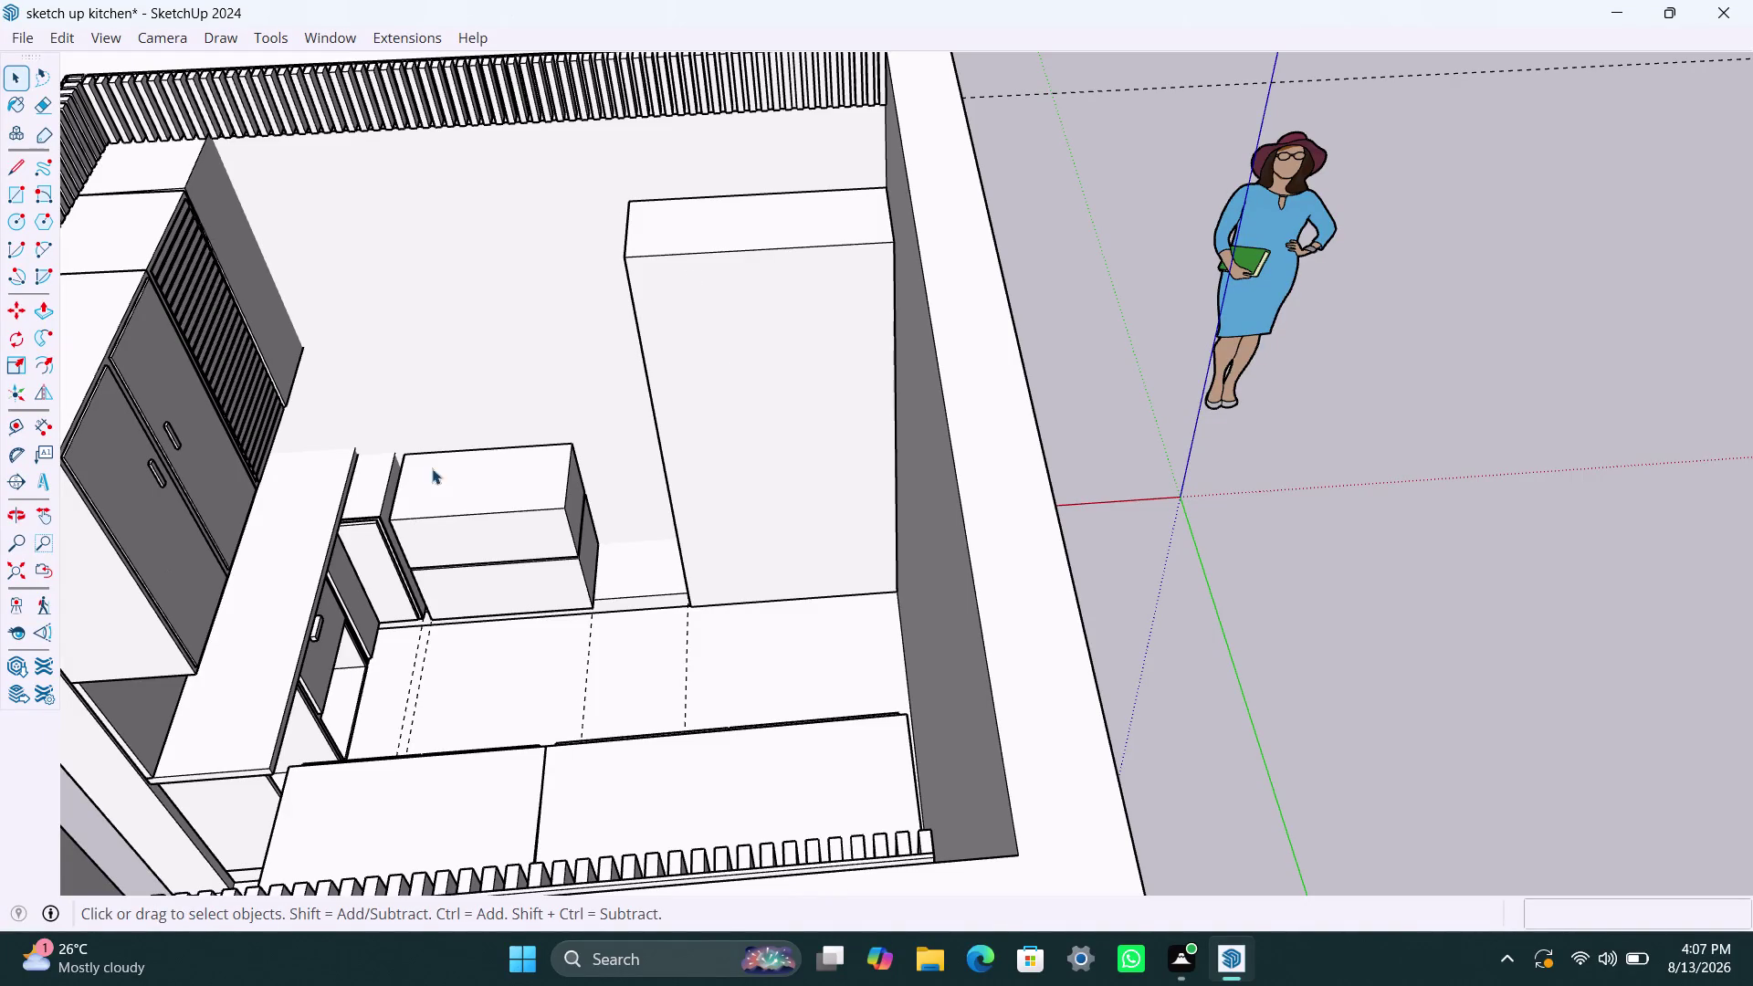
Delete the tall cabinet in the back corner beside the counter.
scroll(up, 3)
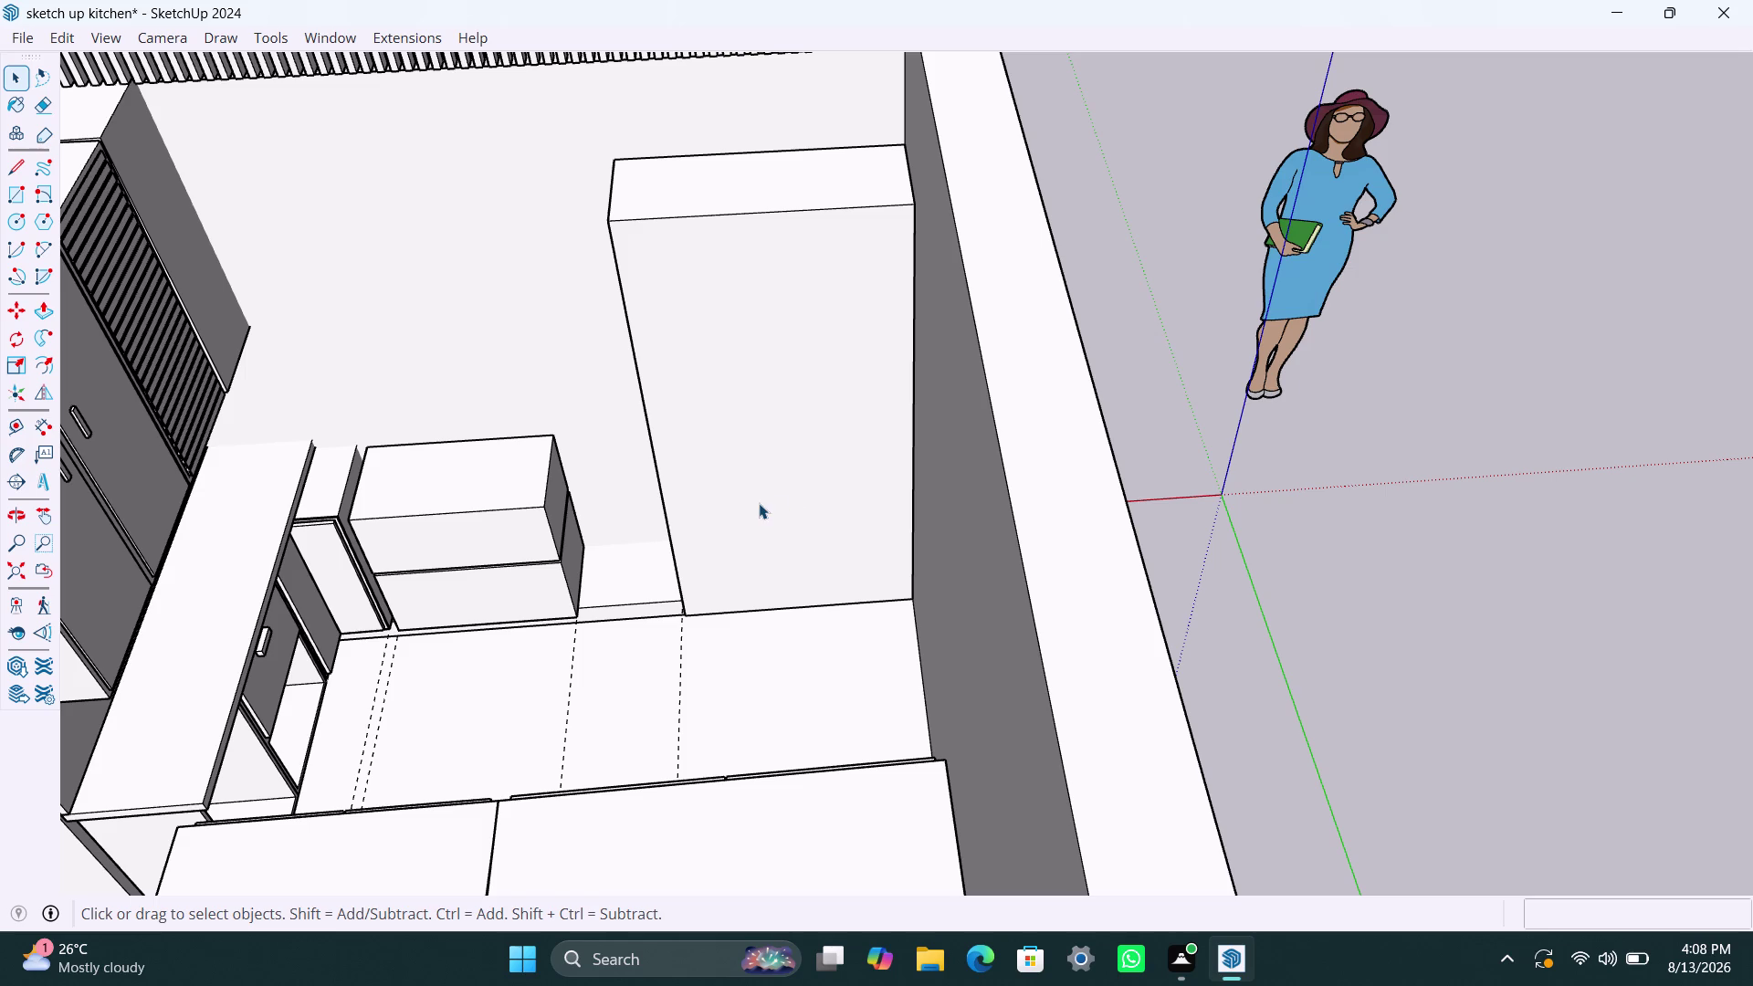
click(740, 447)
key(Delete)
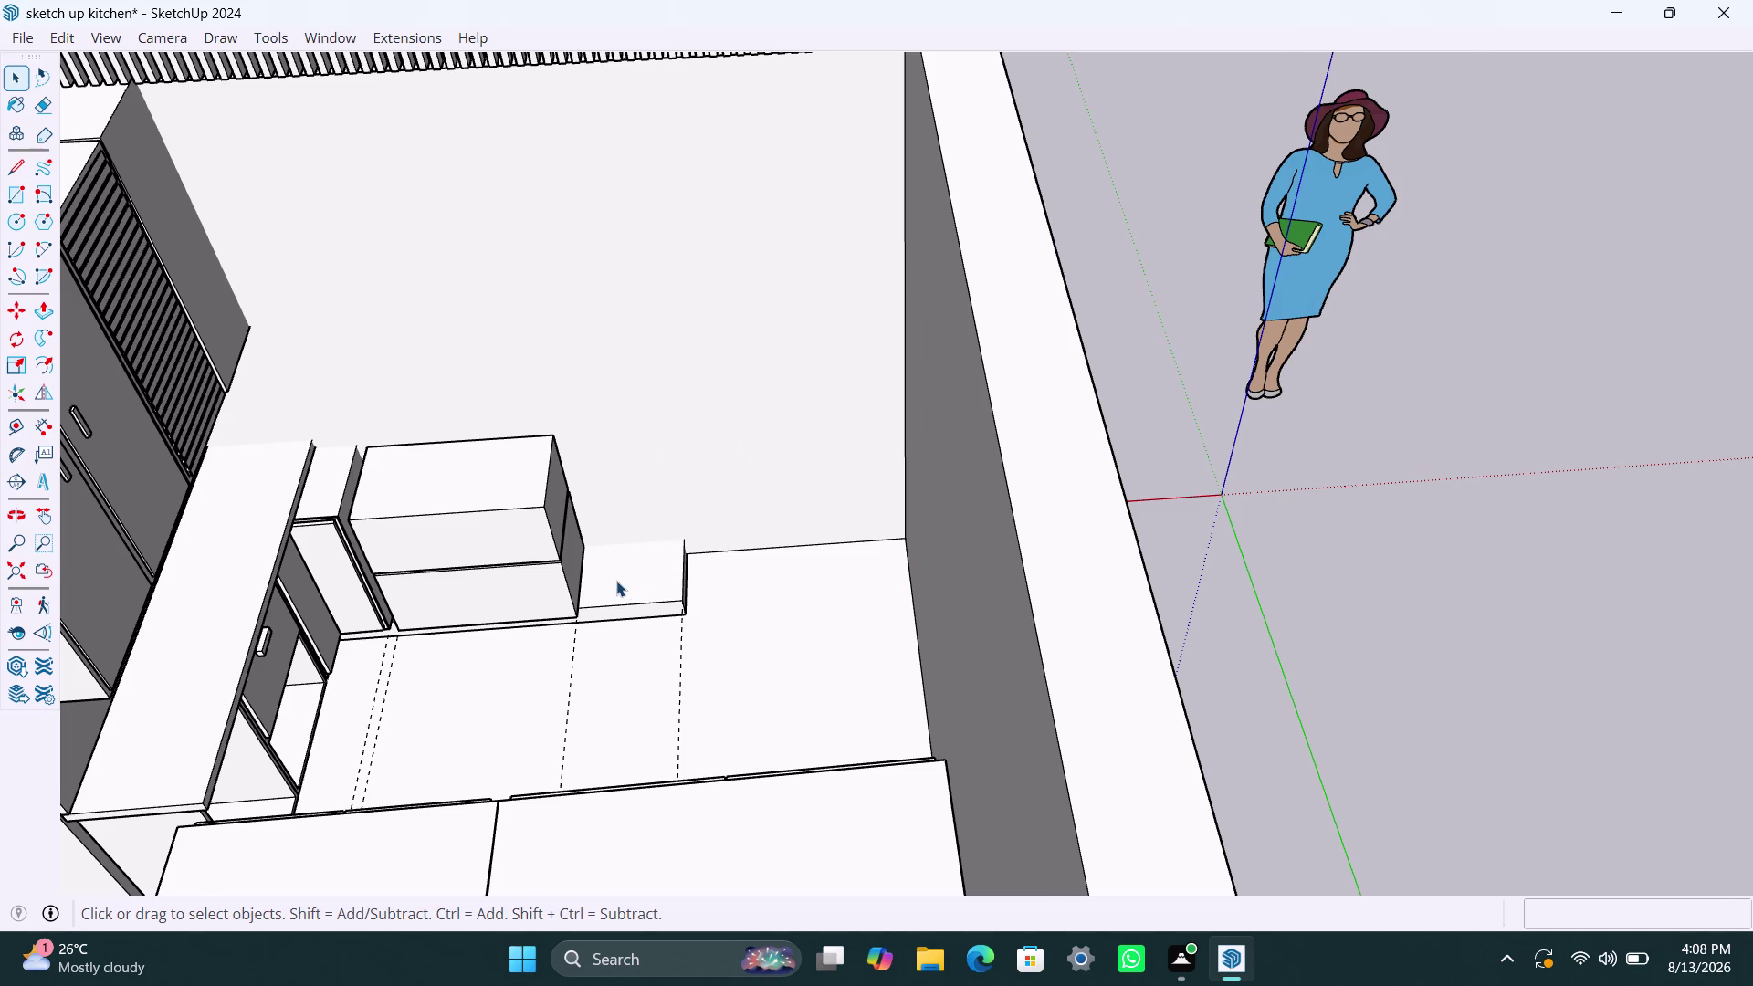
Zoom in on the leftover base, selecting its edges and cancelling a trial move.
scroll(up, 3)
middle_drag(641, 566, 650, 591)
middle_drag(640, 584, 608, 567)
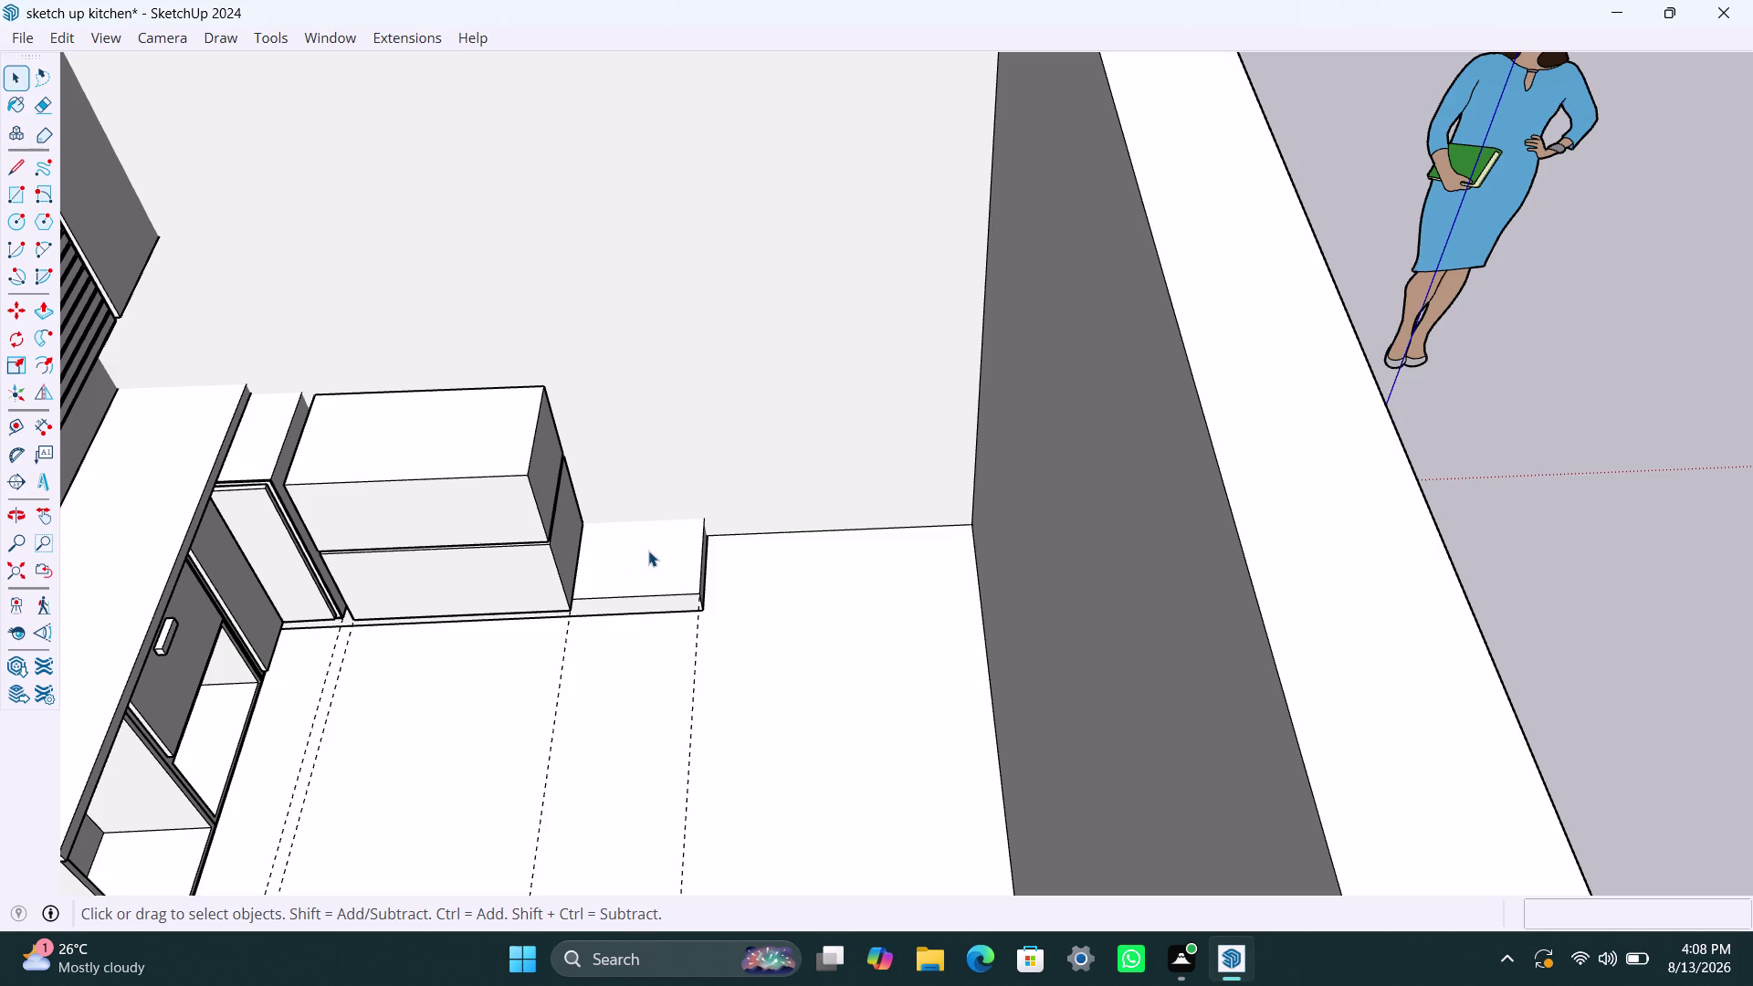
click(656, 522)
click(698, 542)
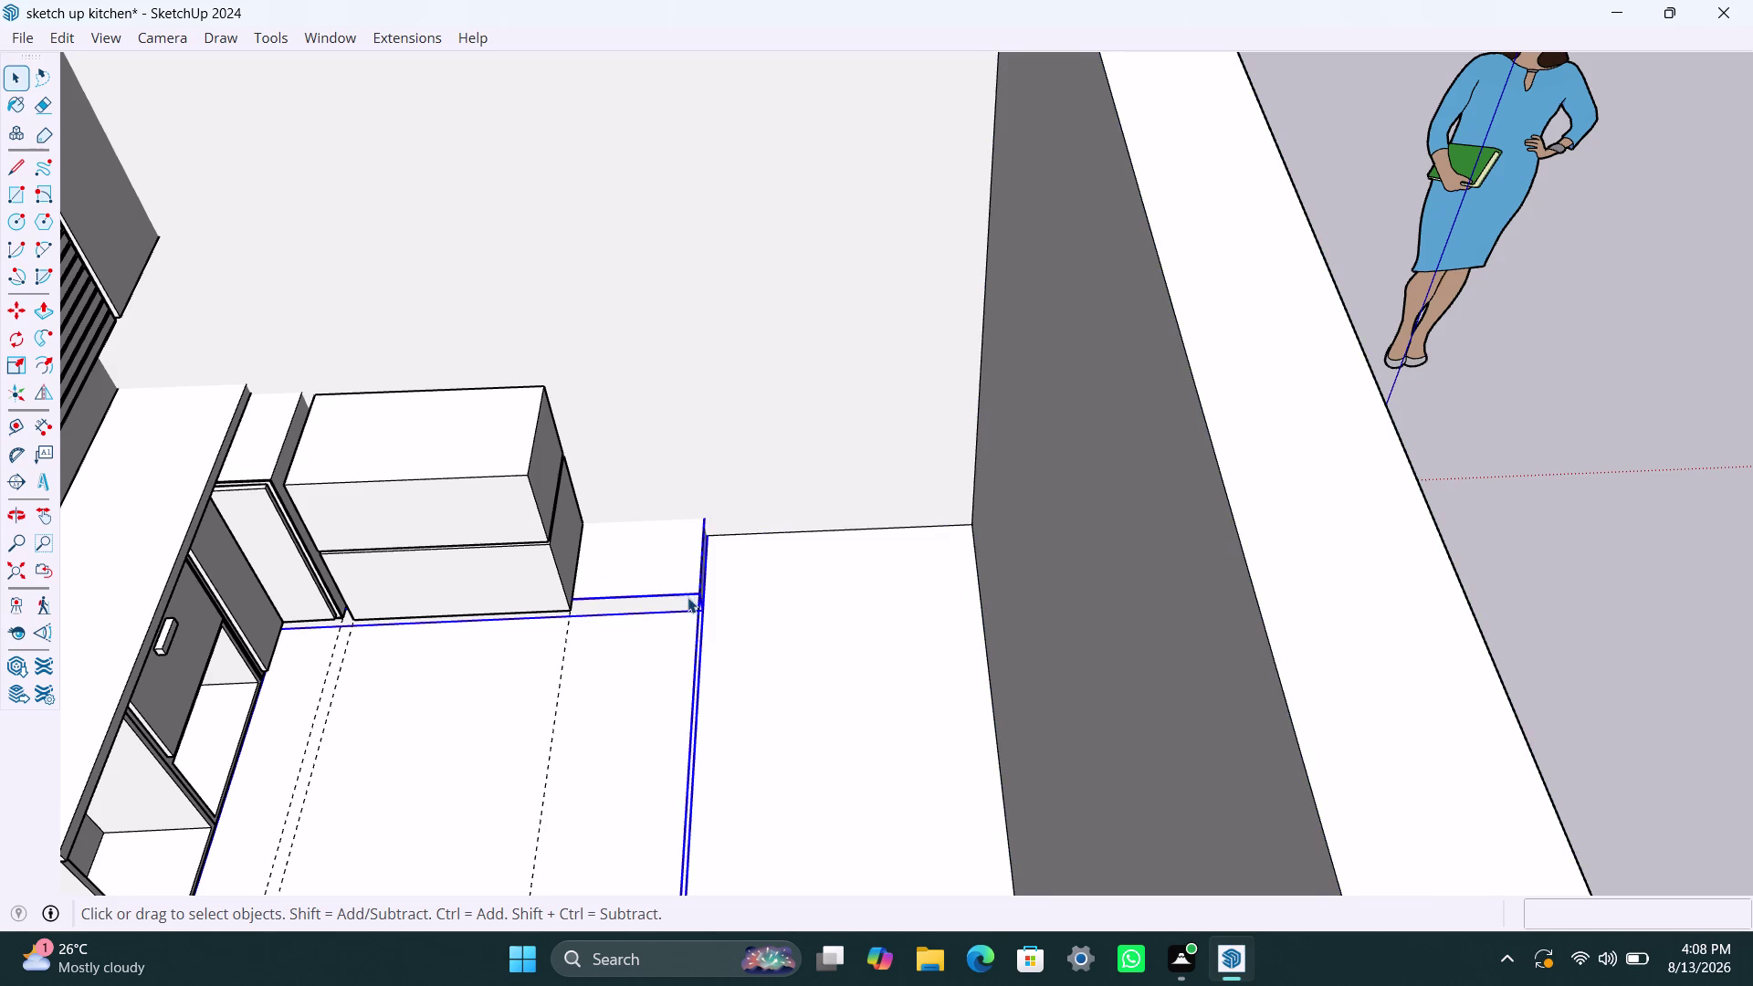
key(m)
click(698, 595)
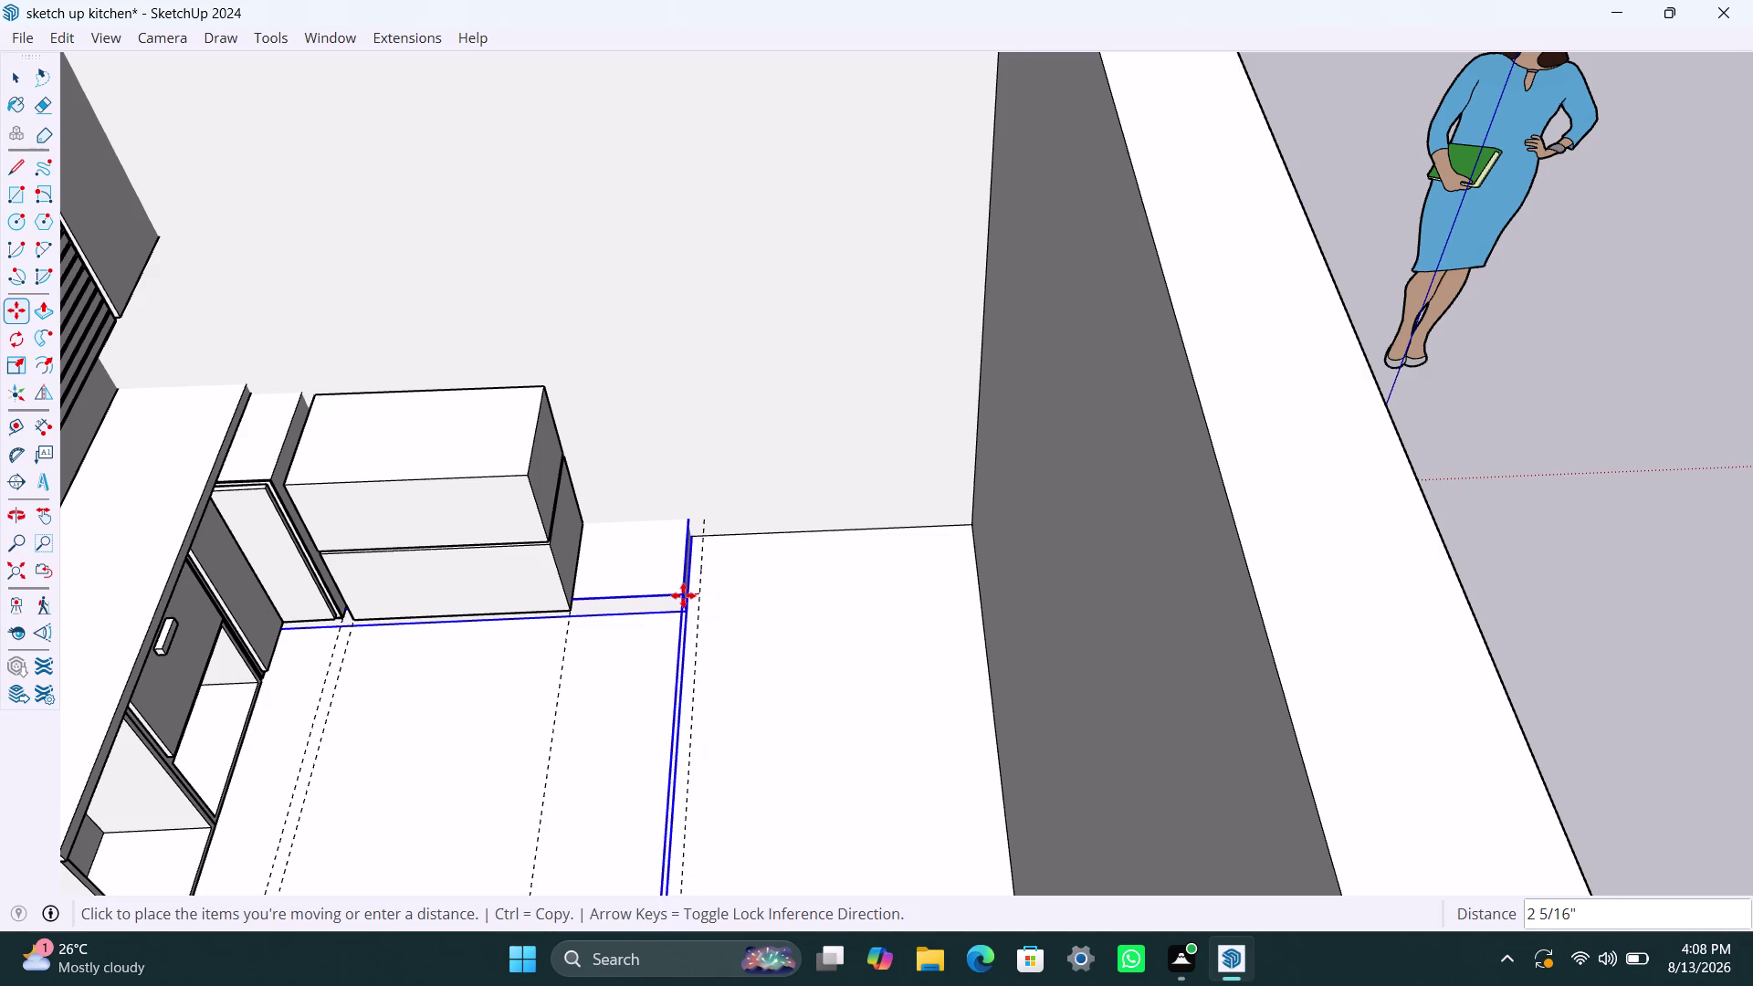
key(Escape)
key(space)
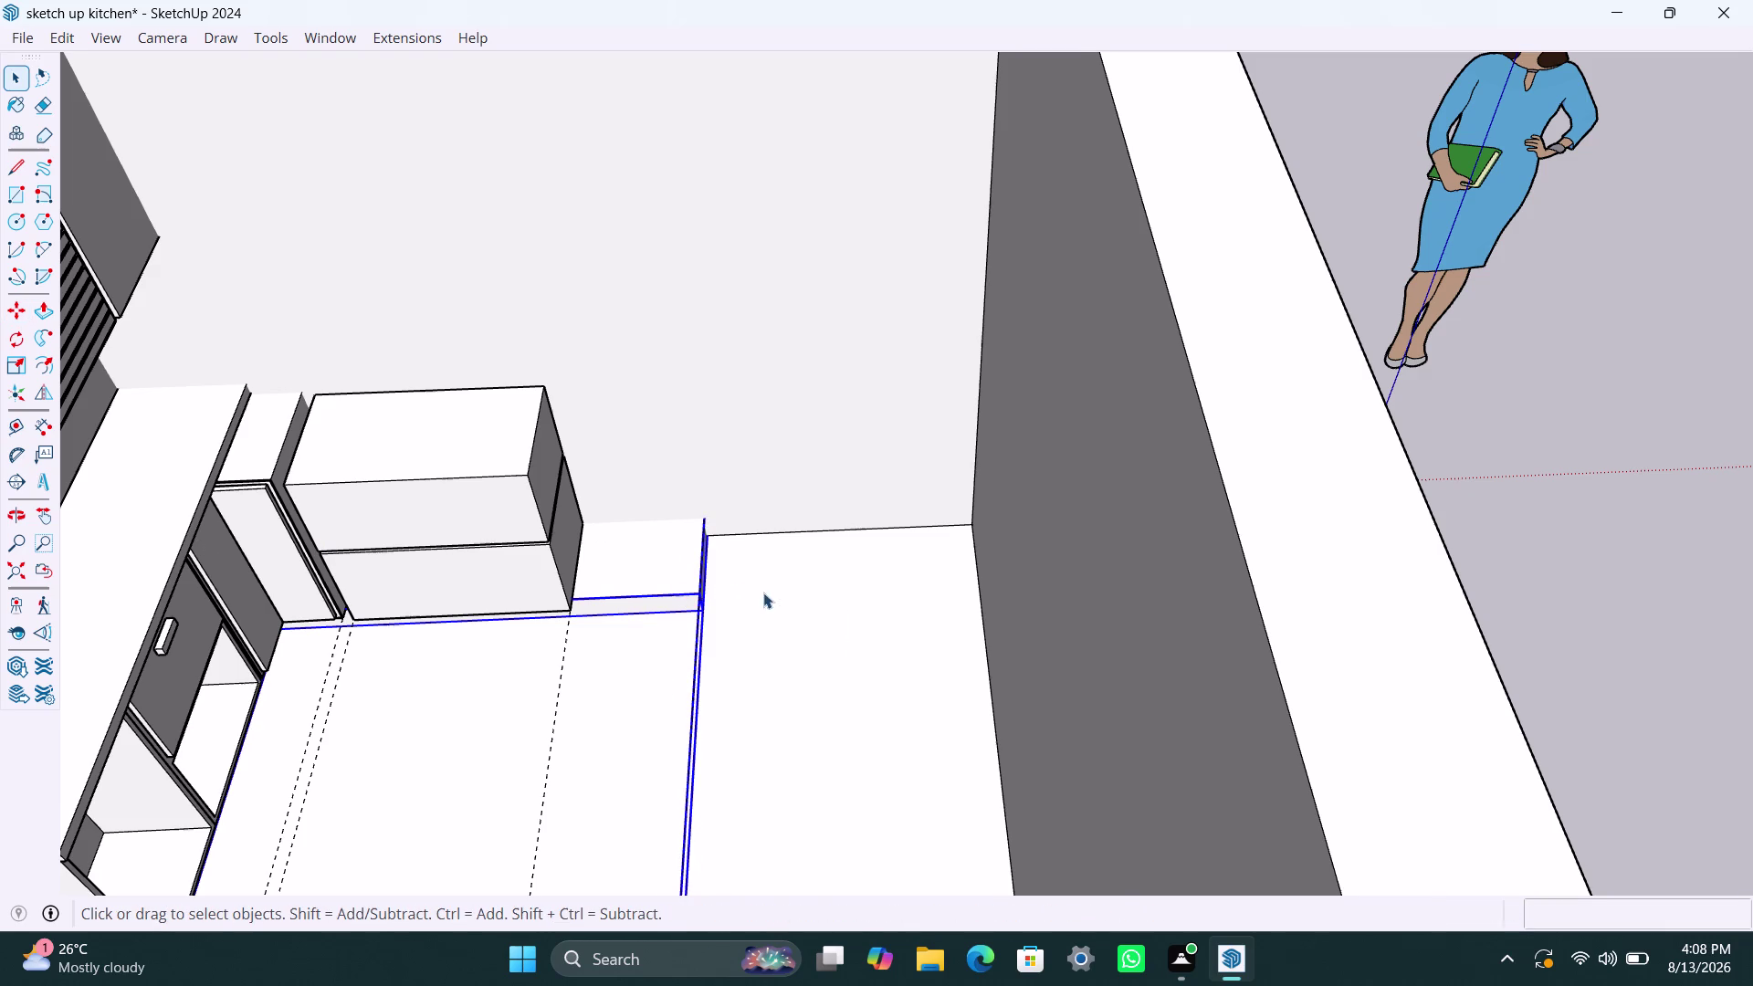
click(764, 591)
scroll(up, 3)
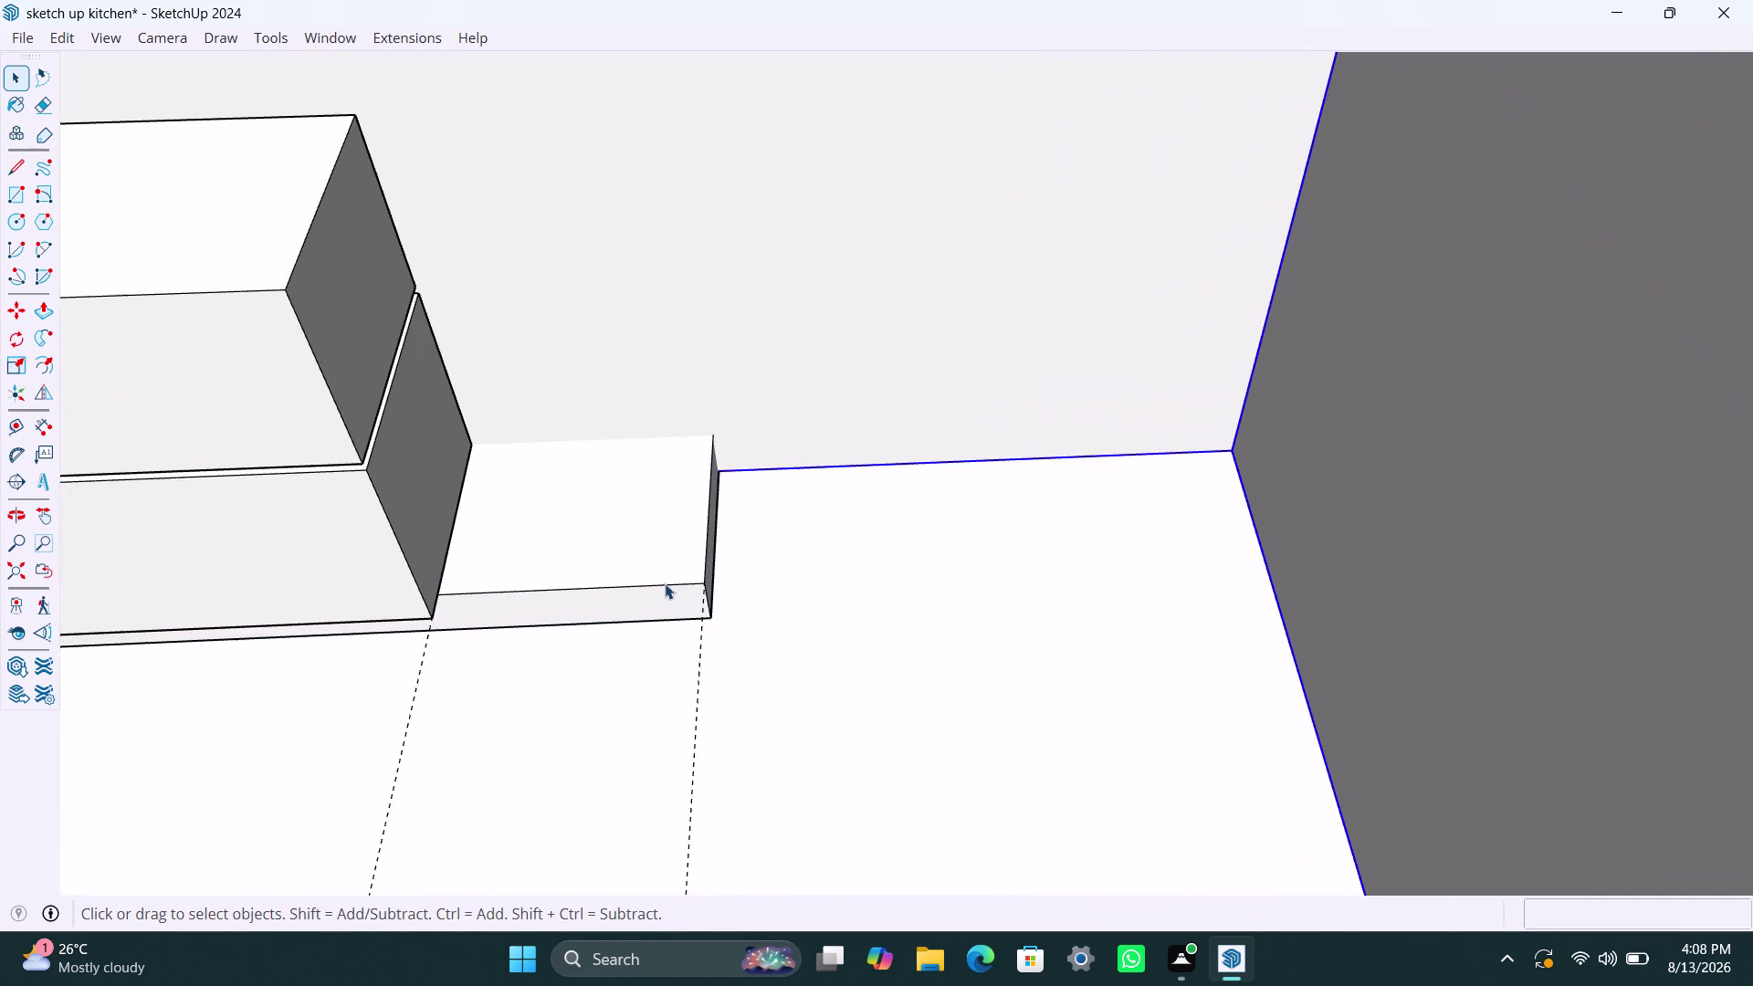
scroll(down, 3)
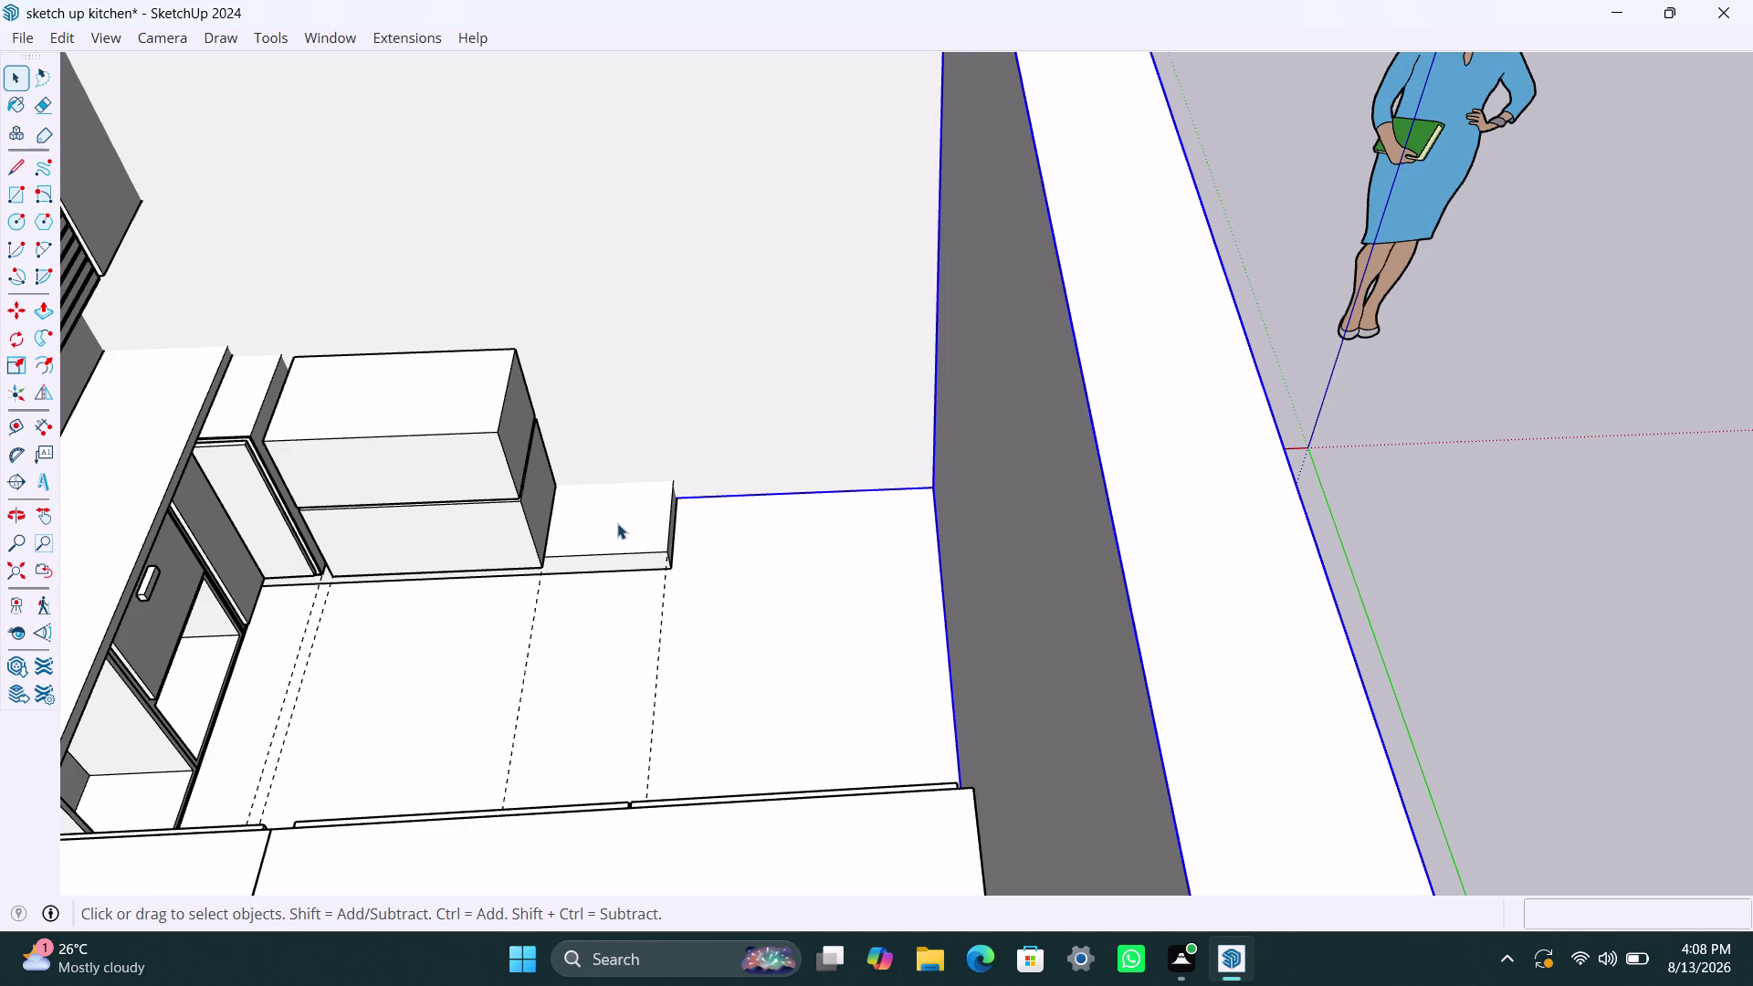
Draw a rectangle across the top of the small base and select its face.
key(r)
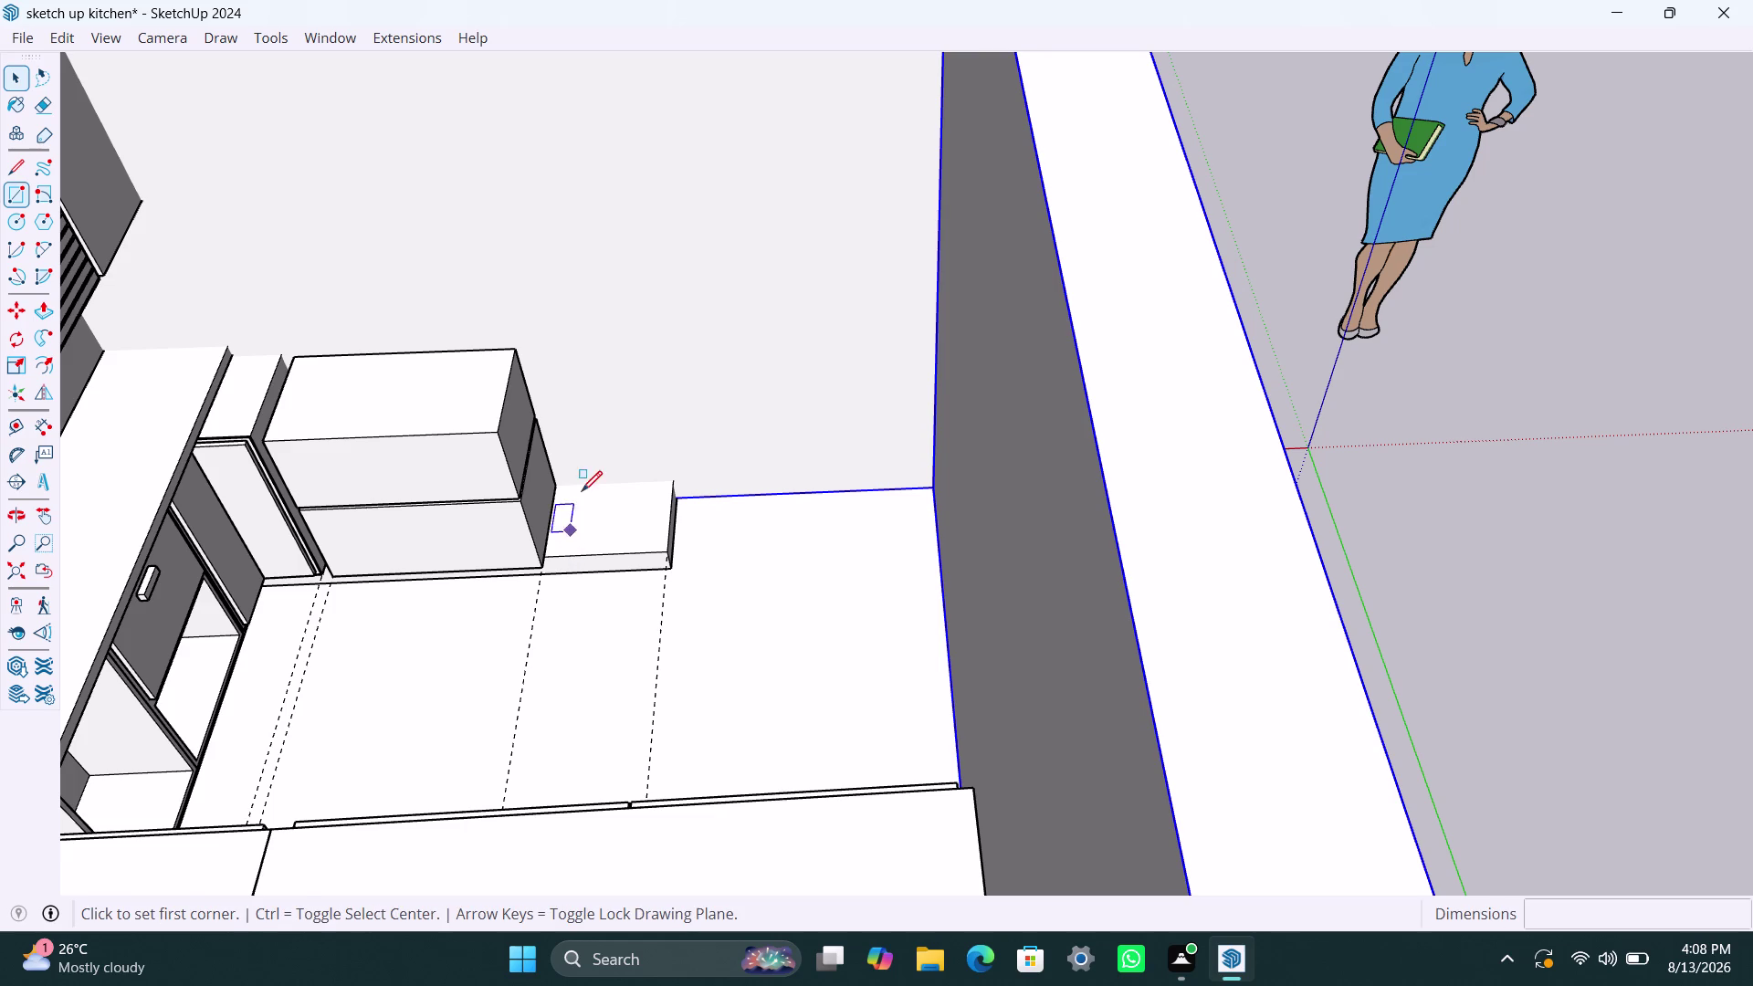
click(558, 480)
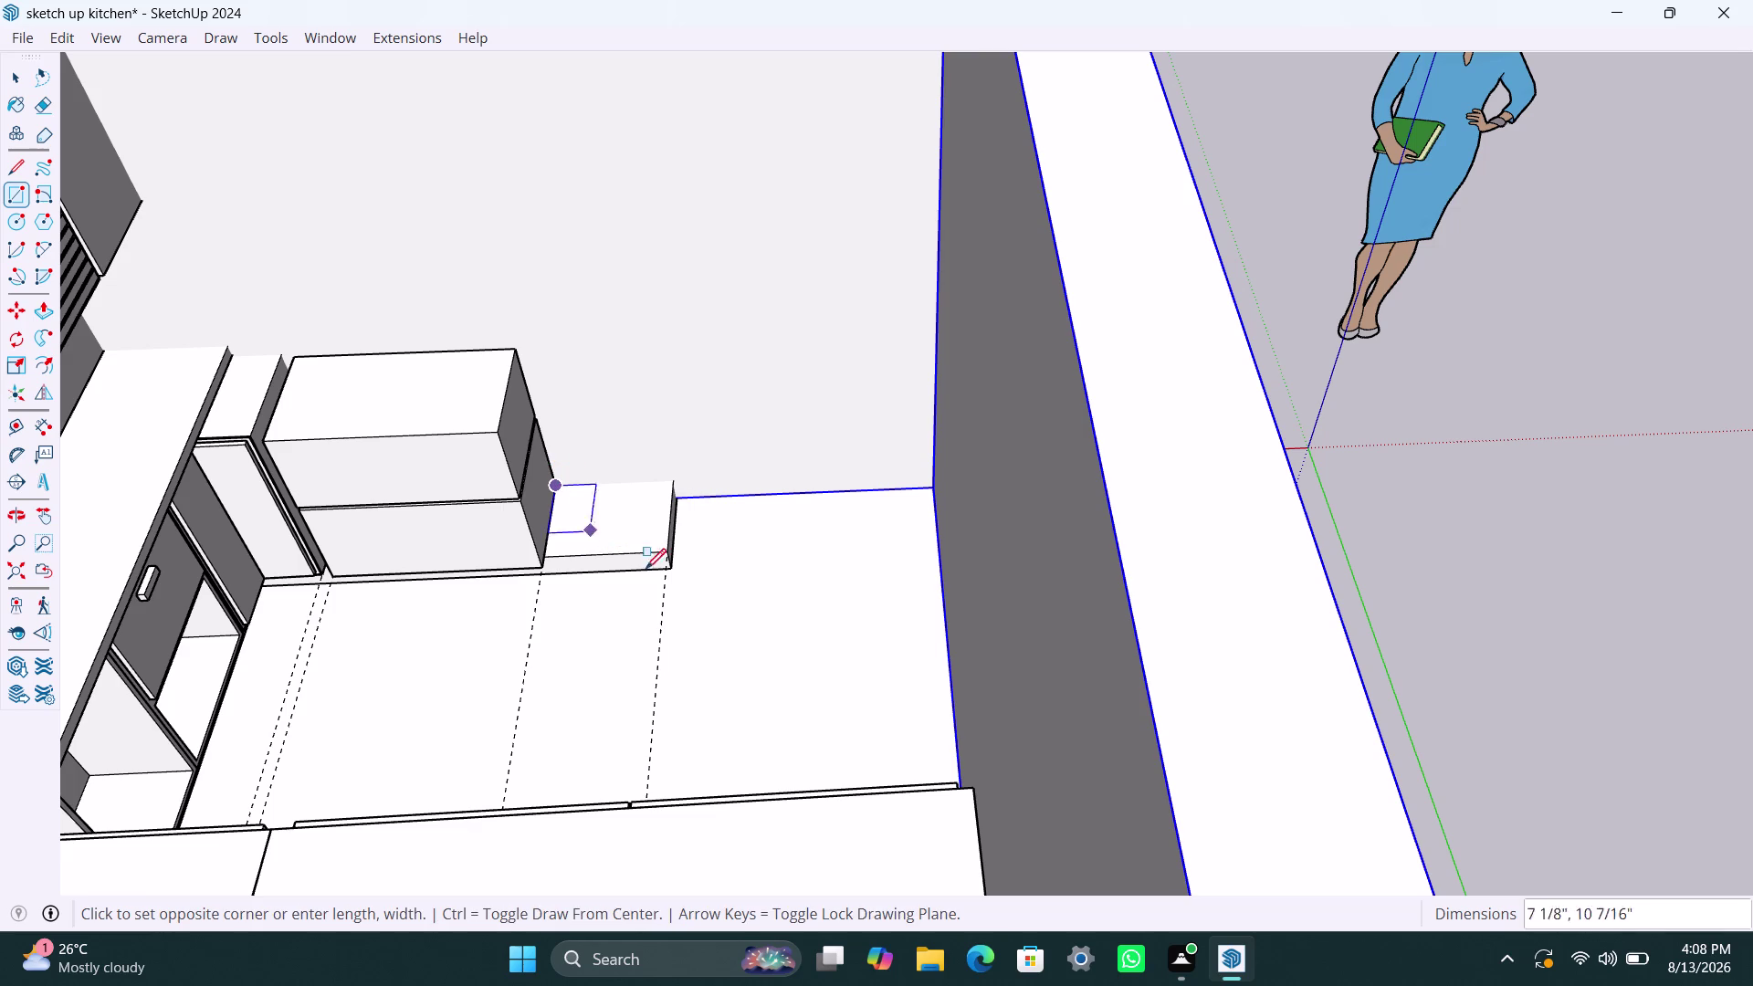
click(666, 546)
key(space)
double_click(630, 534)
right_click(630, 532)
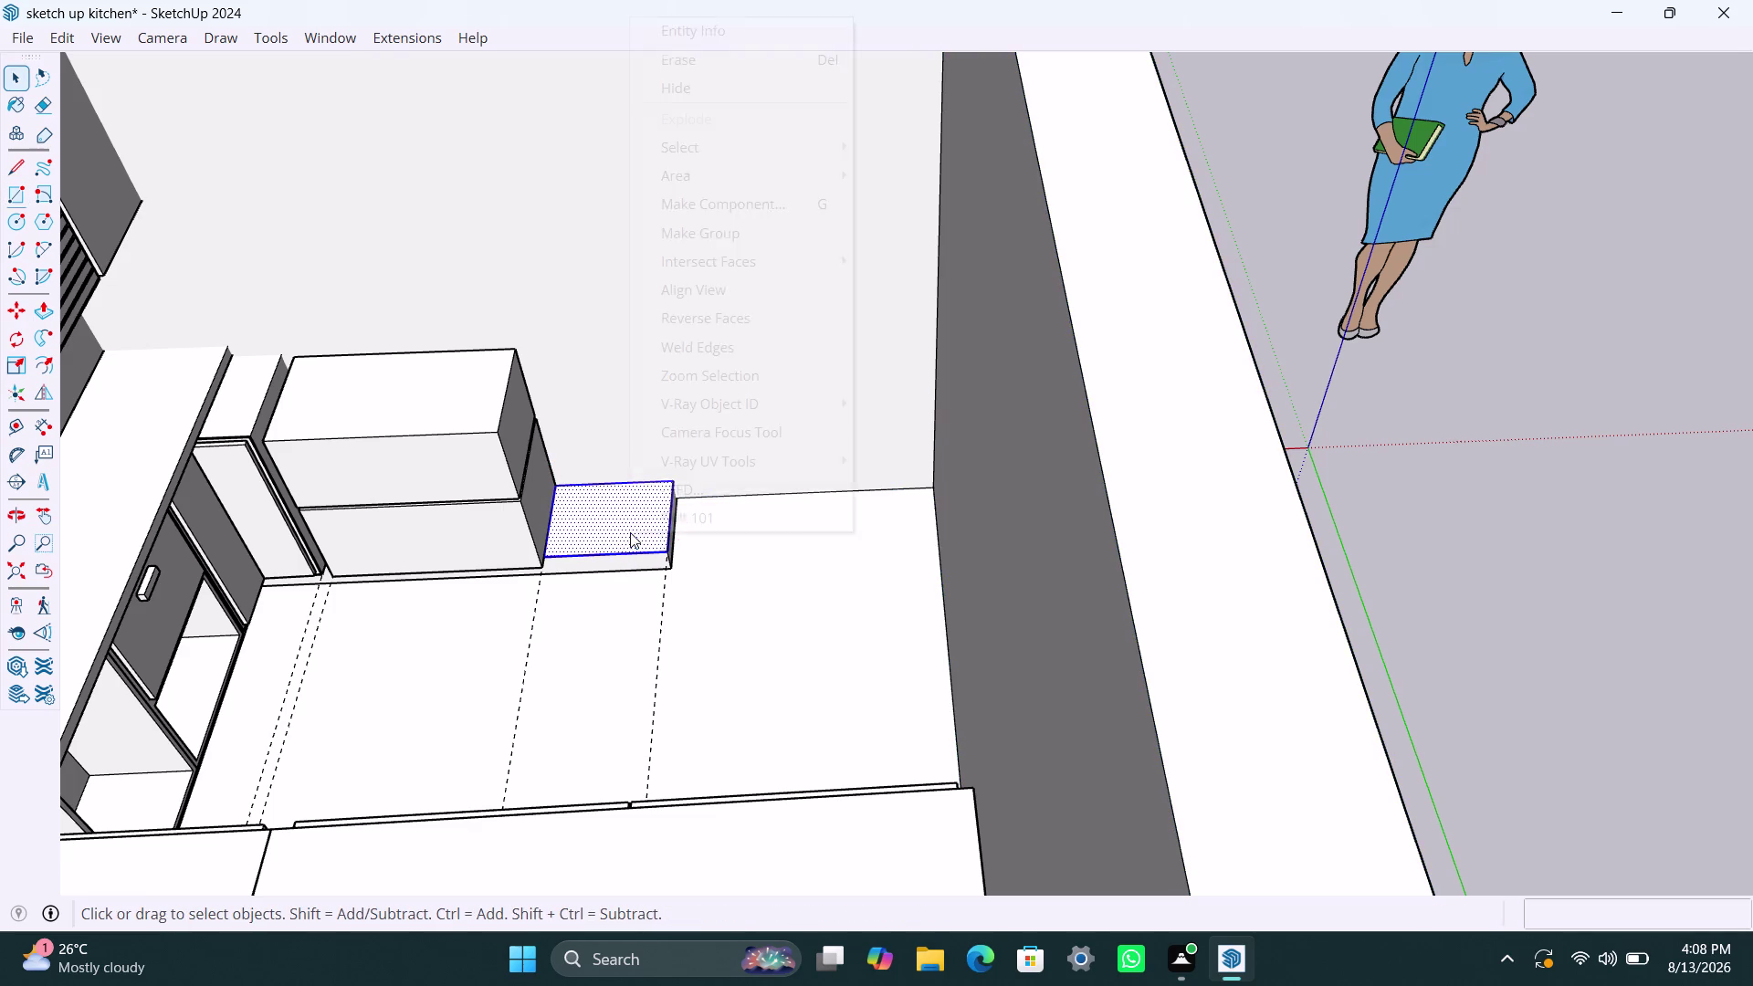
click(734, 246)
triple_click(647, 502)
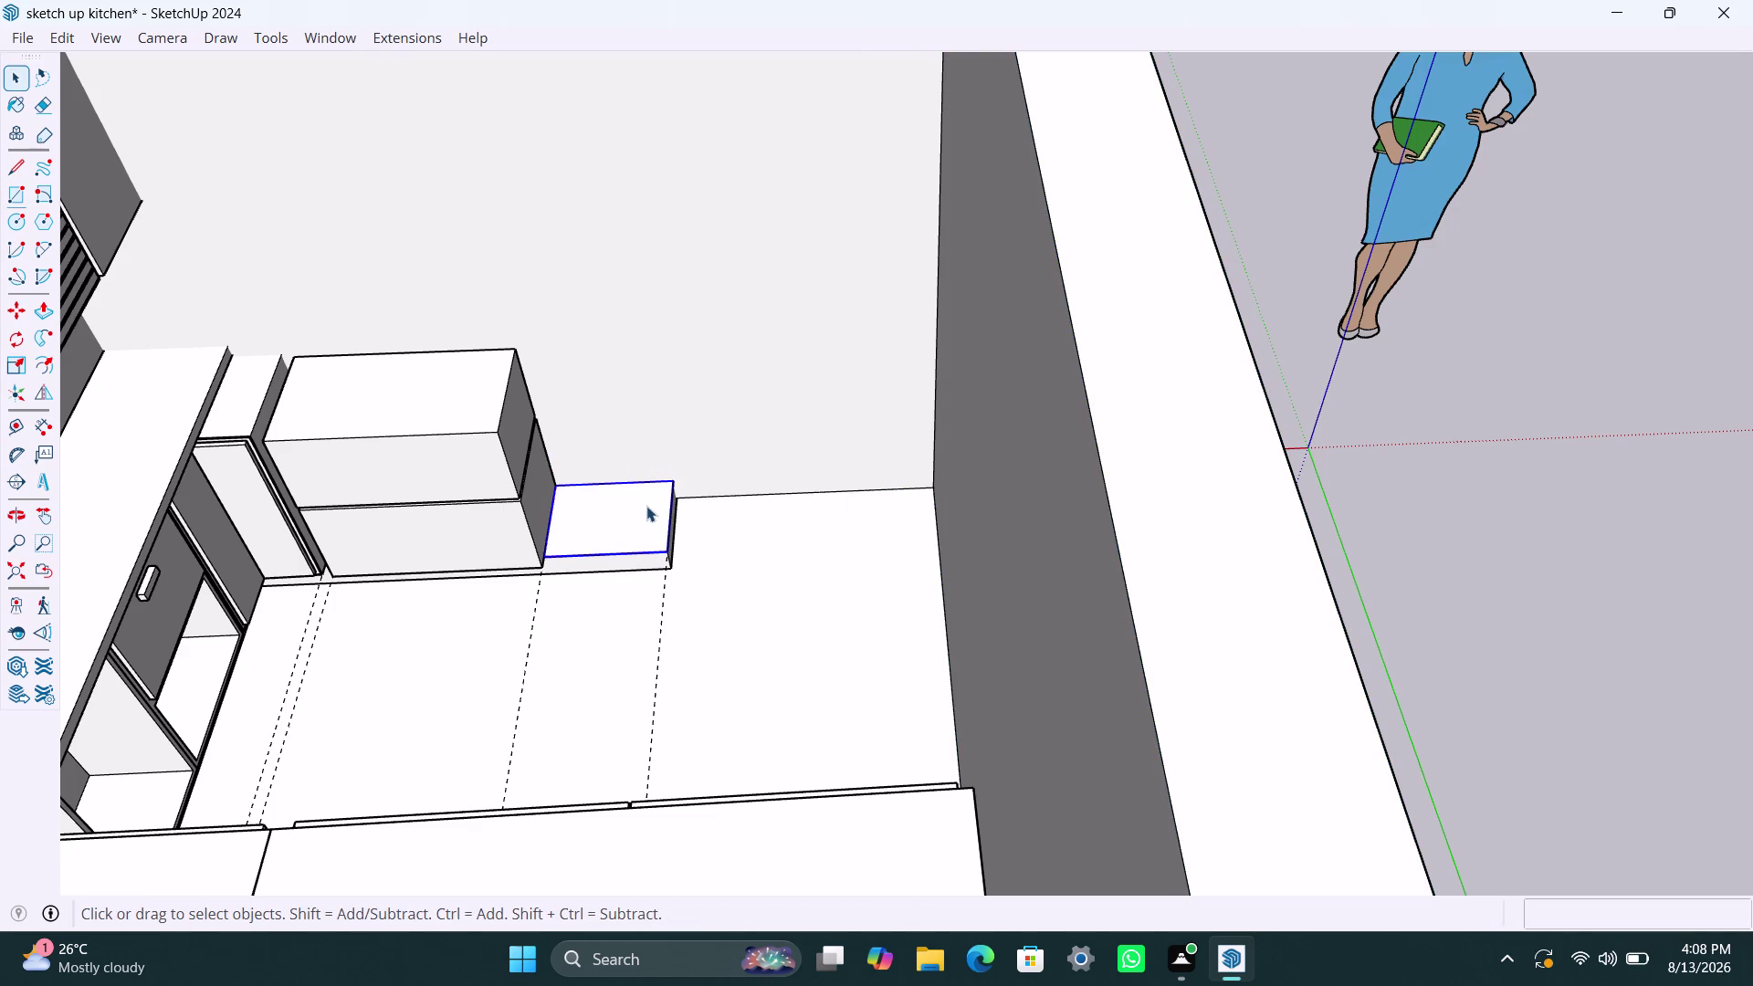
click(647, 506)
click(646, 506)
Extrude the rectangle up 2100 mm into a tall cabinet block.
key(p)
click(646, 506)
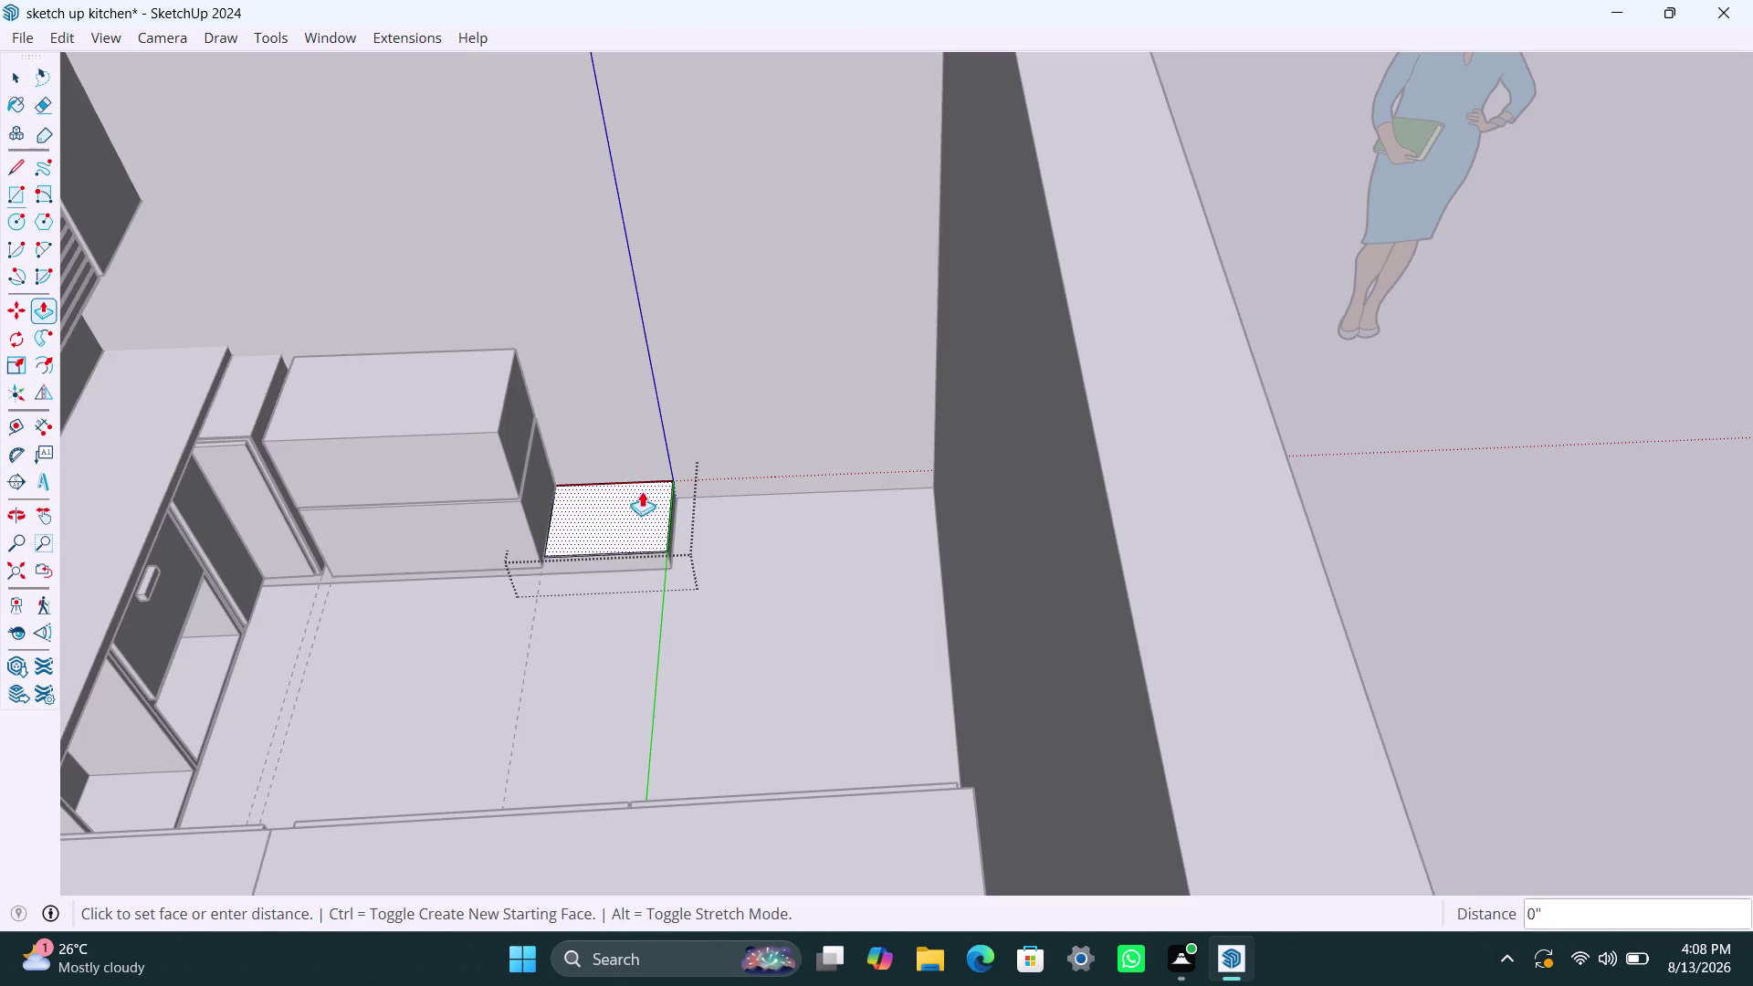
text(2100)
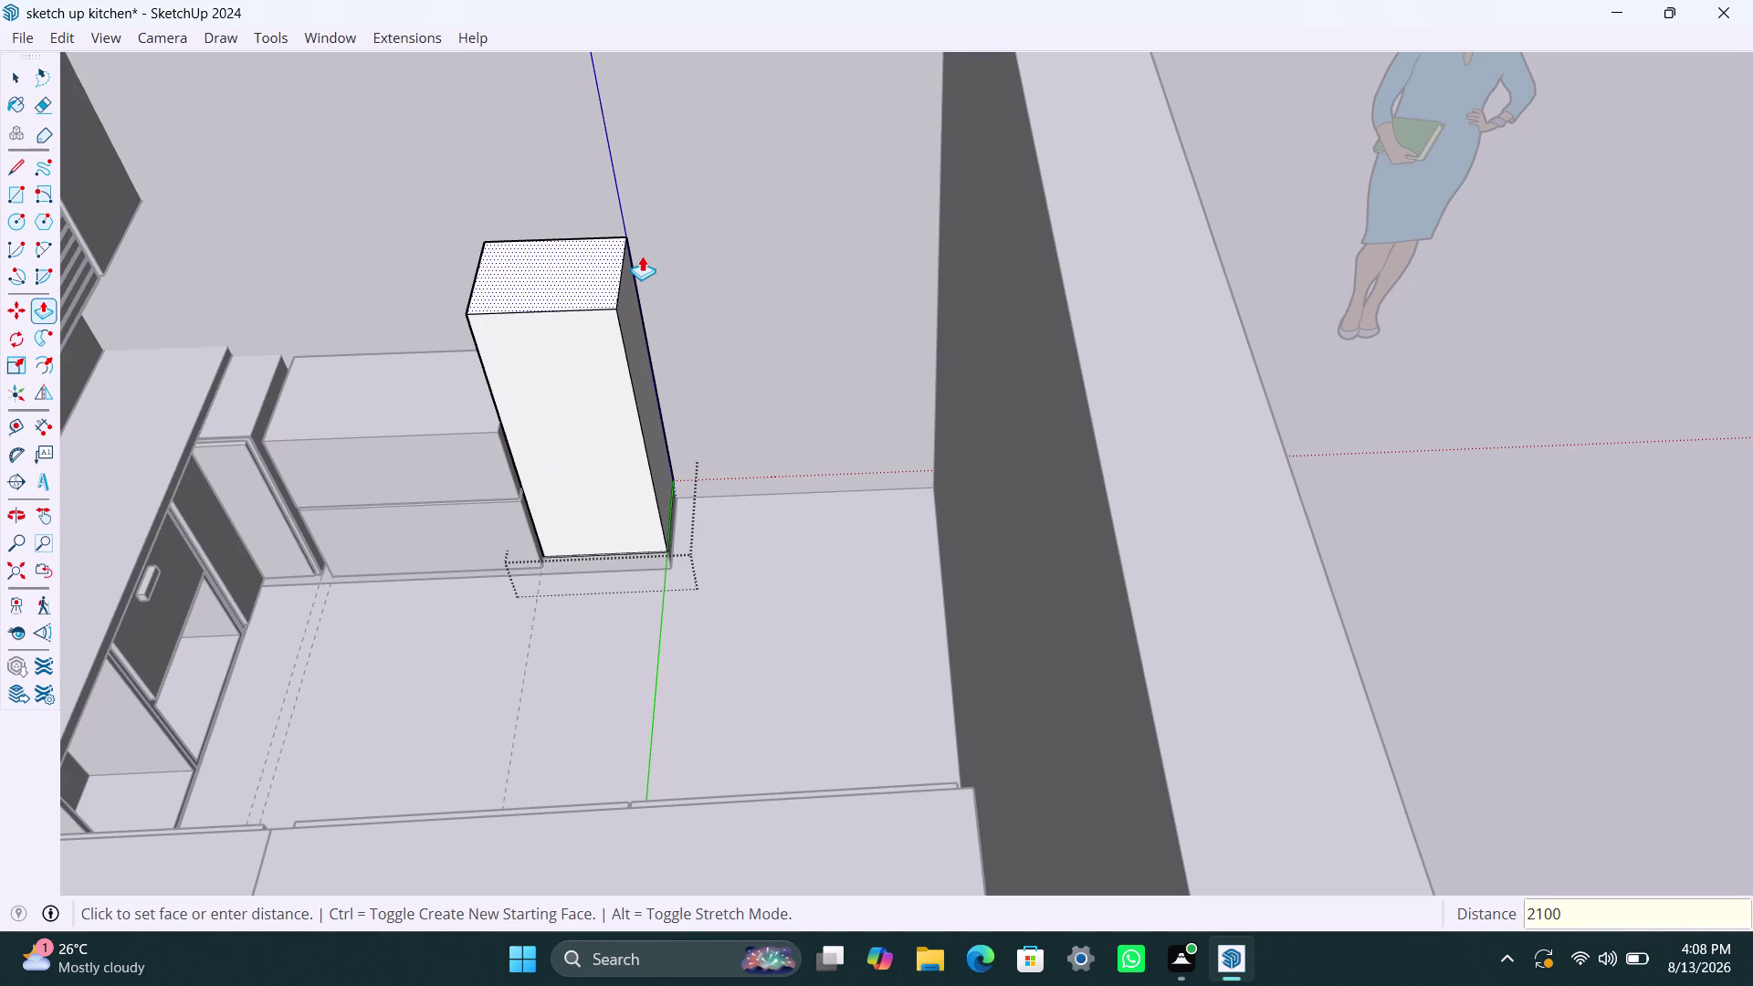
text(mm)
key(Return)
key(space)
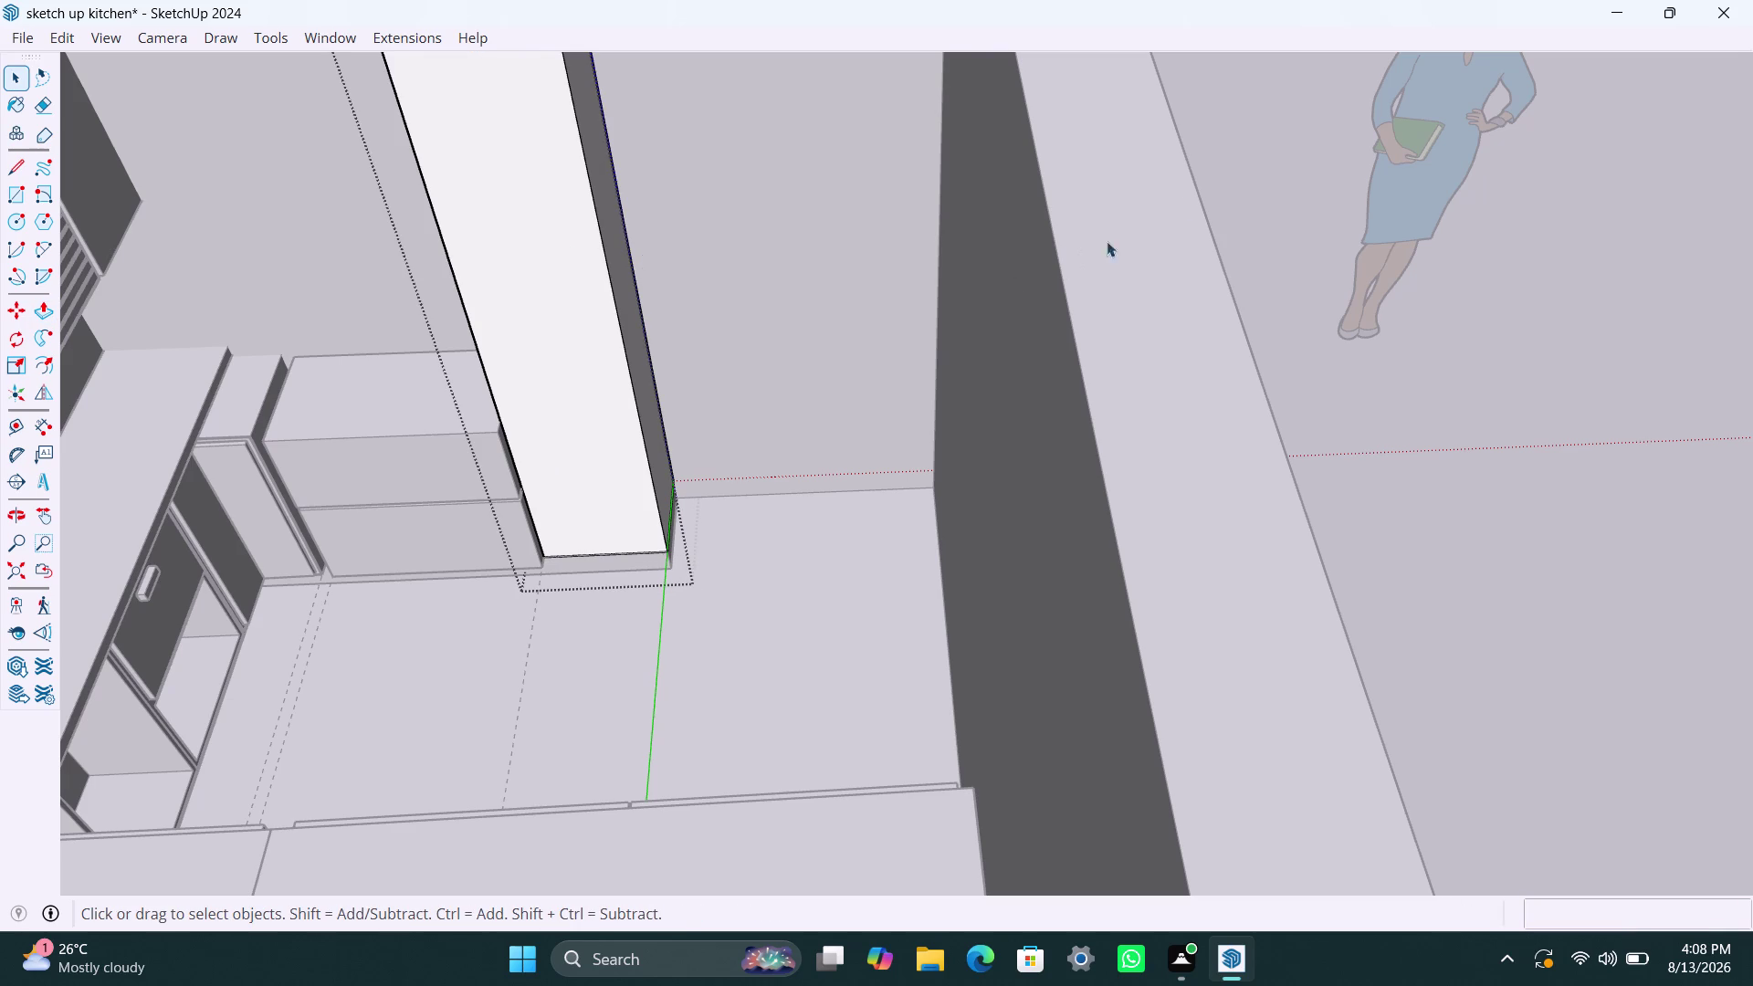
click(1232, 156)
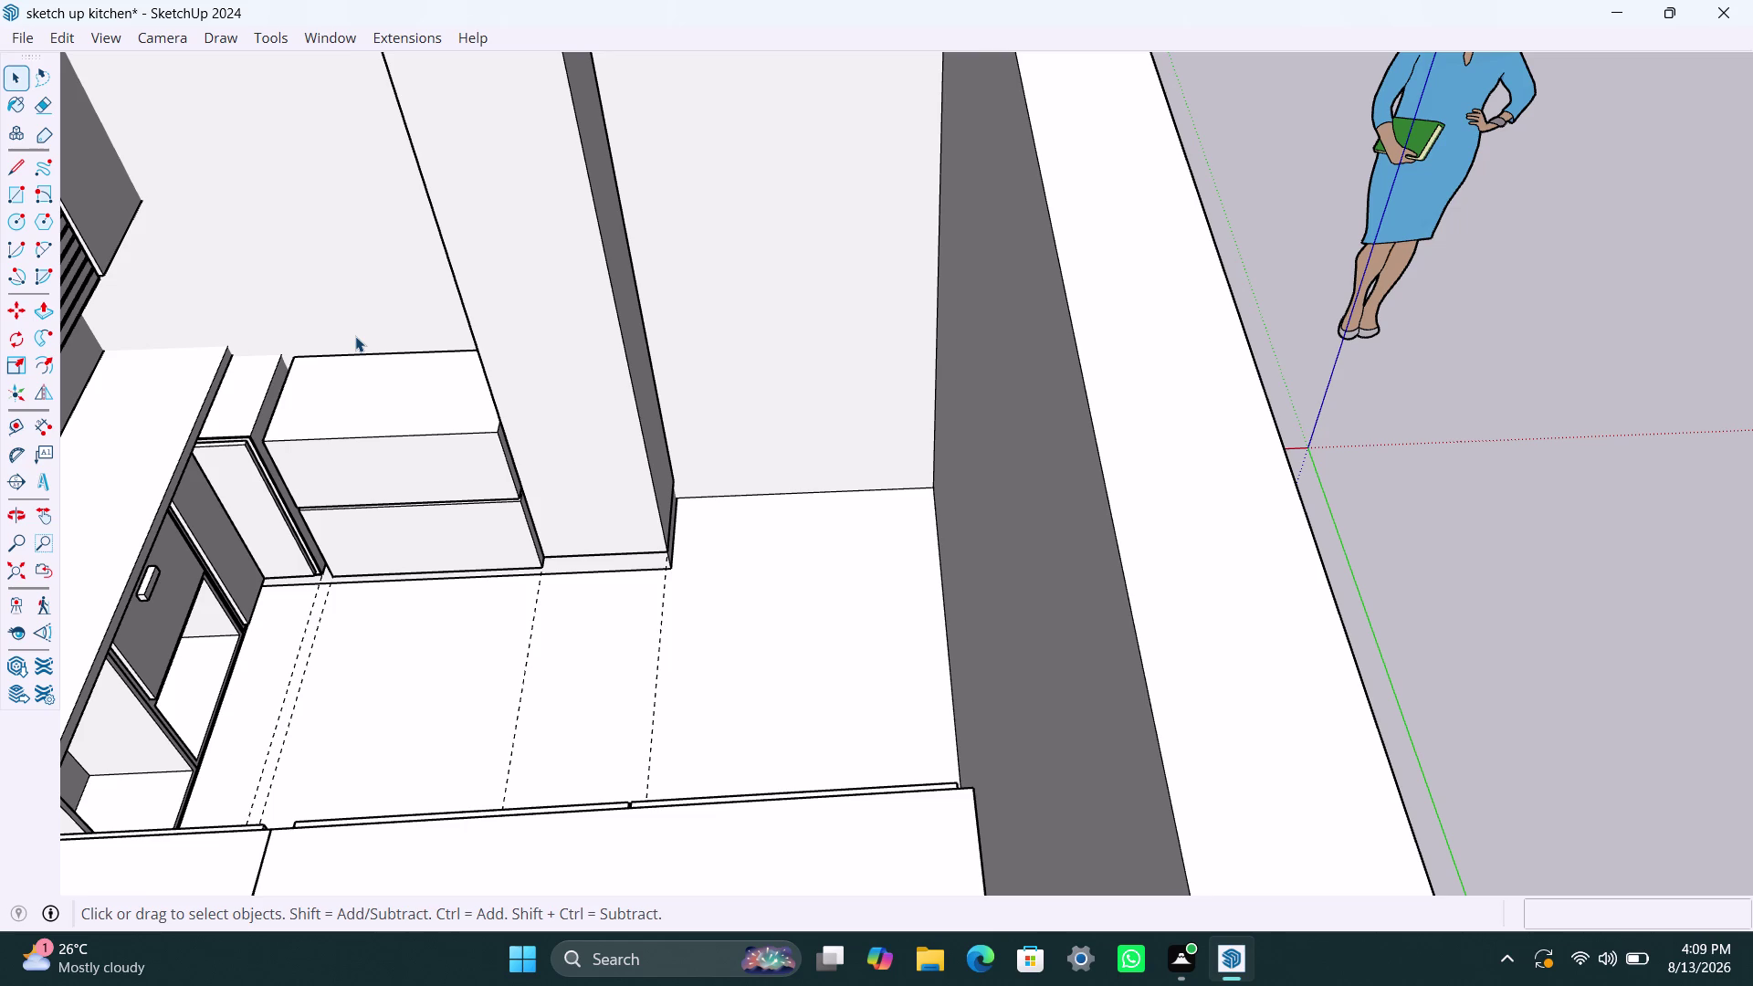
scroll(down, 3)
scroll(down, 3)
middle_drag(504, 334, 563, 332)
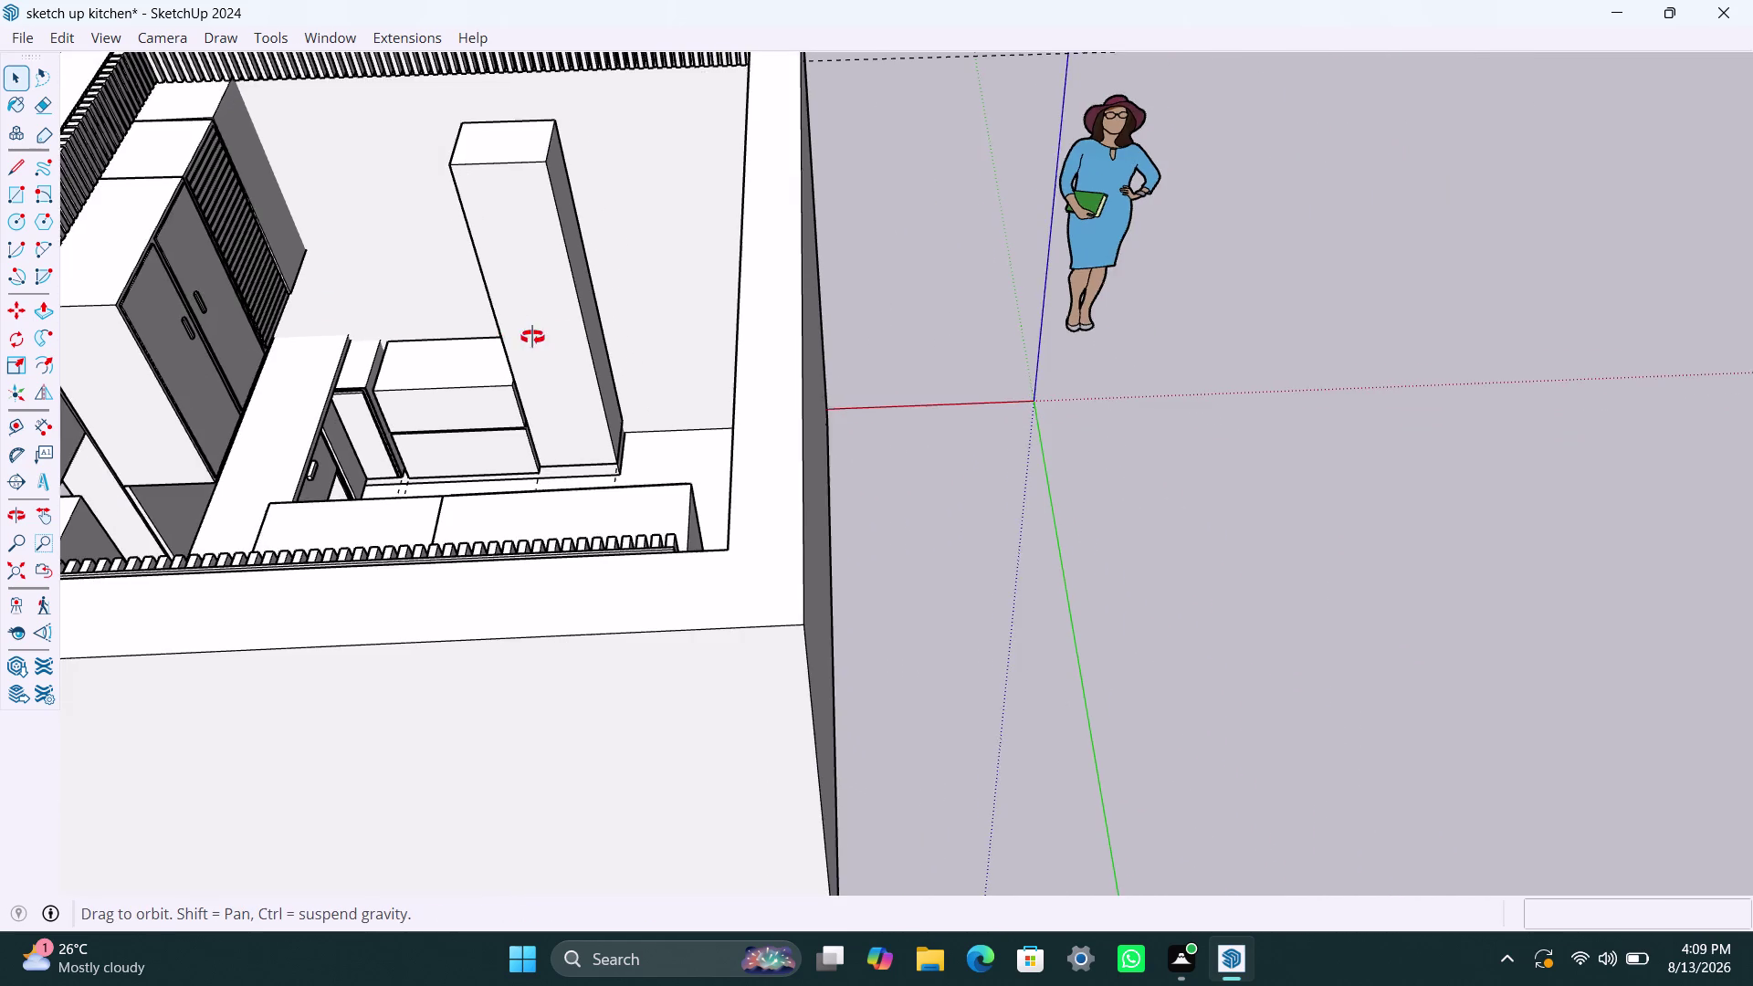
middle_drag(564, 333, 626, 284)
scroll(up, 3)
middle_drag(473, 354, 435, 366)
scroll(up, 3)
triple_click(428, 249)
double_click(432, 246)
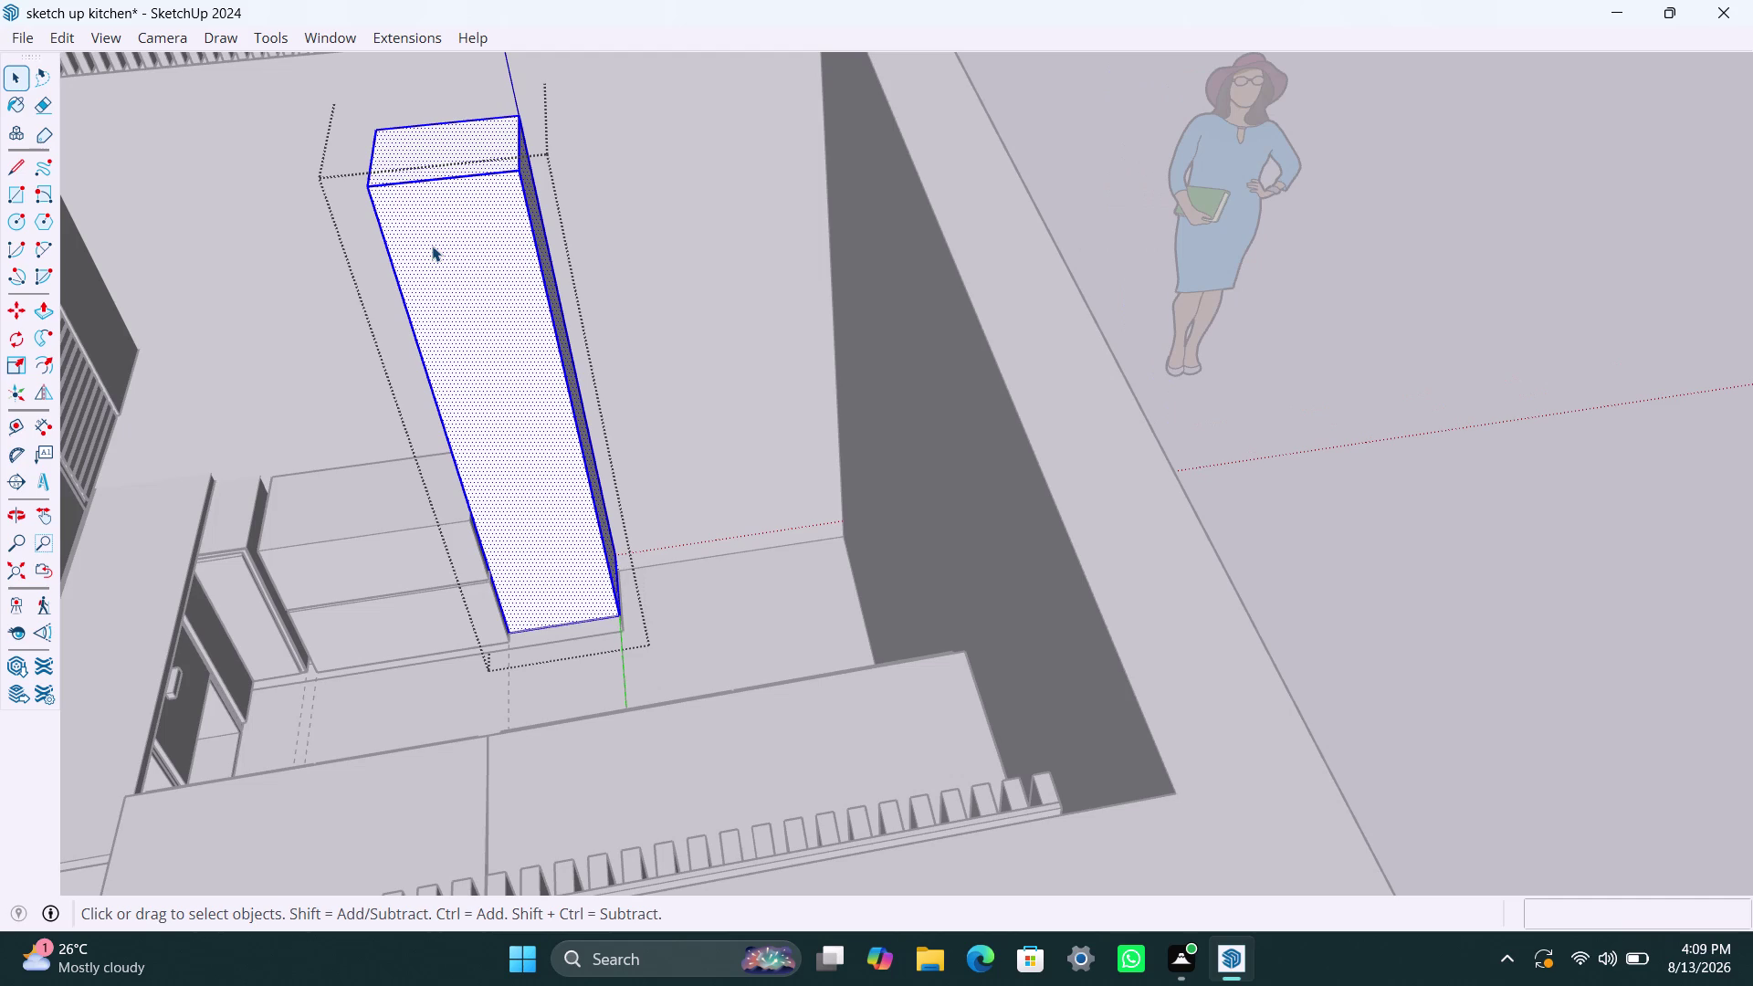
click(448, 261)
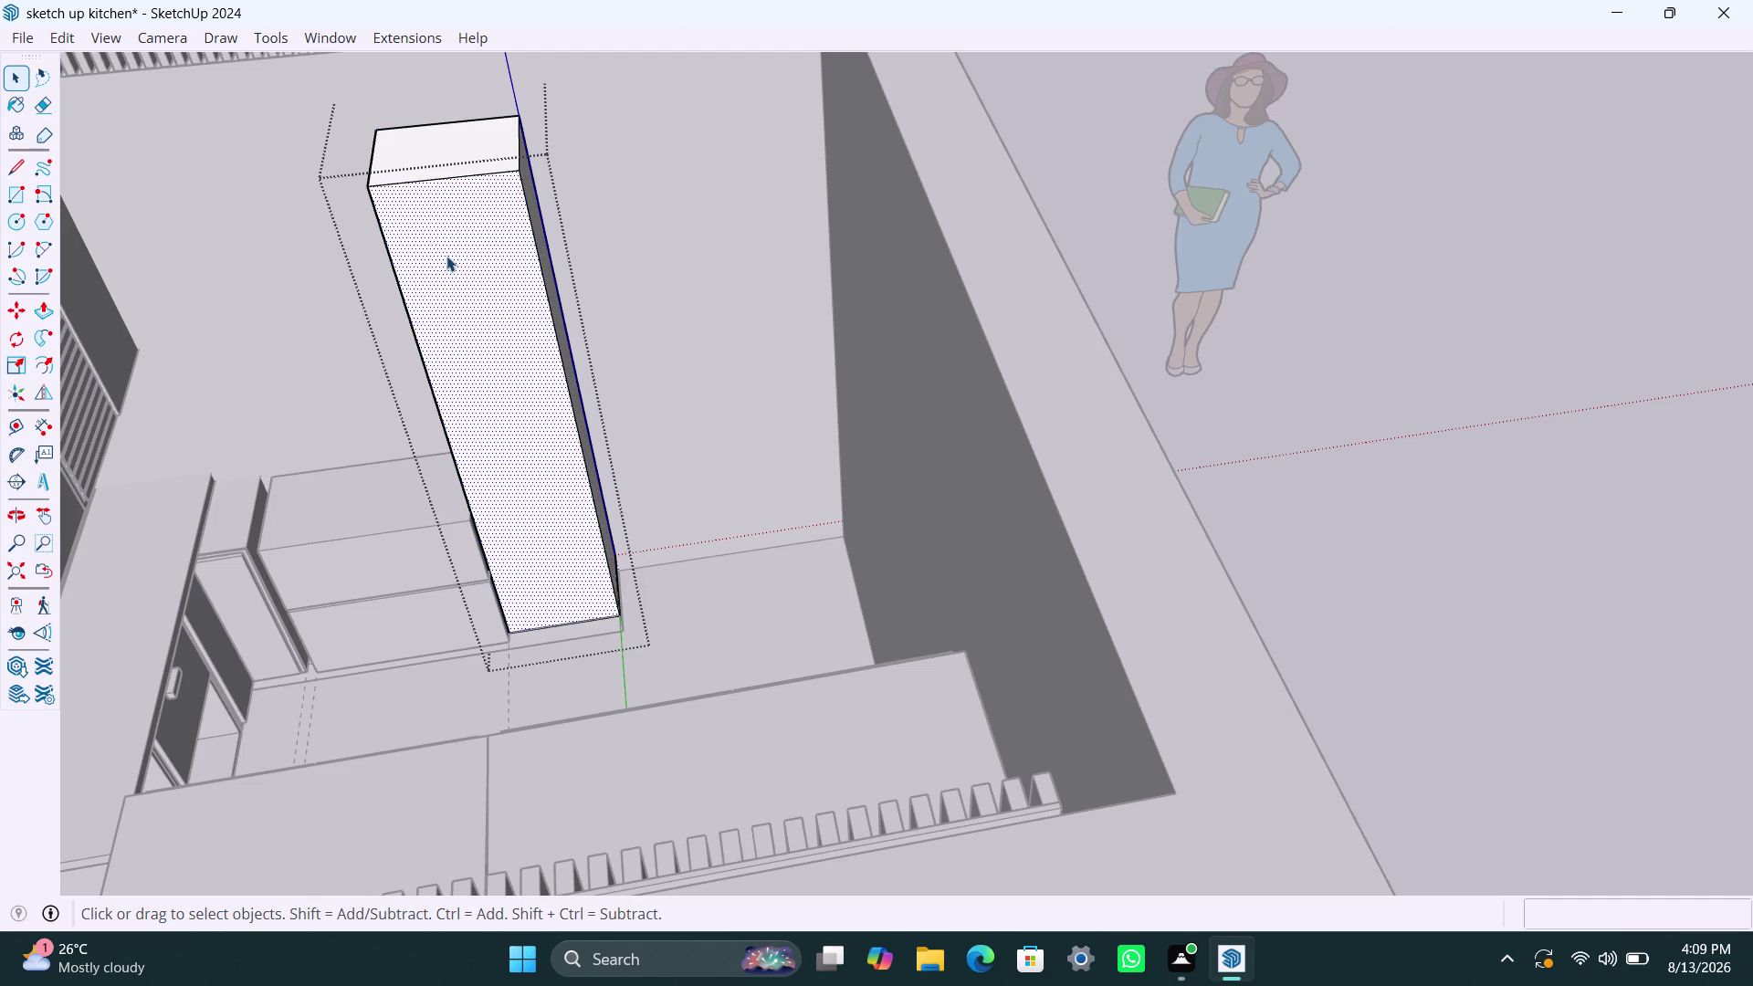
key(f)
click(433, 224)
click(389, 197)
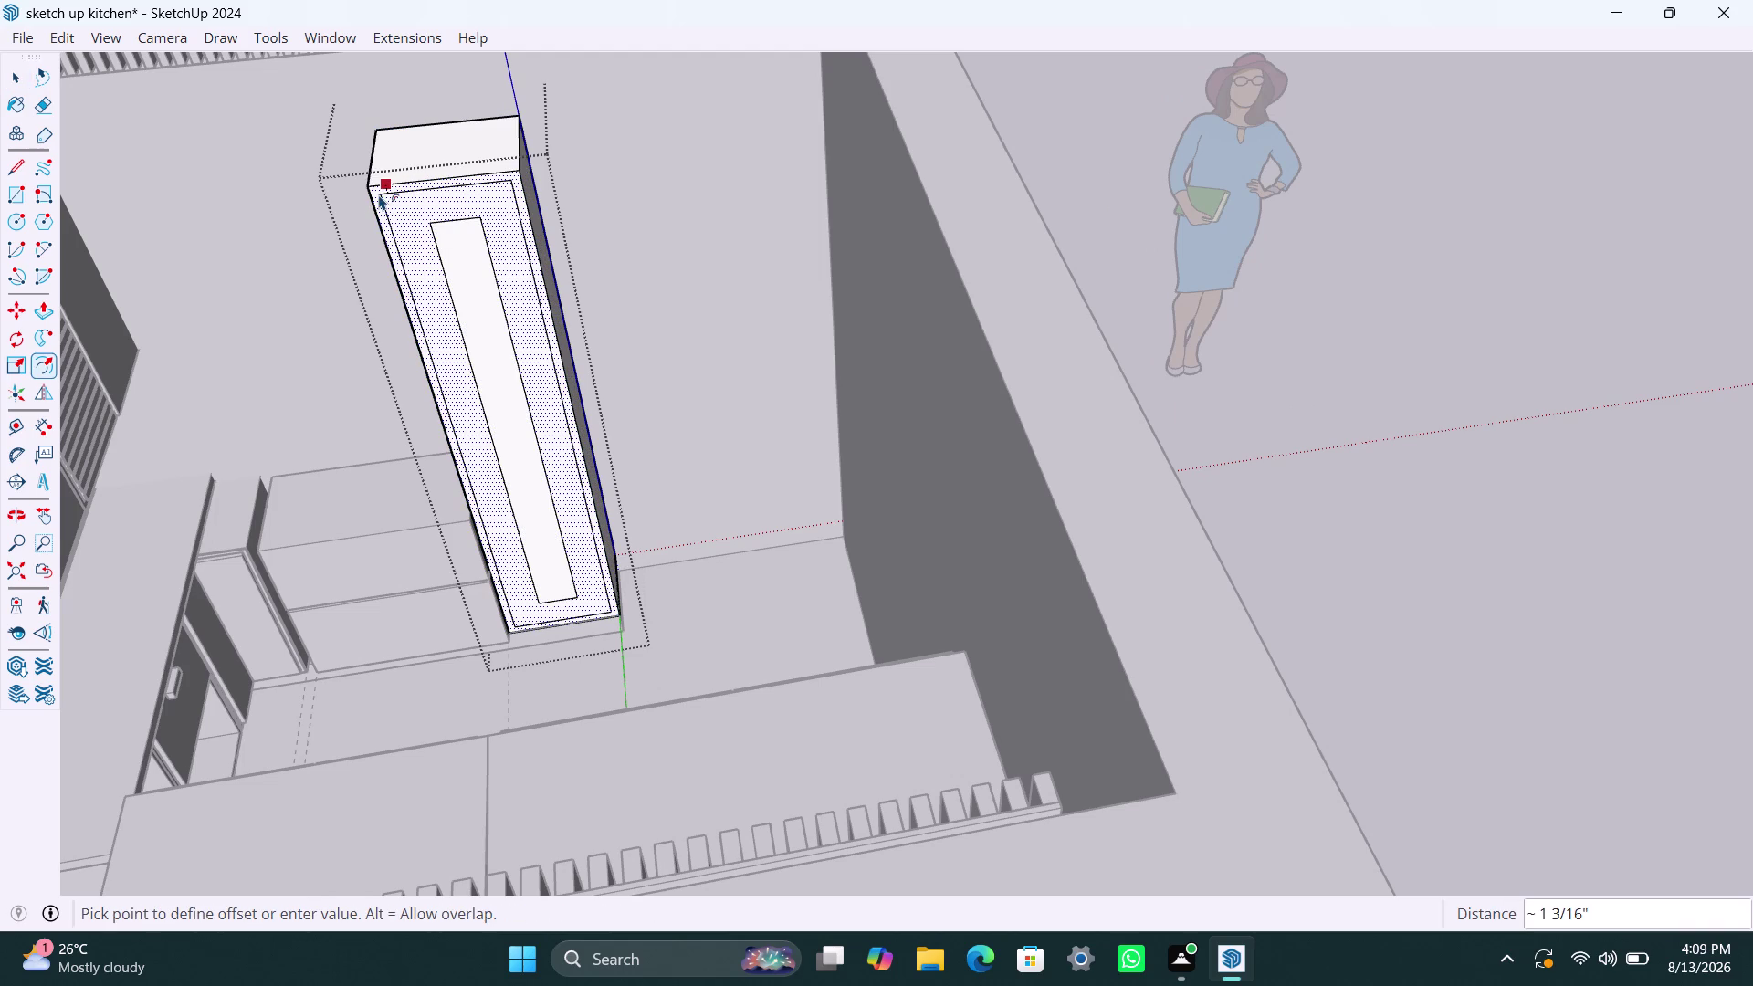
text(2.)
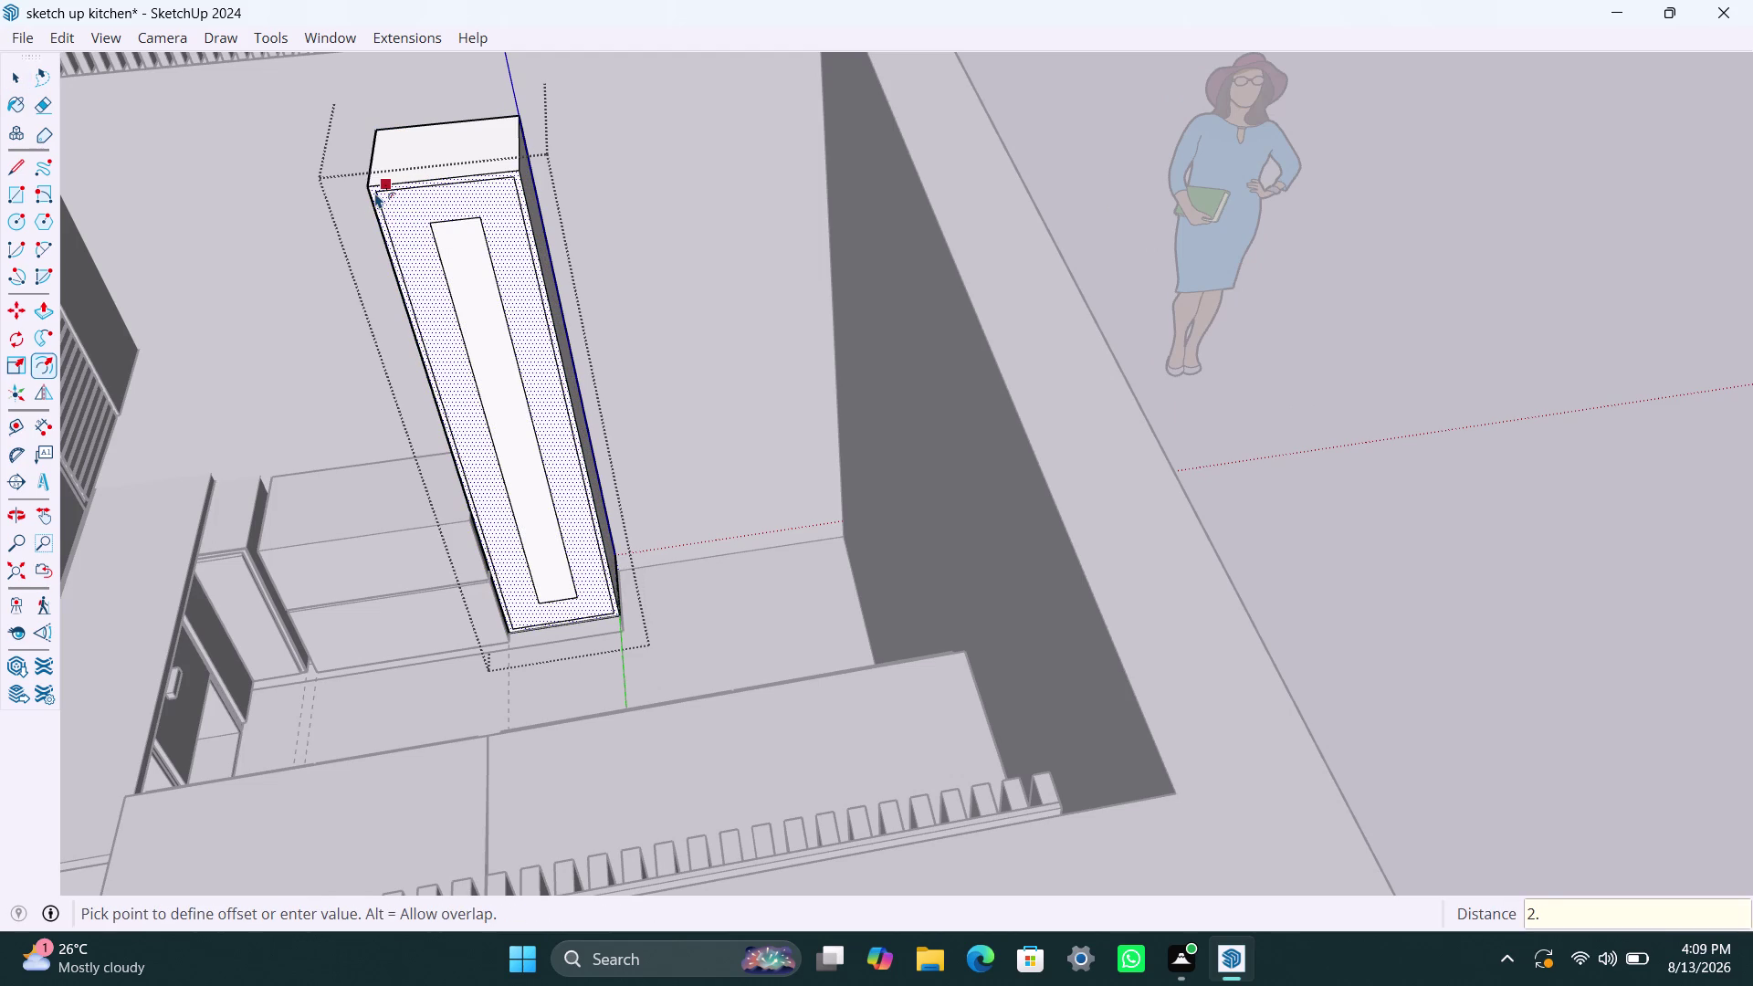
text(5mm)
key(Return)
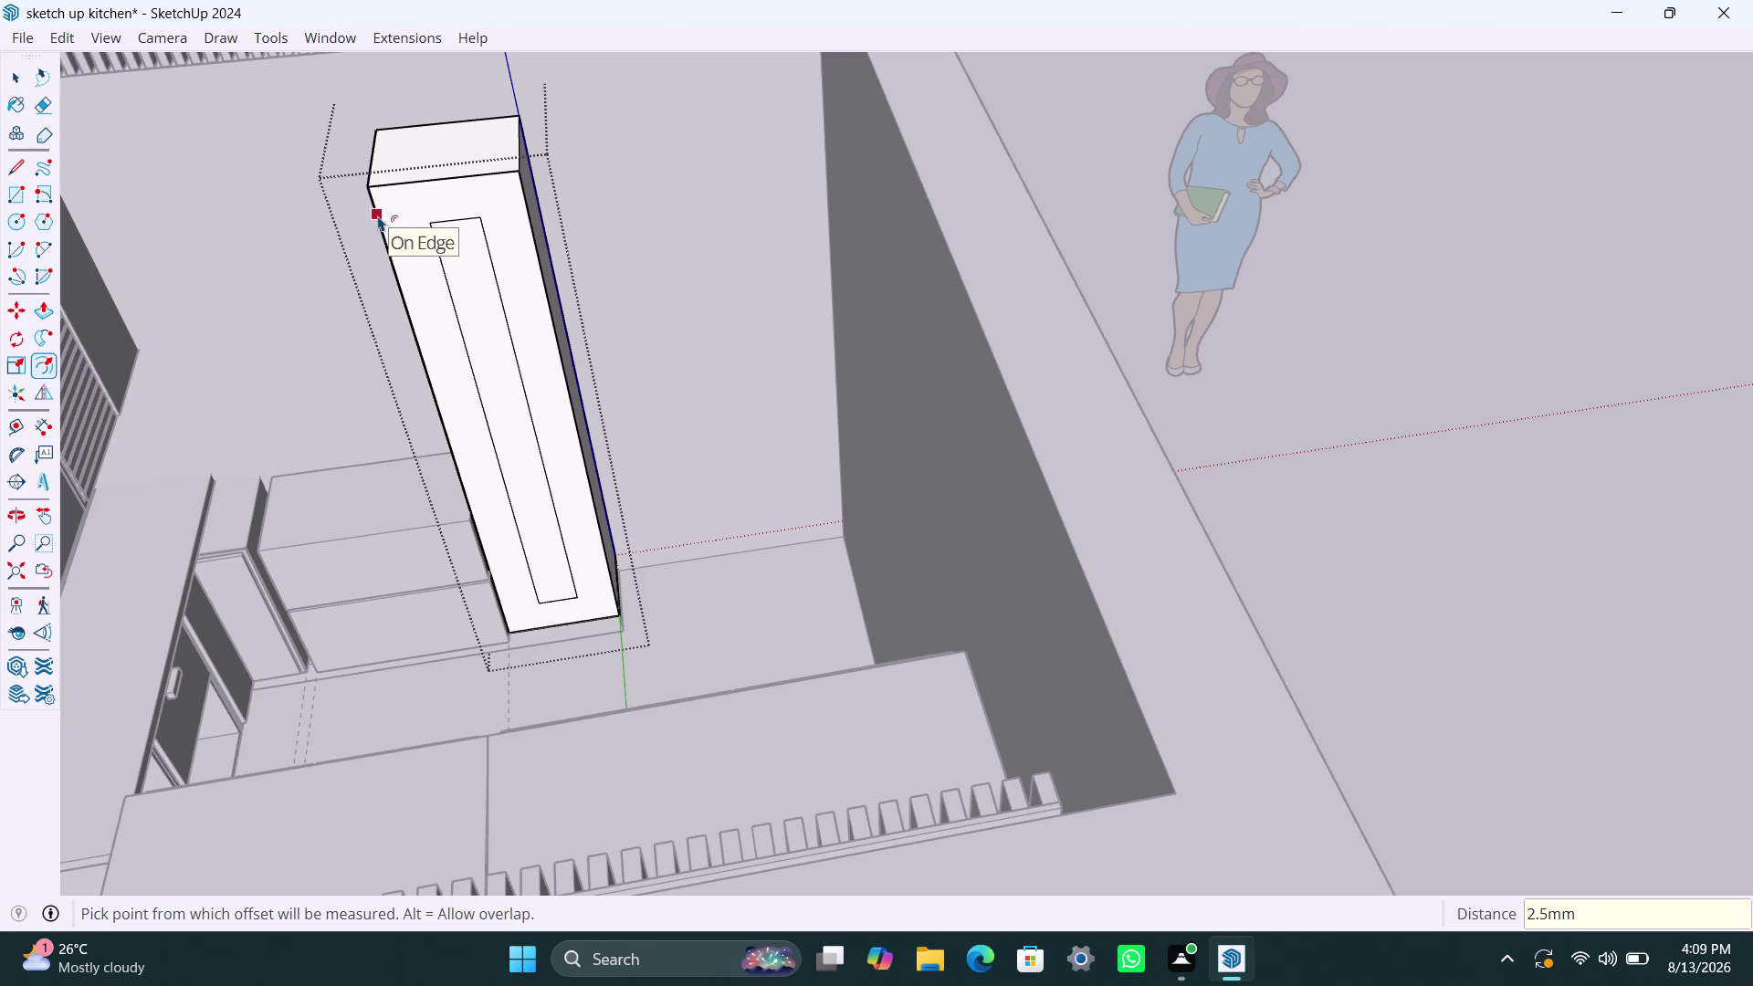
click(395, 203)
text(1)
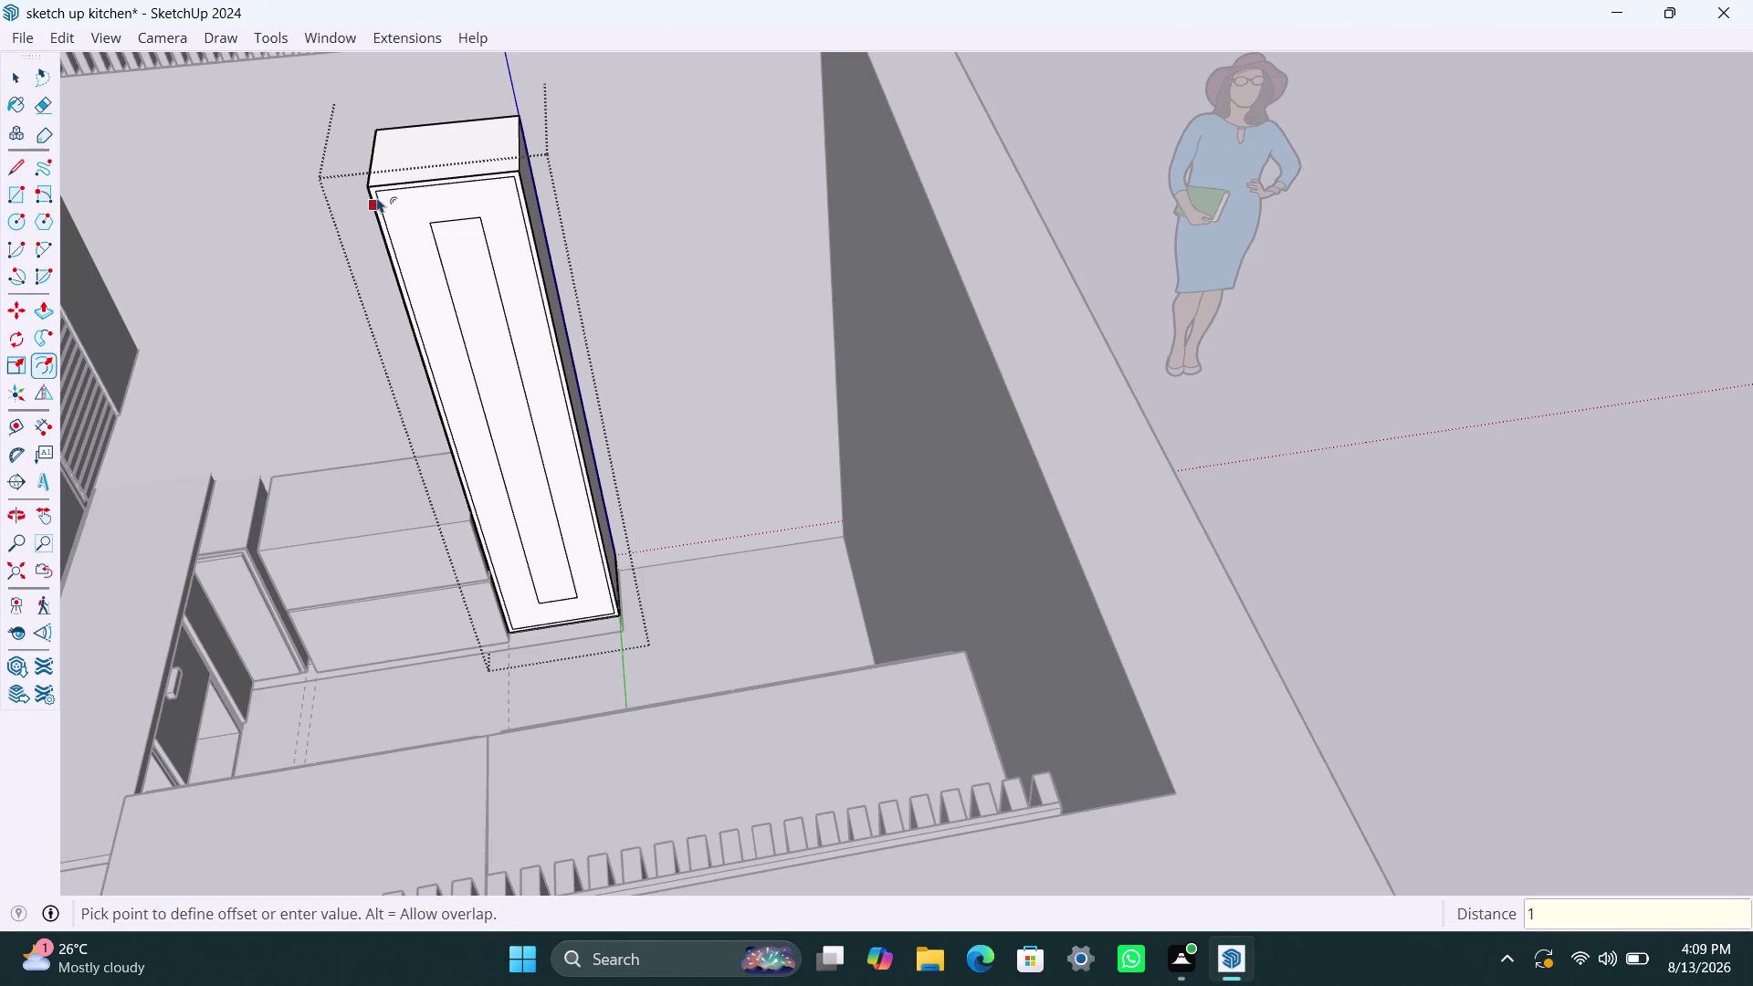
text(8mm)
key(Return)
key(space)
click(430, 227)
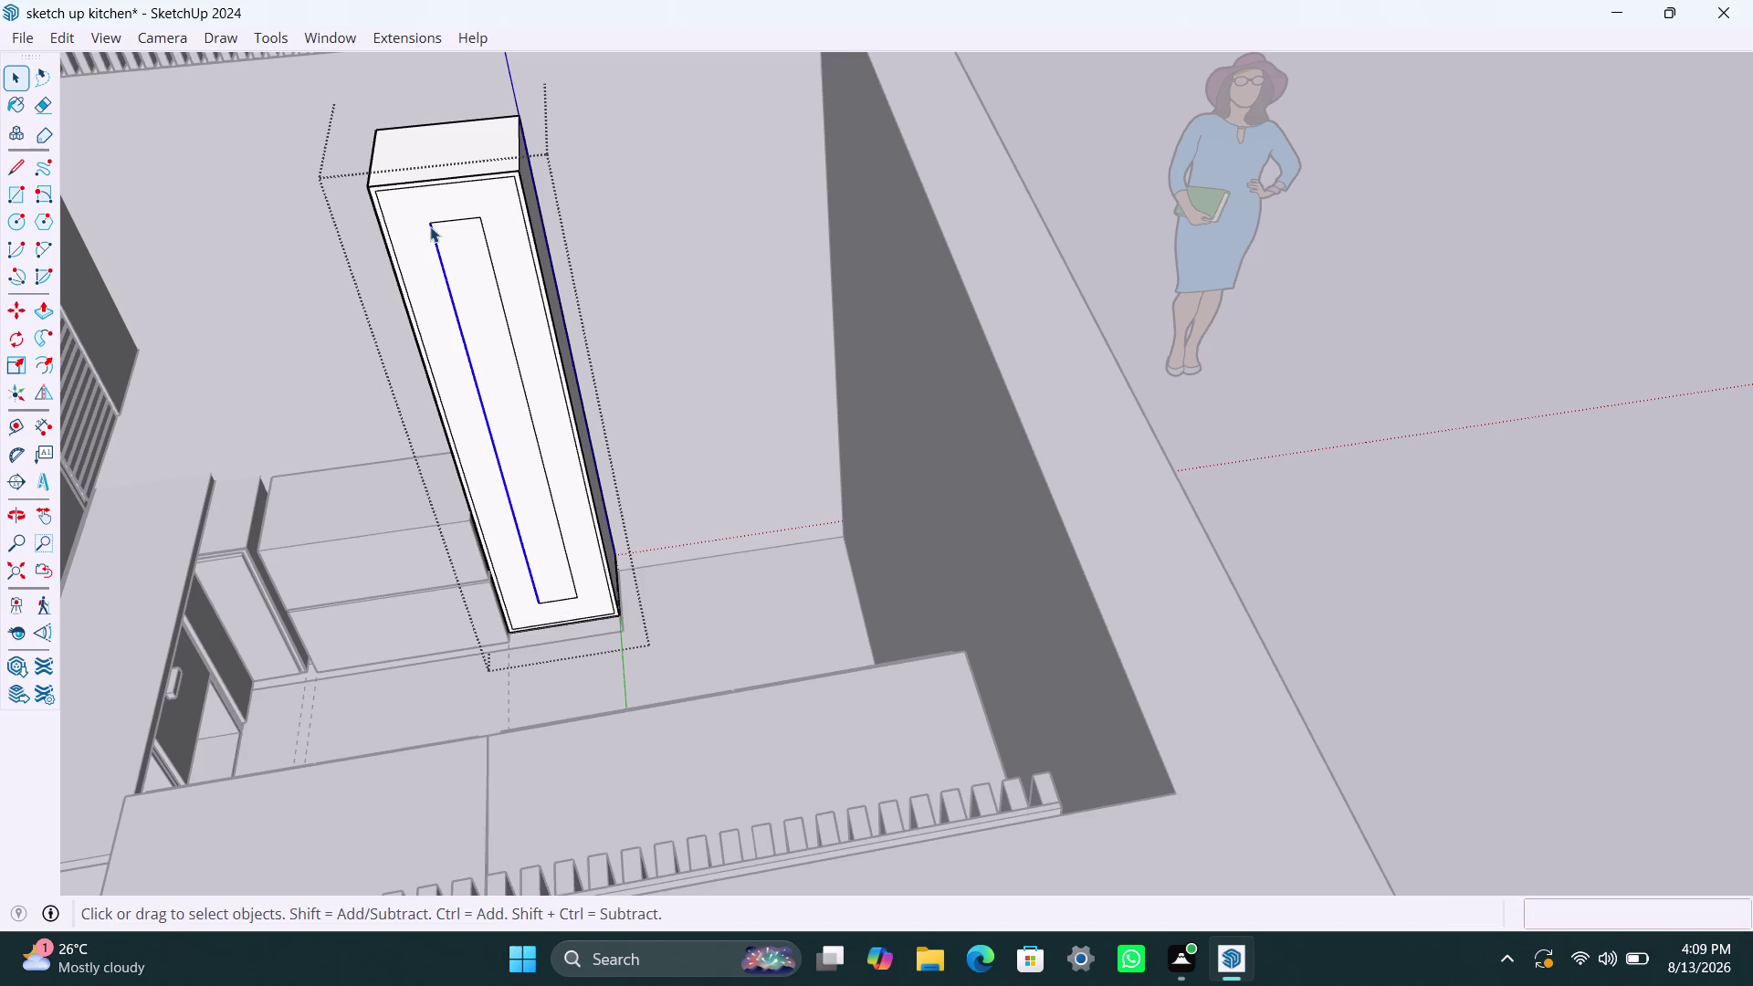
drag(415, 217, 583, 594)
click(562, 599)
click(514, 534)
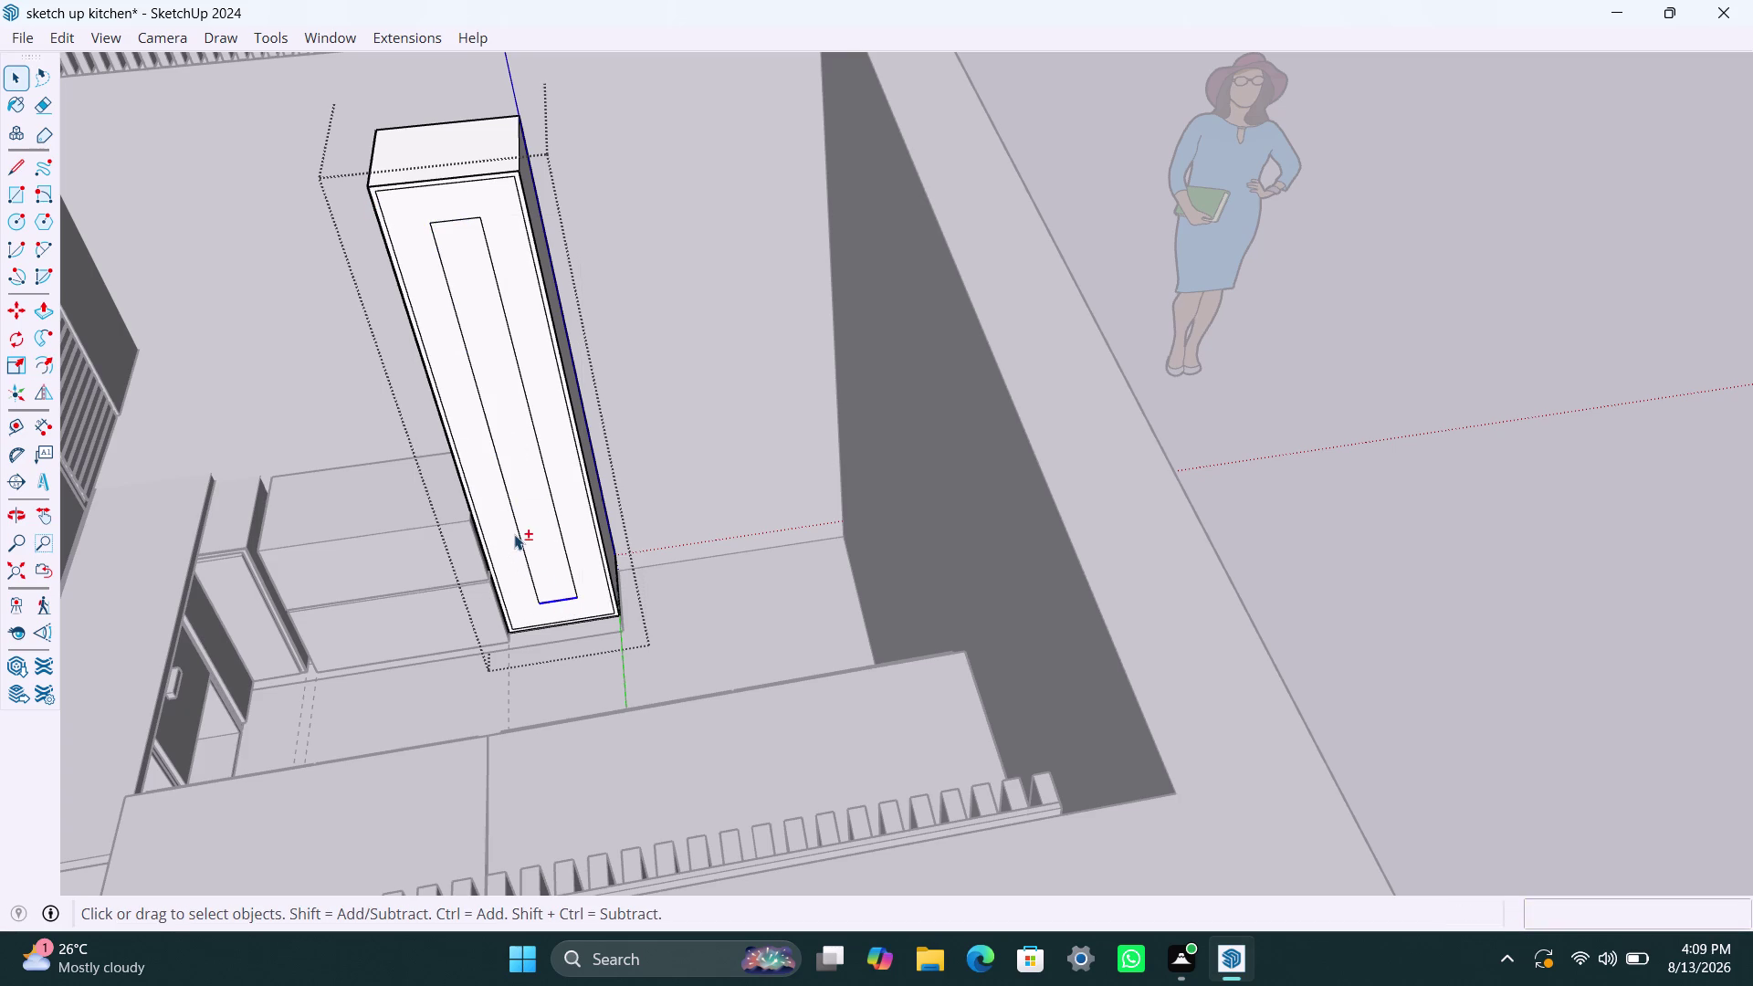
click(551, 510)
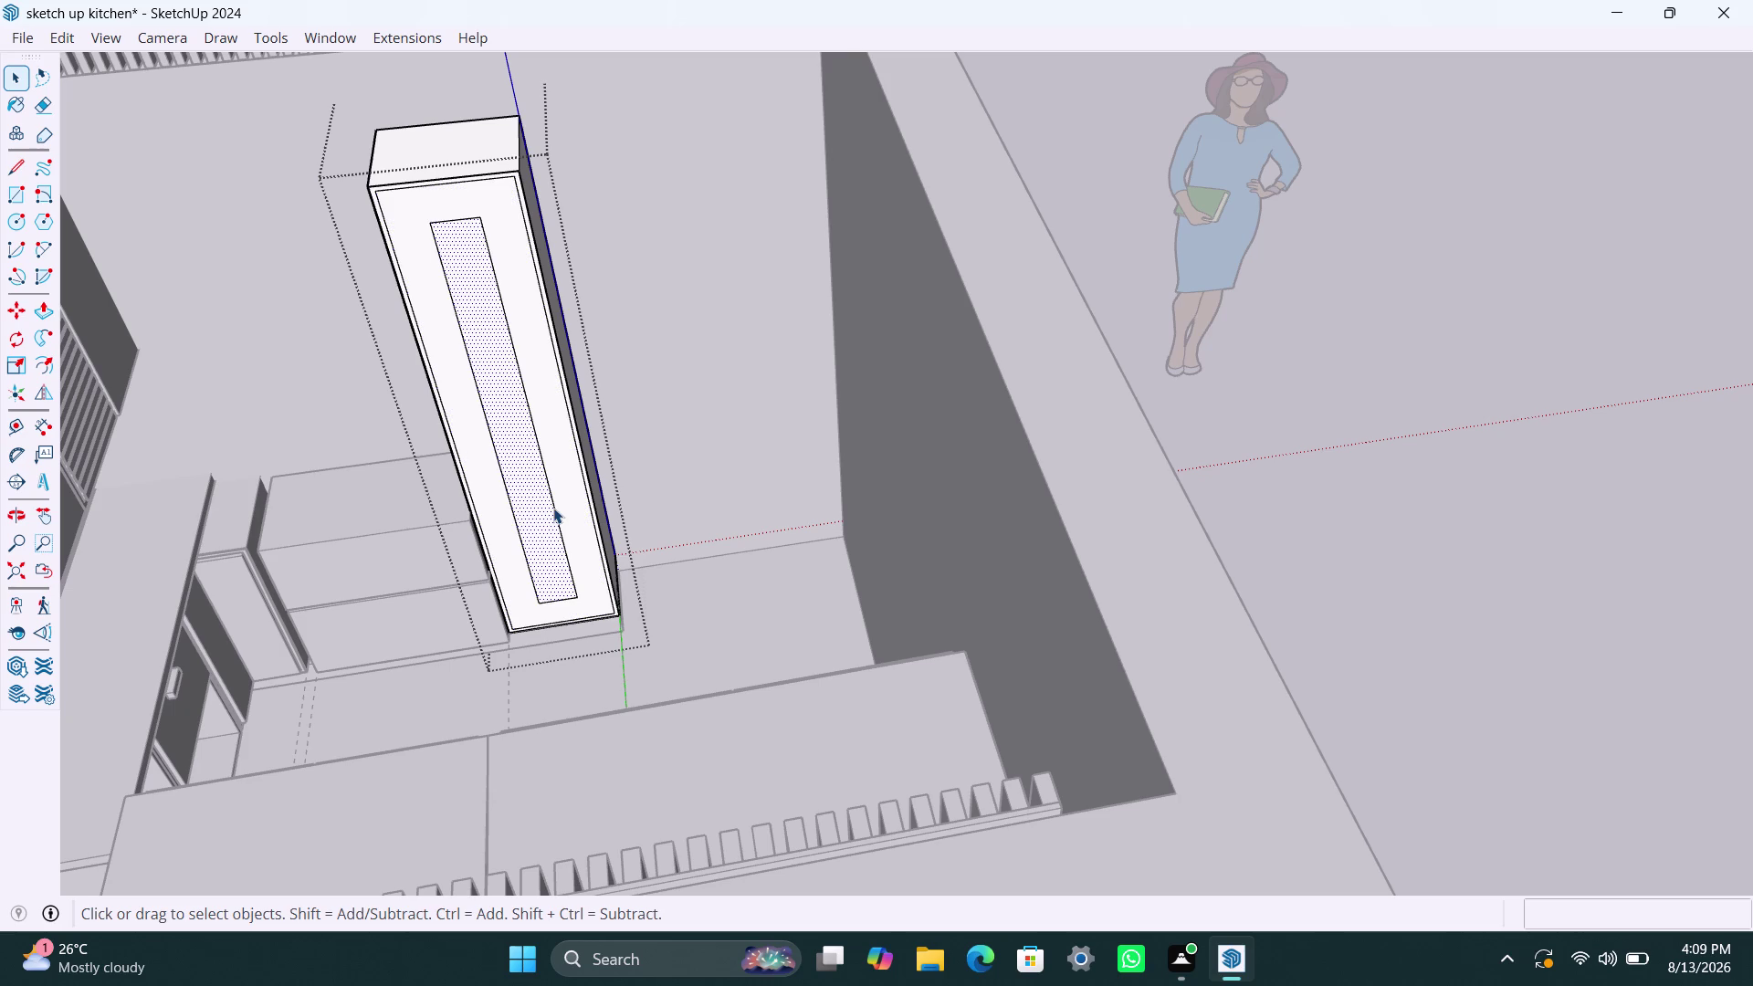
key(BackSpace)
key(Delete)
key(ctrl+z)
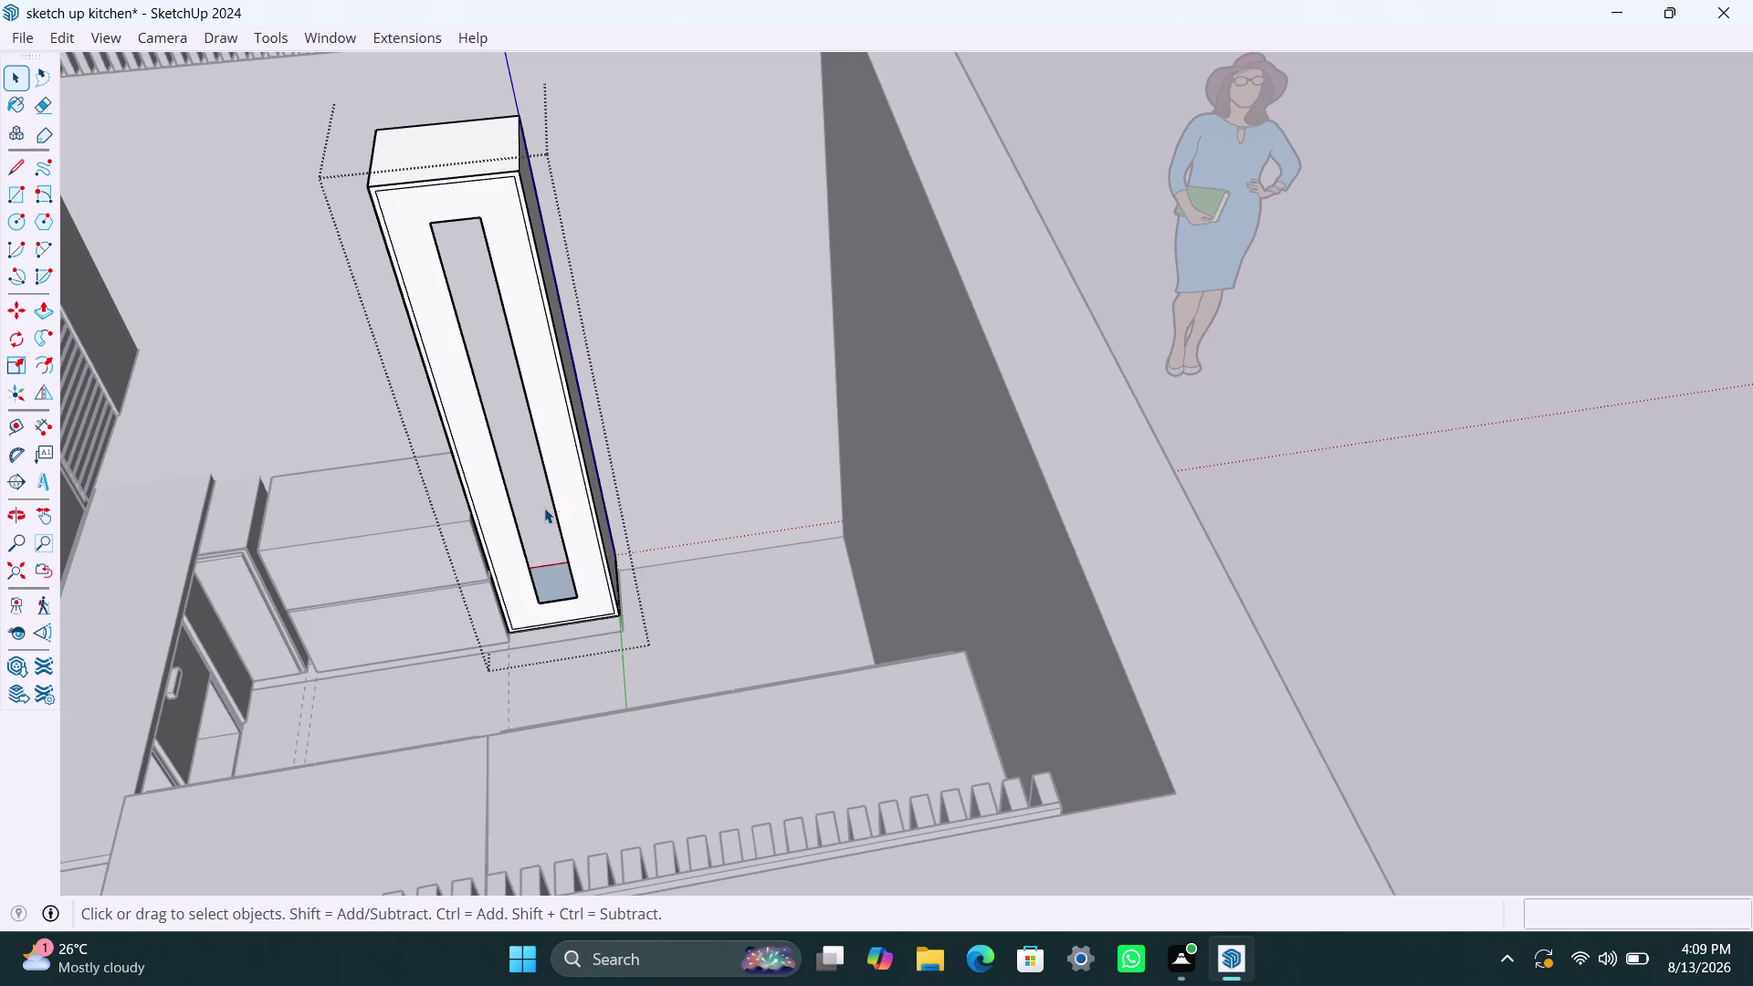
click(553, 501)
key(Delete)
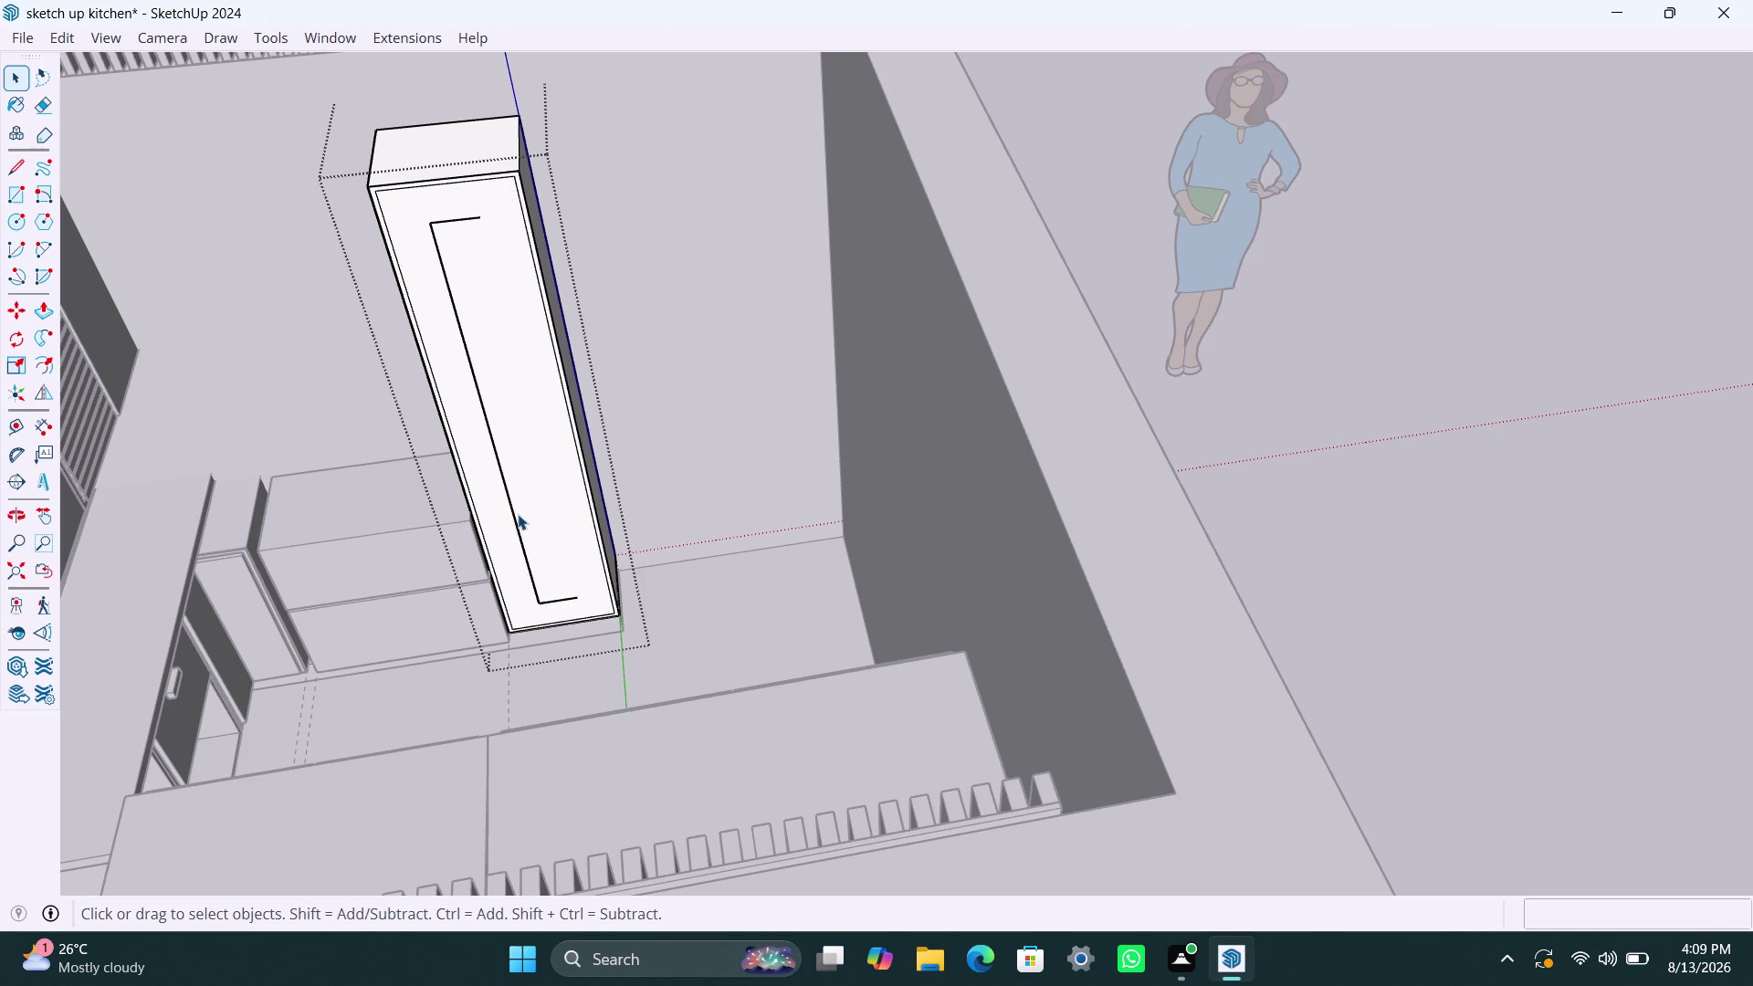
click(520, 514)
click(527, 573)
key(Delete)
click(554, 593)
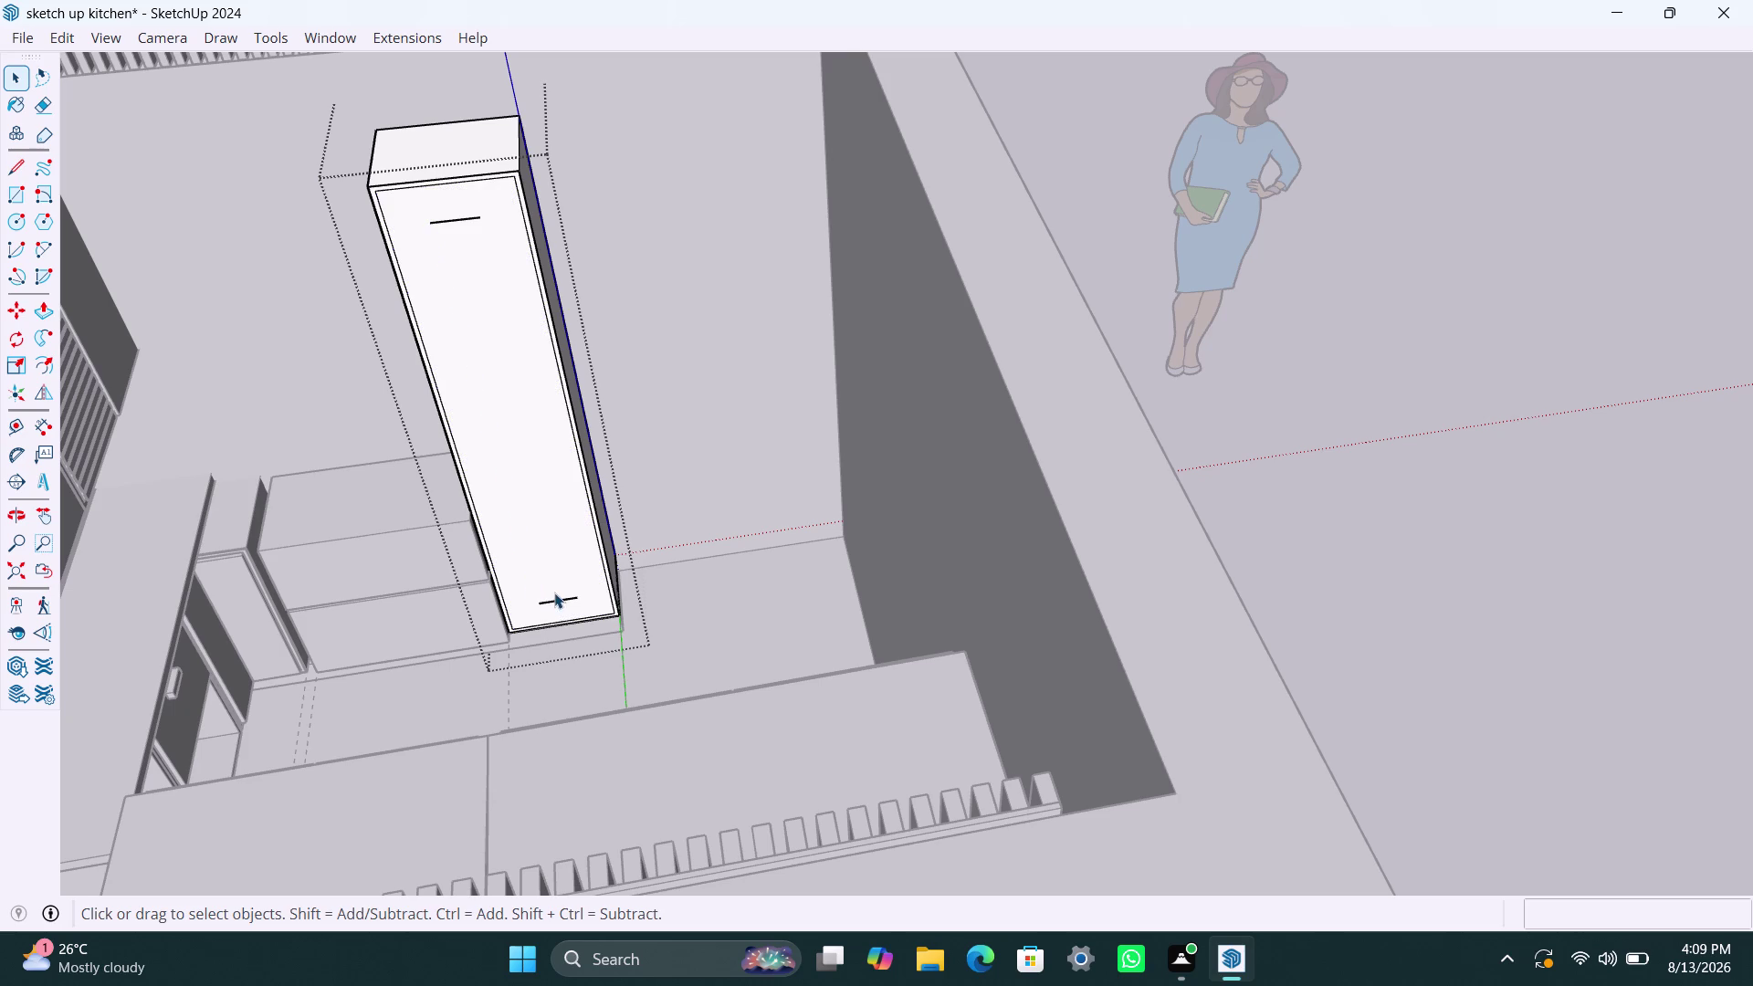
click(558, 597)
key(Delete)
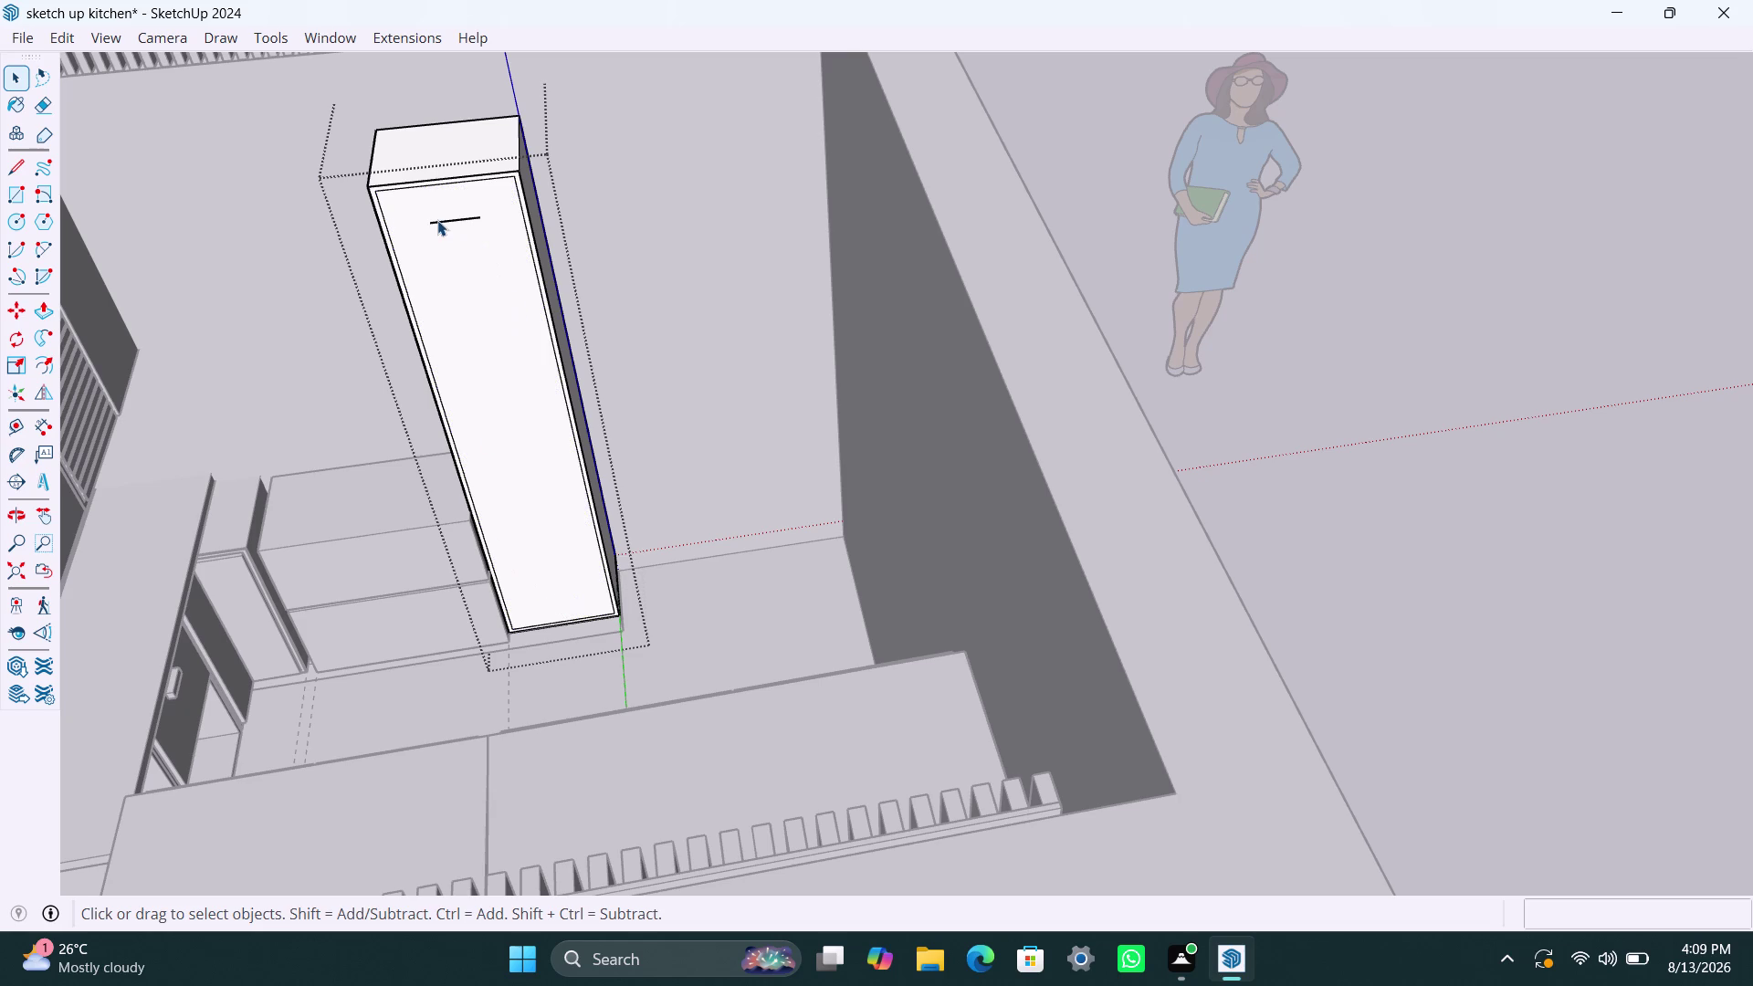
click(437, 220)
key(Delete)
scroll(up, 3)
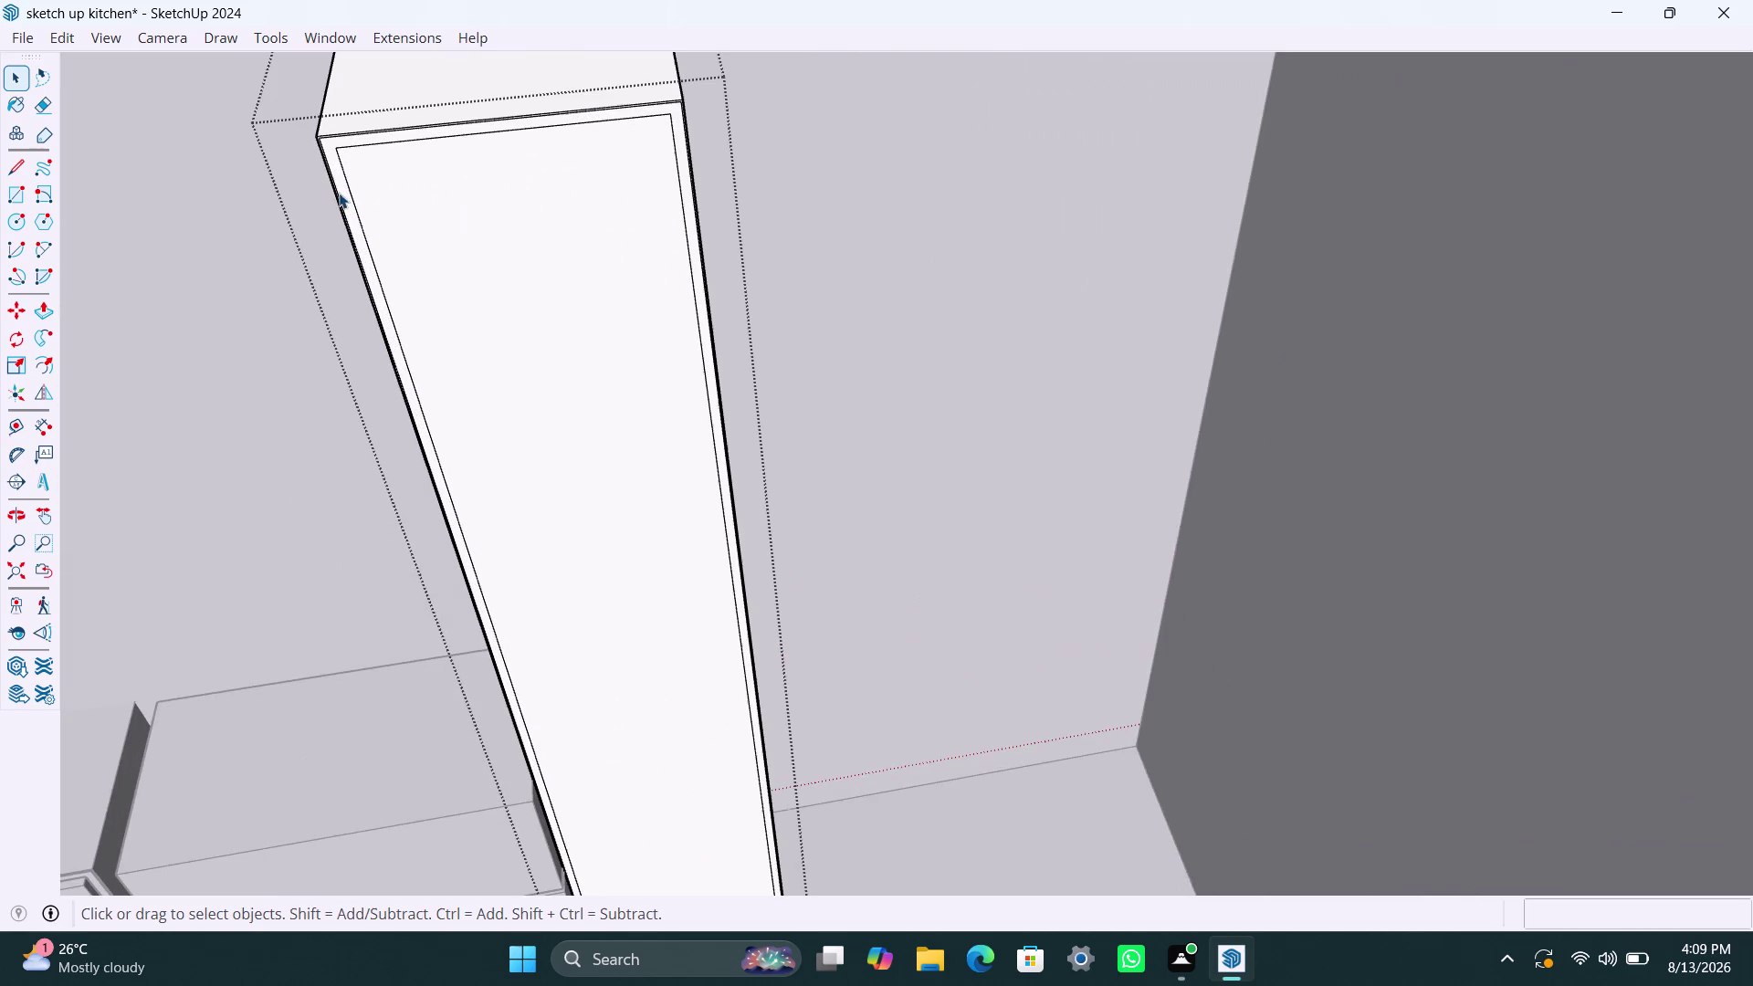
Delete the inner outline's left edge and save the model.
scroll(up, 3)
scroll(up, 3)
click(328, 194)
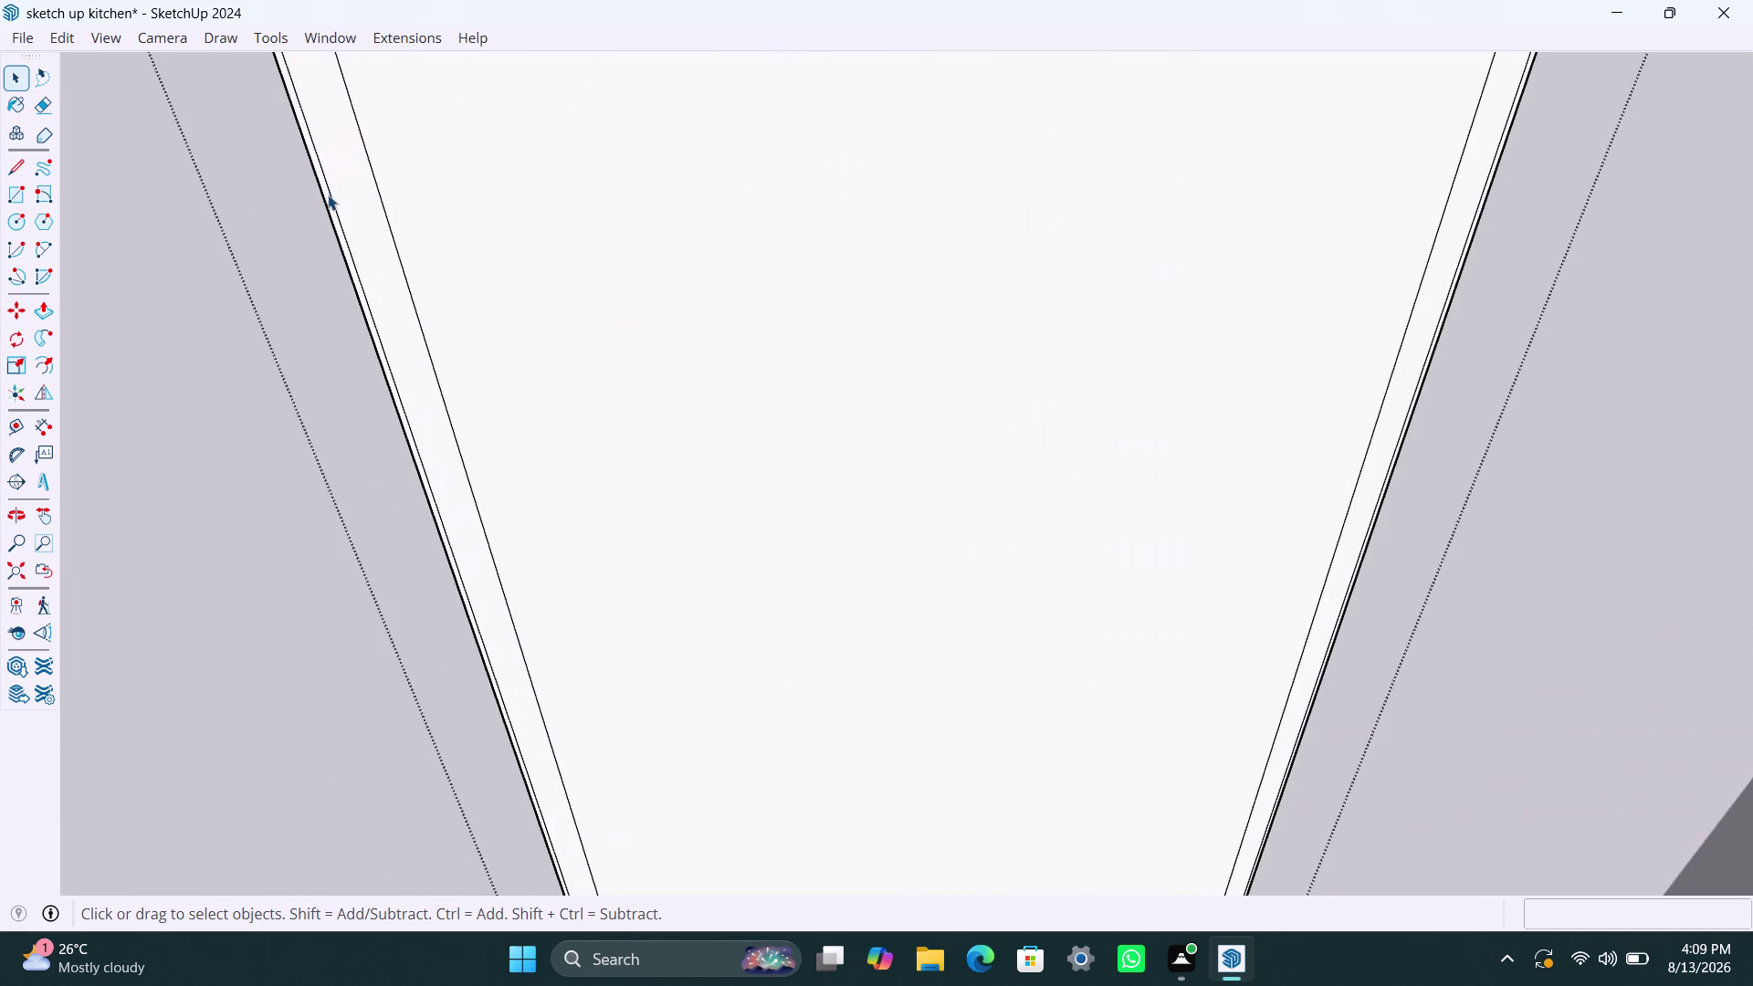
scroll(up, 3)
click(327, 192)
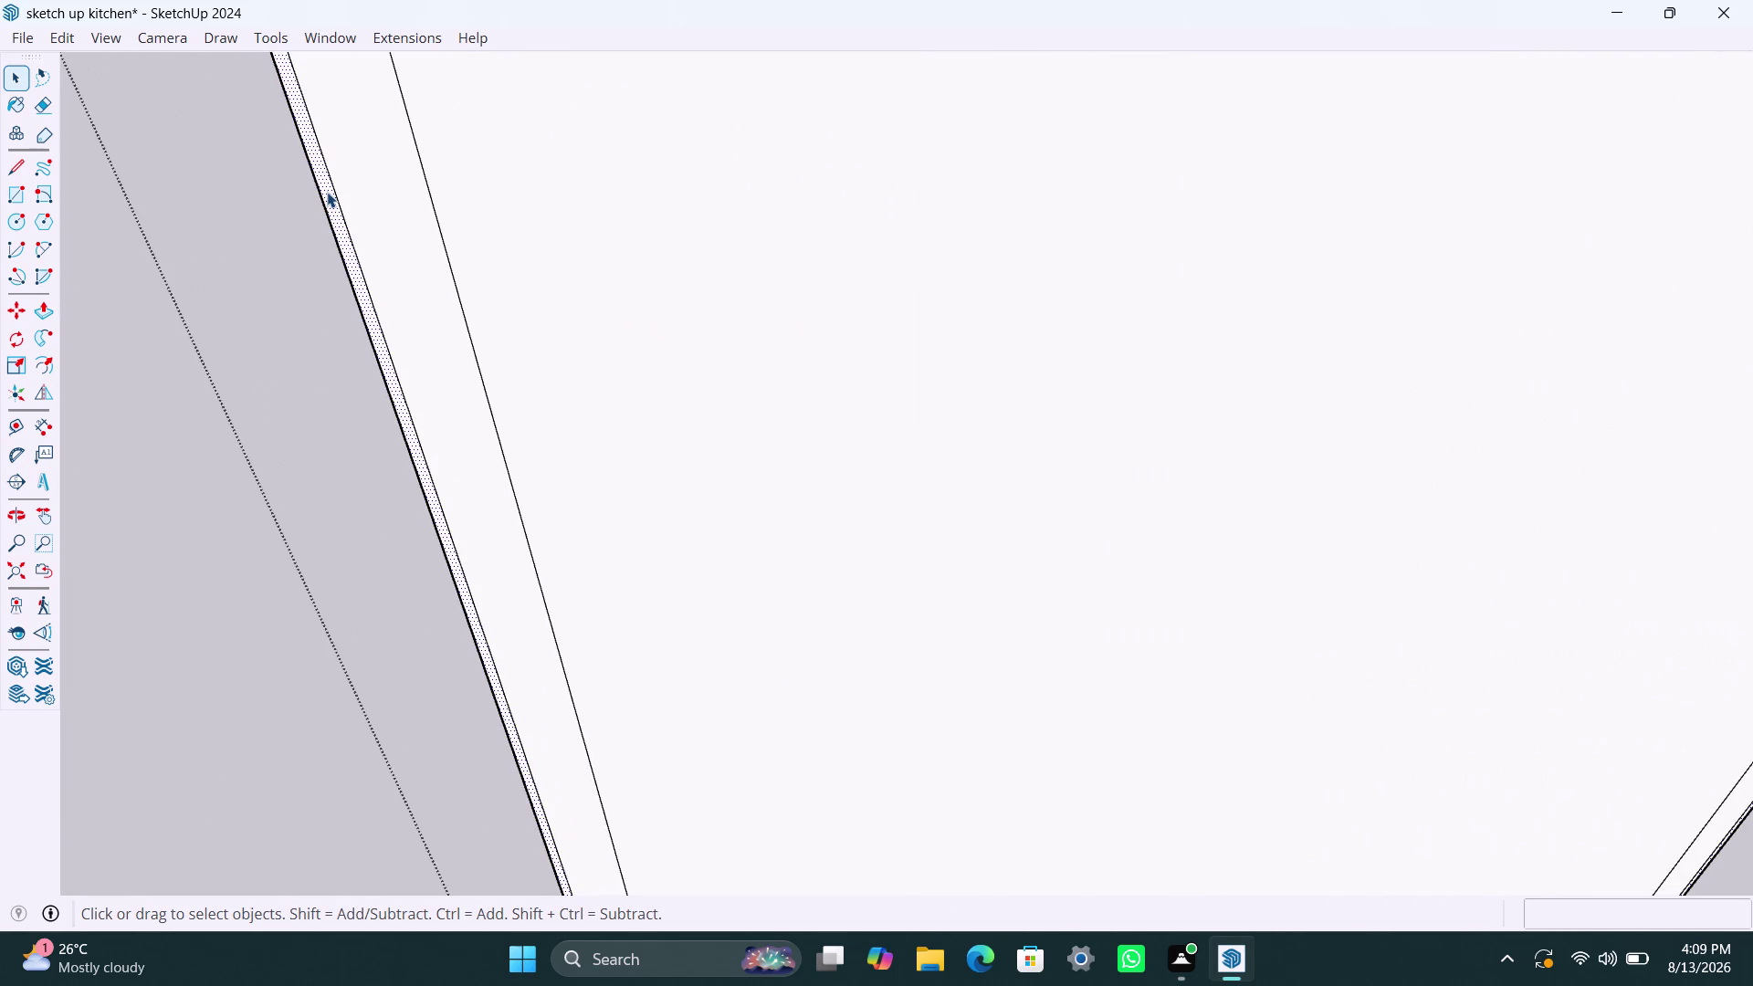
key(Delete)
key(ctrl+s)
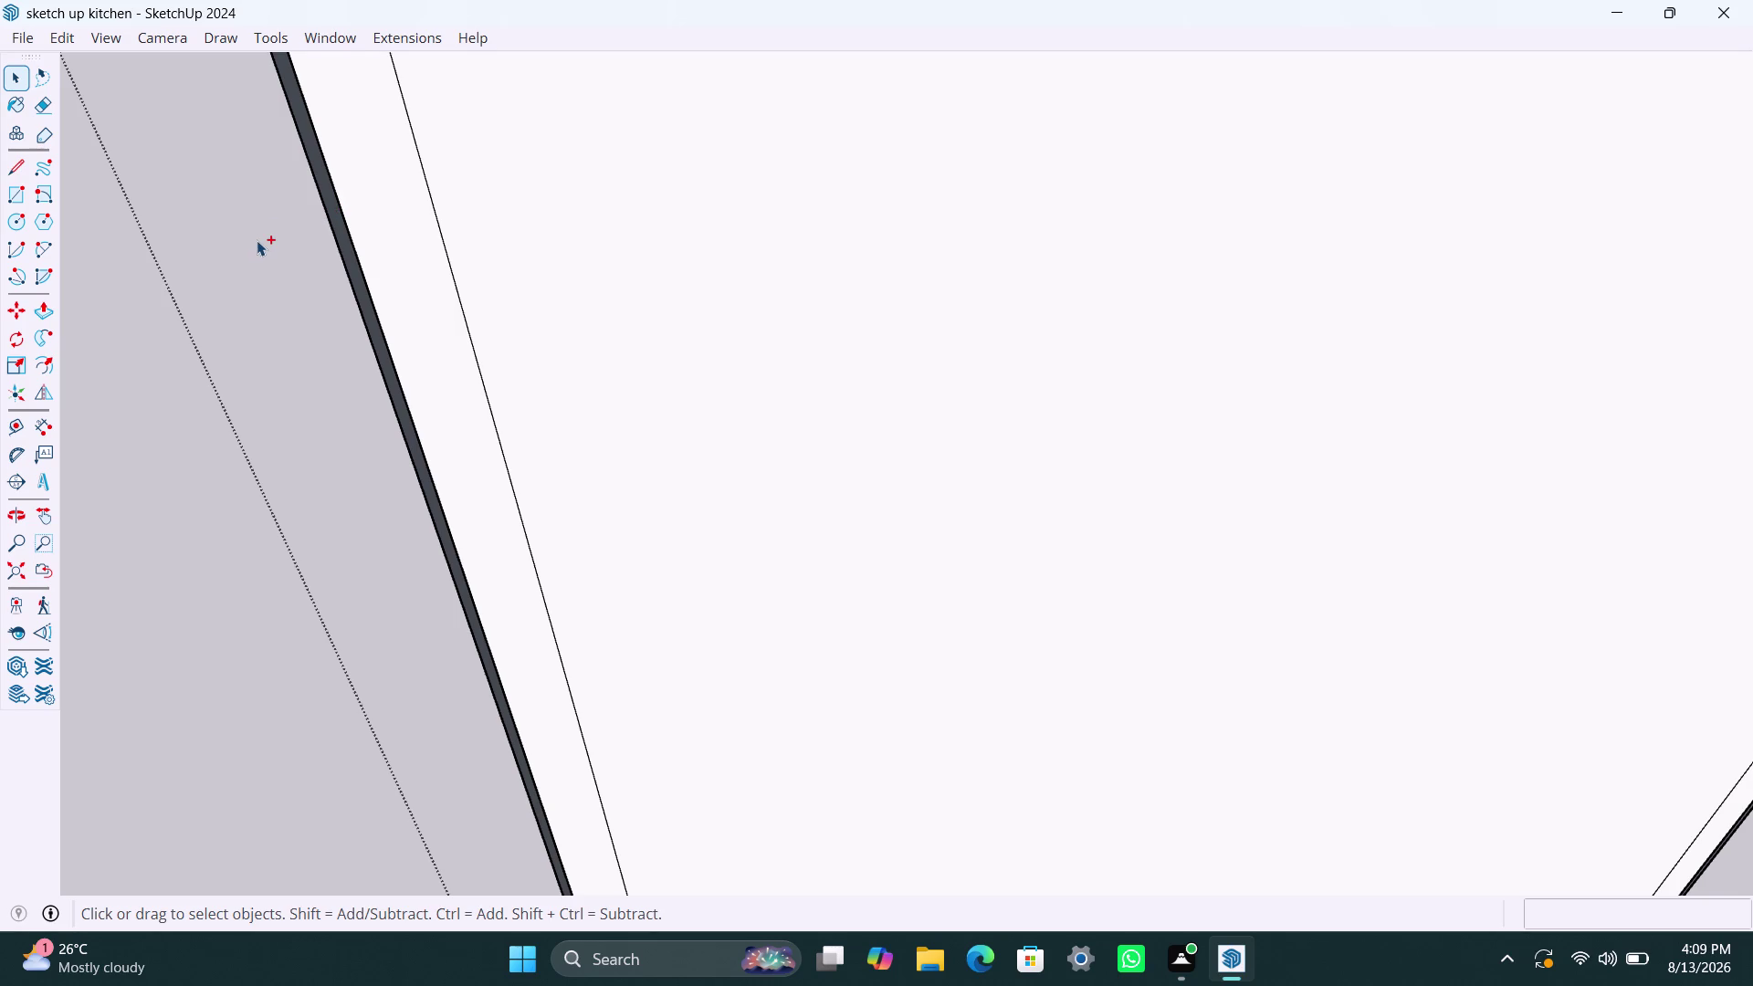
key(ctrl+s)
scroll(down, 3)
scroll(up, 3)
scroll(down, 3)
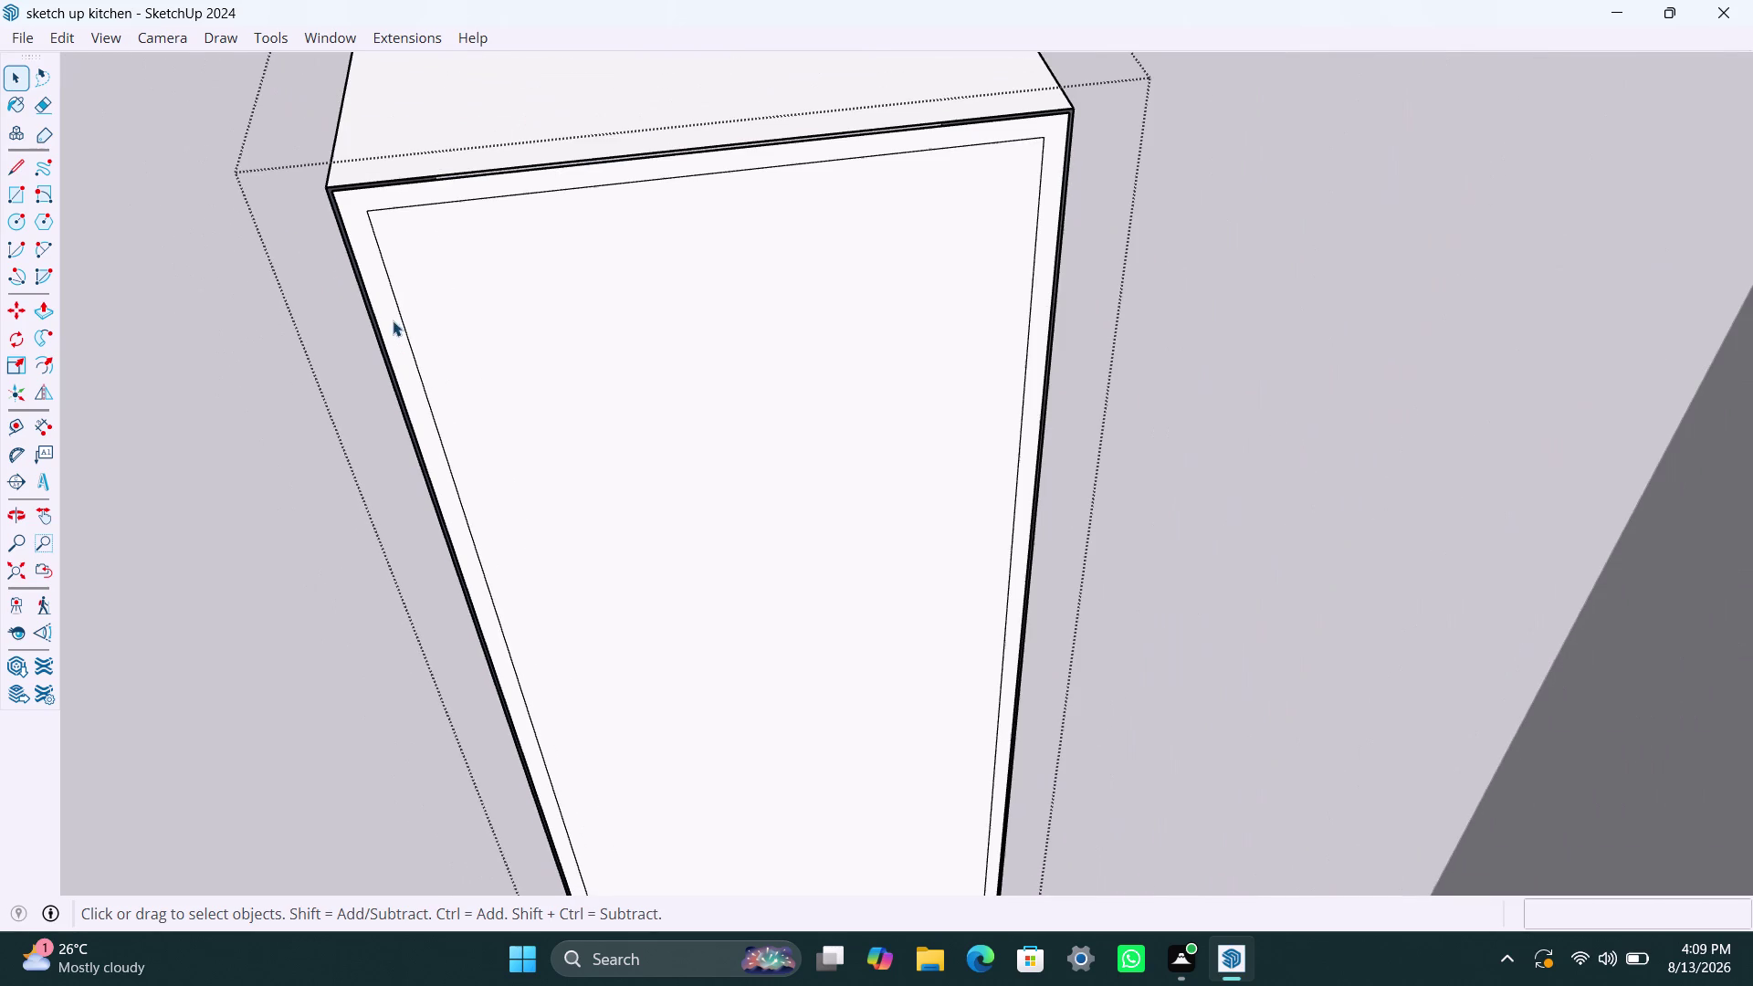
scroll(down, 3)
scroll(down, 3)
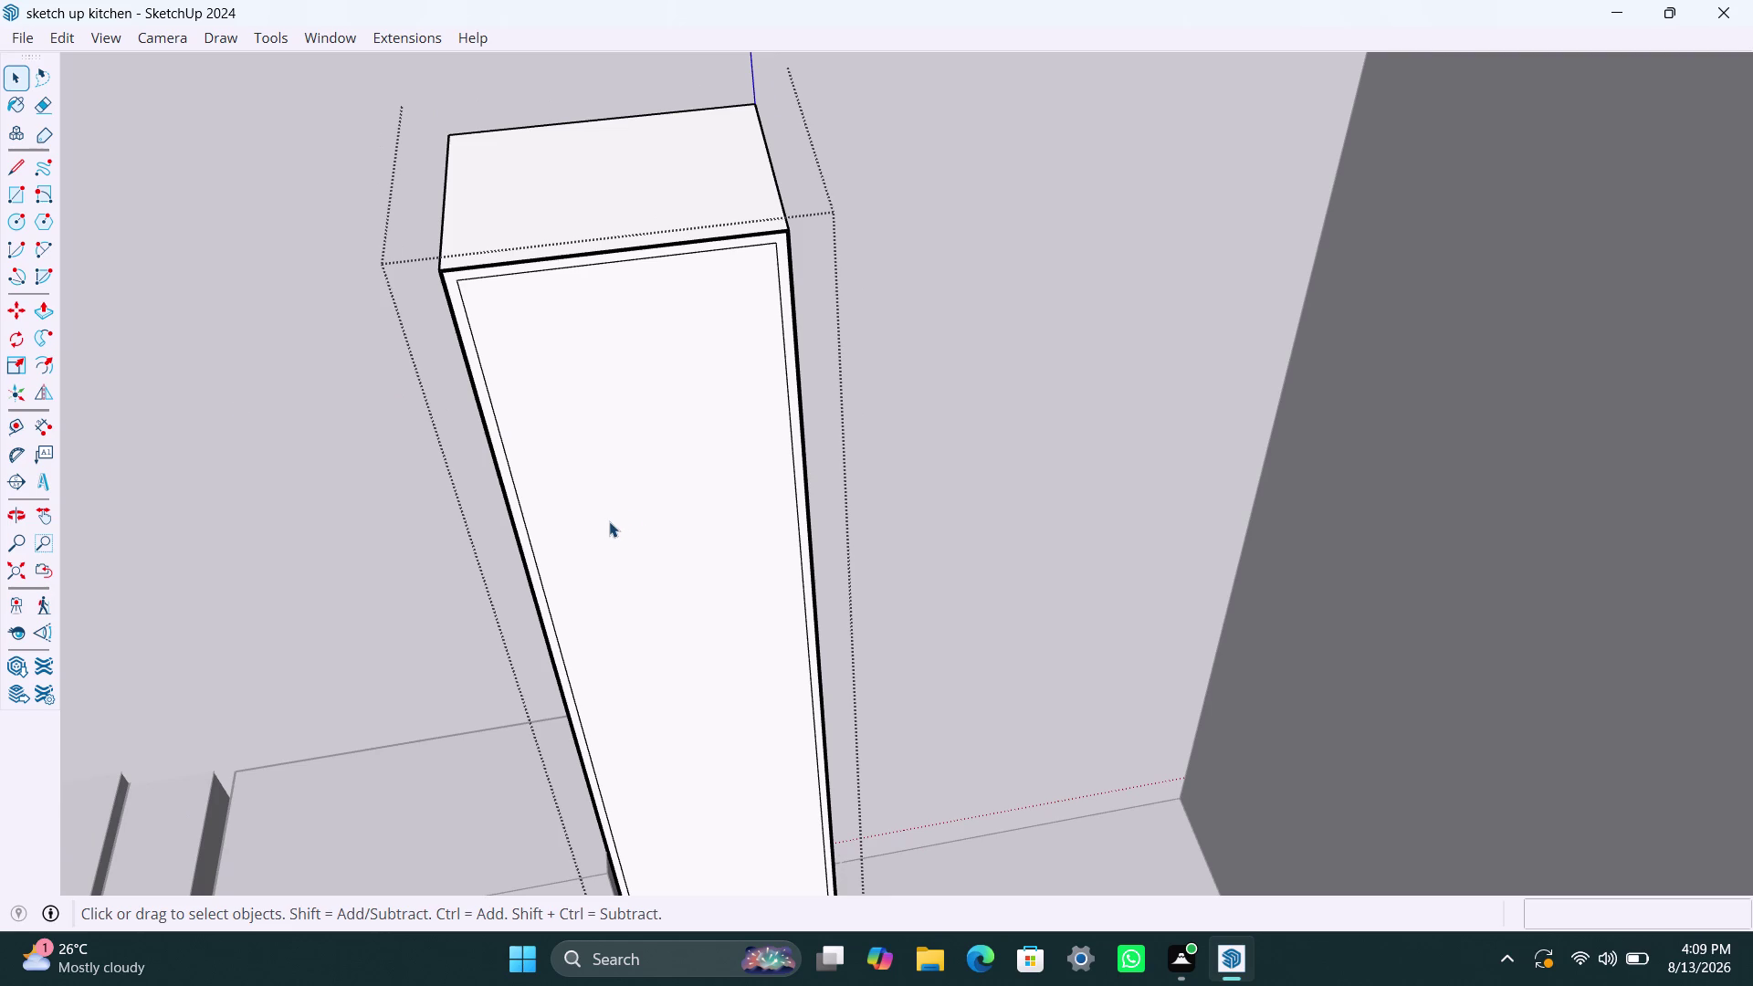
Push the inner front panel 320 mm back into the cabinet body.
click(607, 461)
key(p)
click(609, 462)
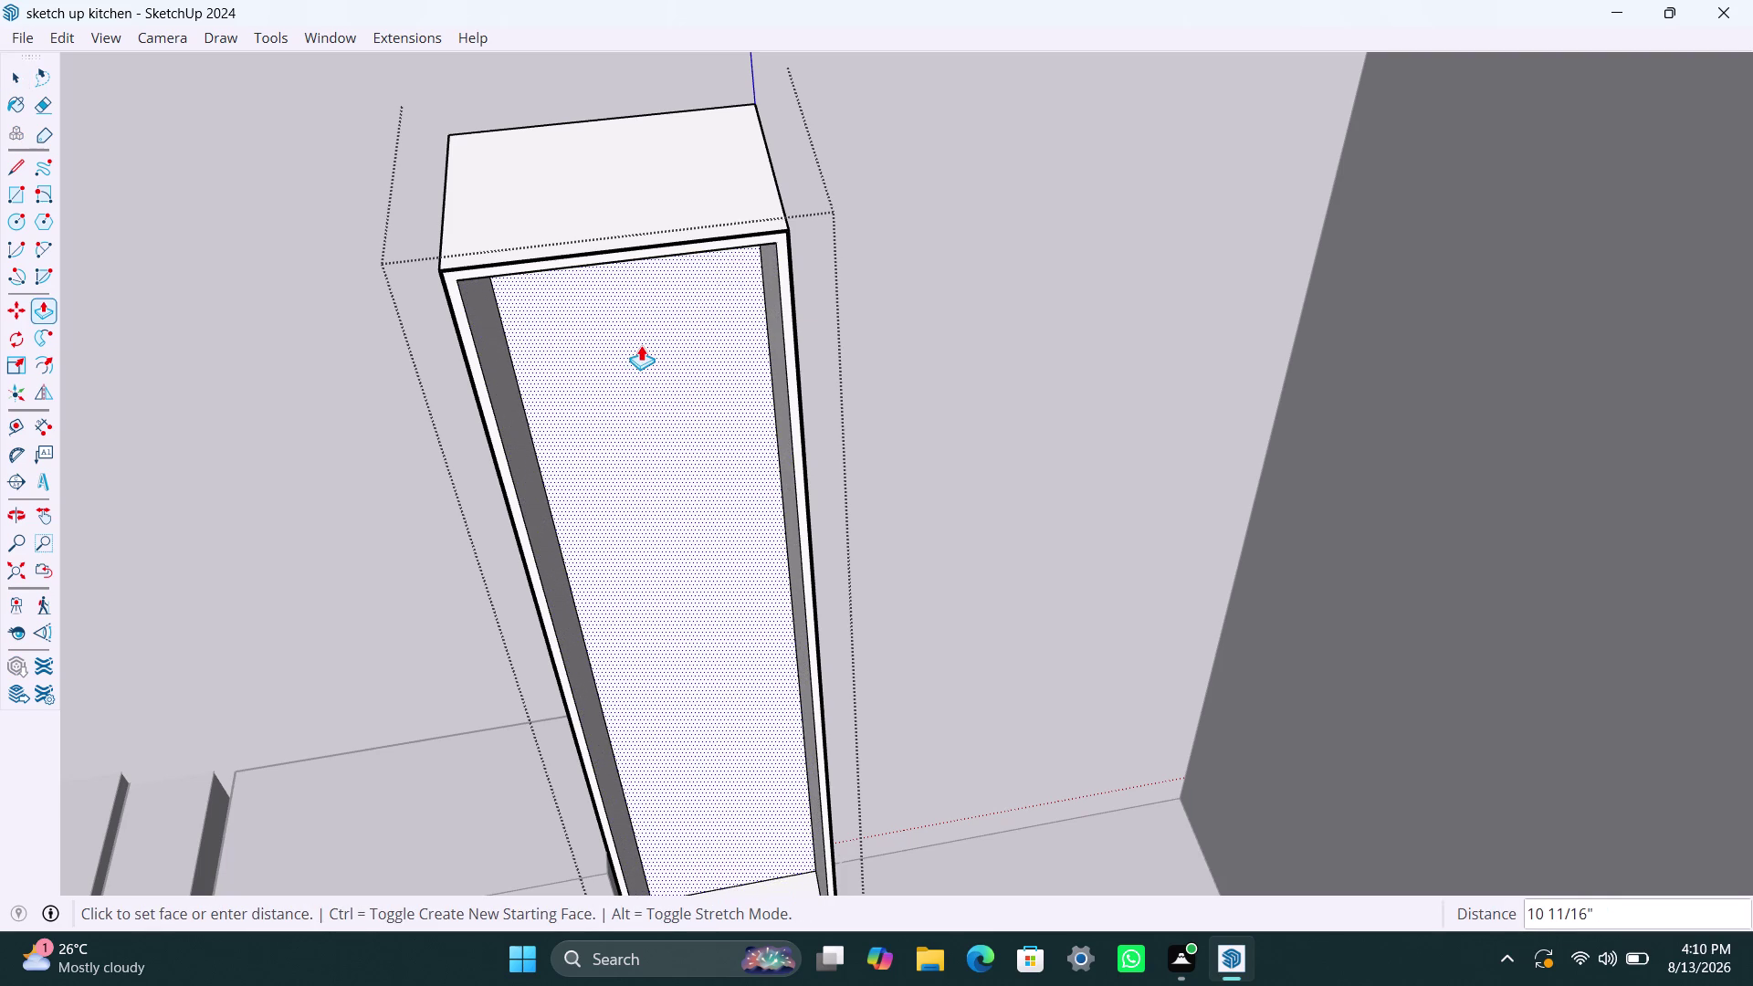
text(32)
text(0mm)
key(Return)
key(space)
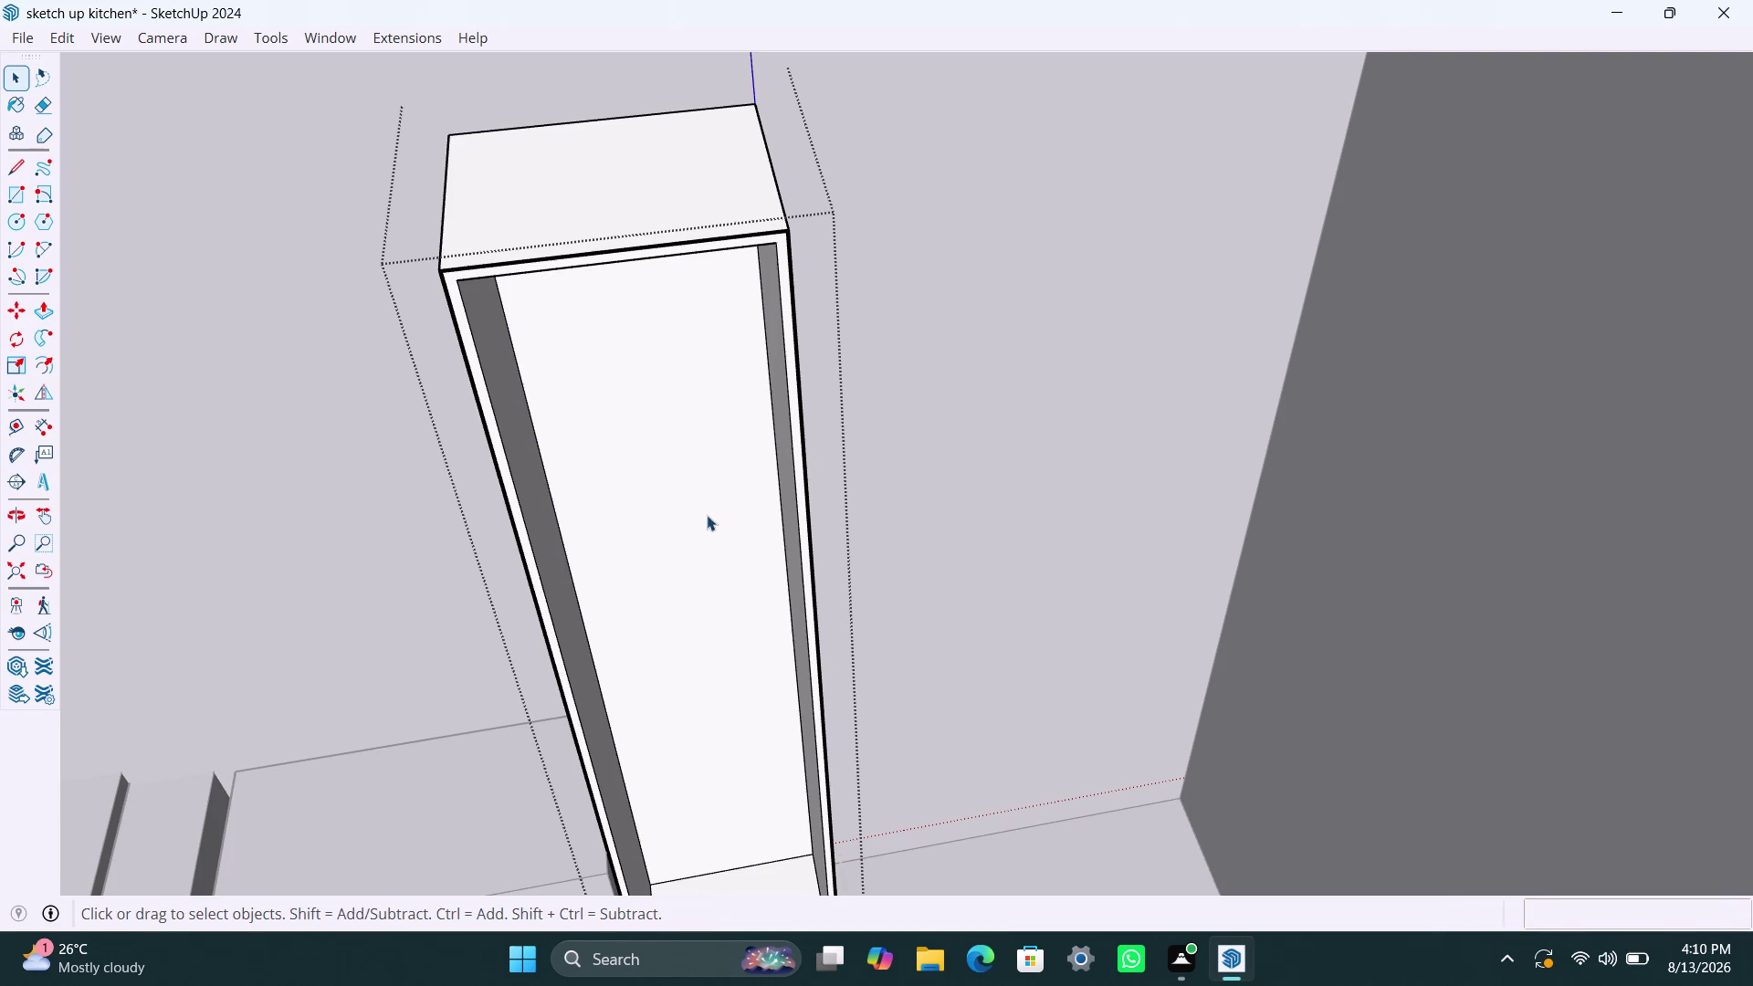
Orbit and zoom to face the tall cabinet's recessed opening.
scroll(down, 3)
middle_drag(713, 724, 684, 695)
scroll(down, 3)
middle_drag(710, 742, 697, 611)
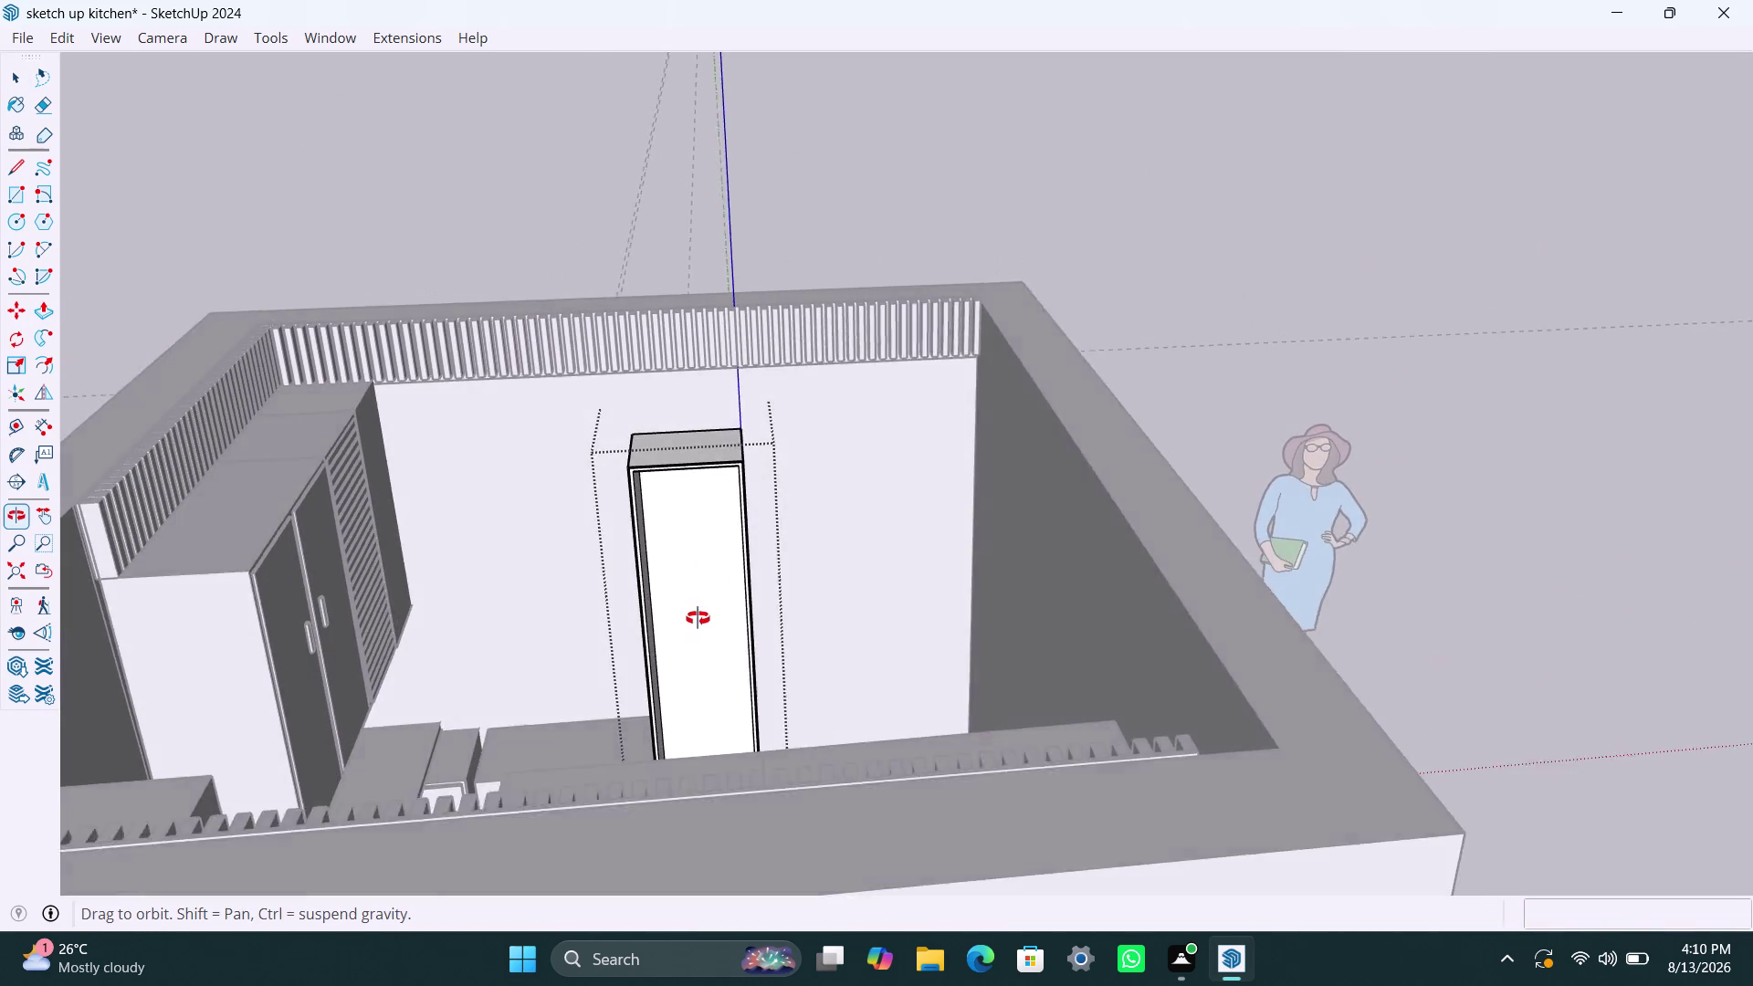
middle_drag(698, 611, 701, 693)
scroll(up, 3)
middle_drag(703, 613, 711, 622)
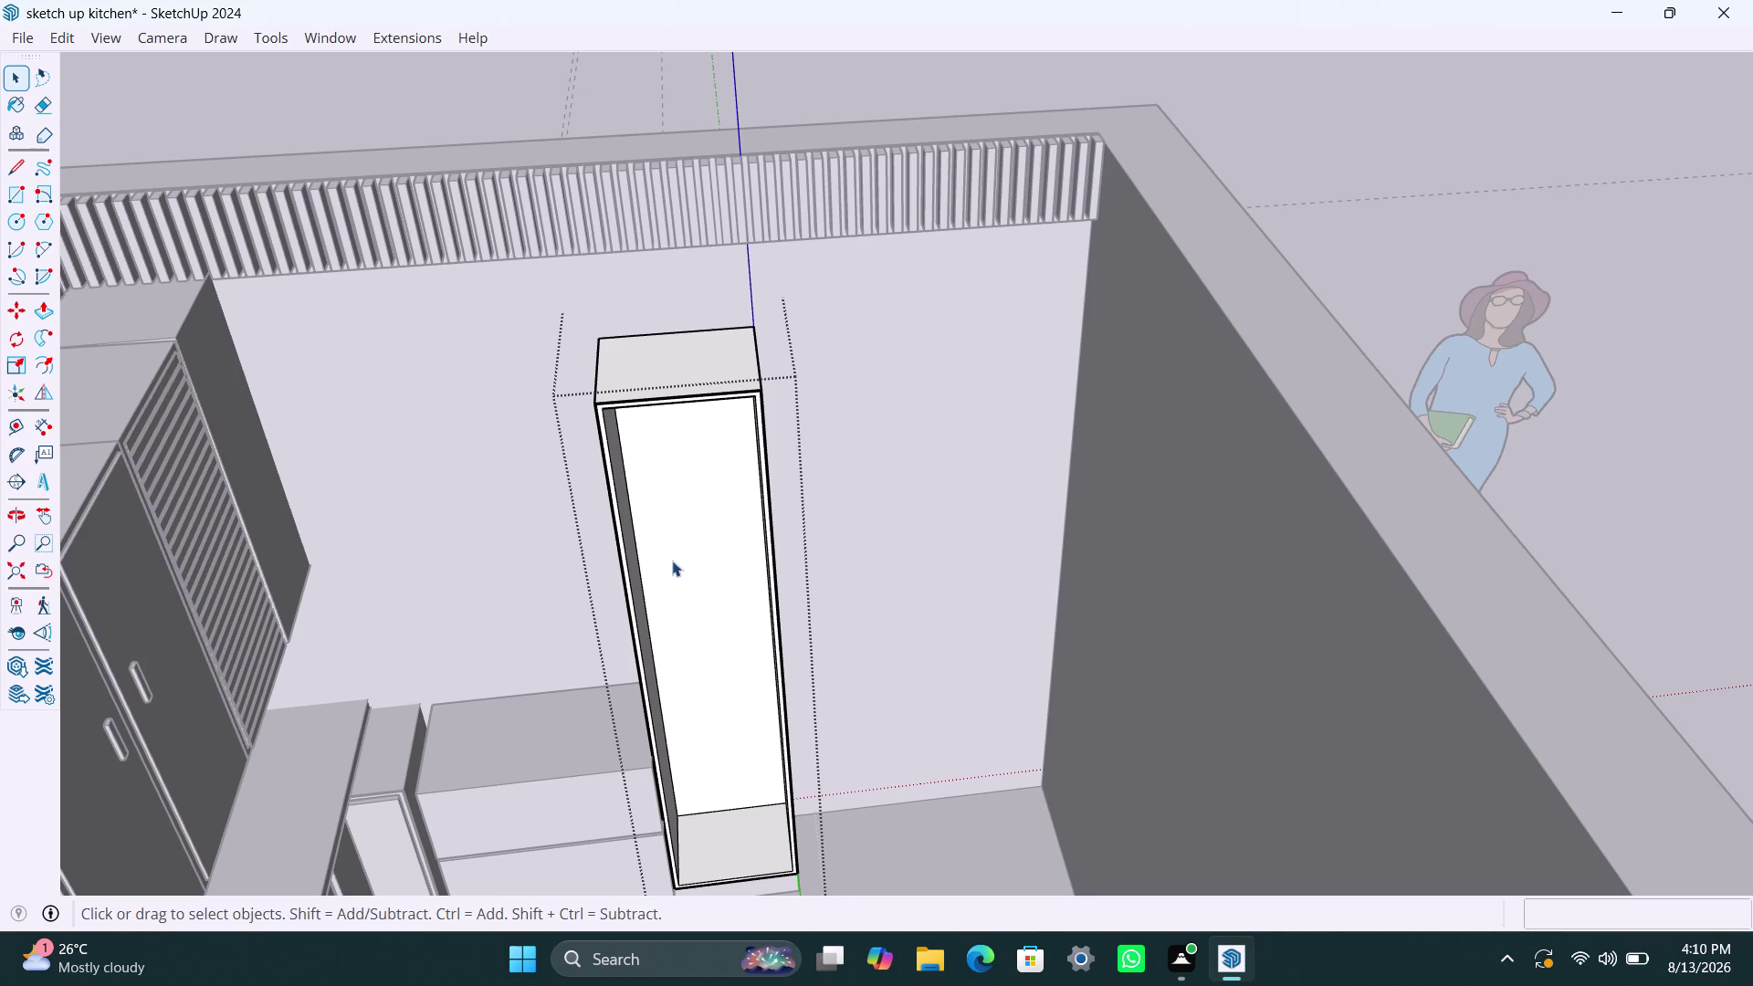
scroll(up, 3)
scroll(up, 3)
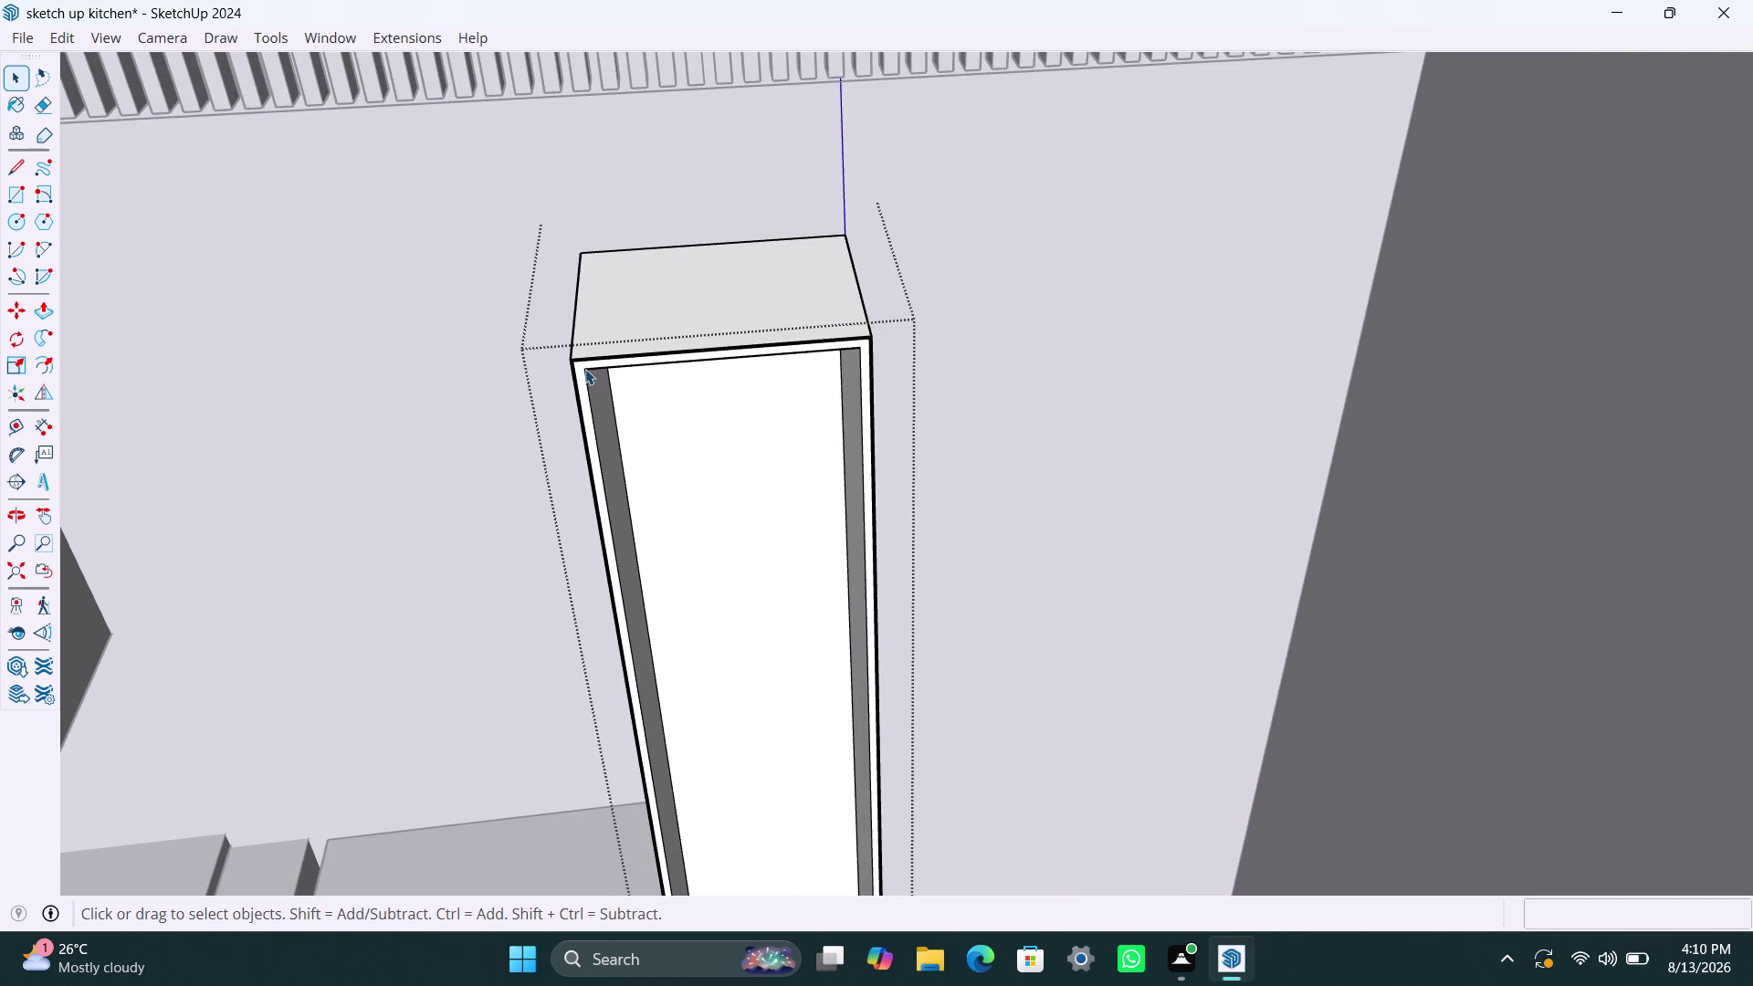
Start a rectangle at the opening's top corner and orbit toward its bottom corner.
key(r)
click(585, 369)
scroll(down, 3)
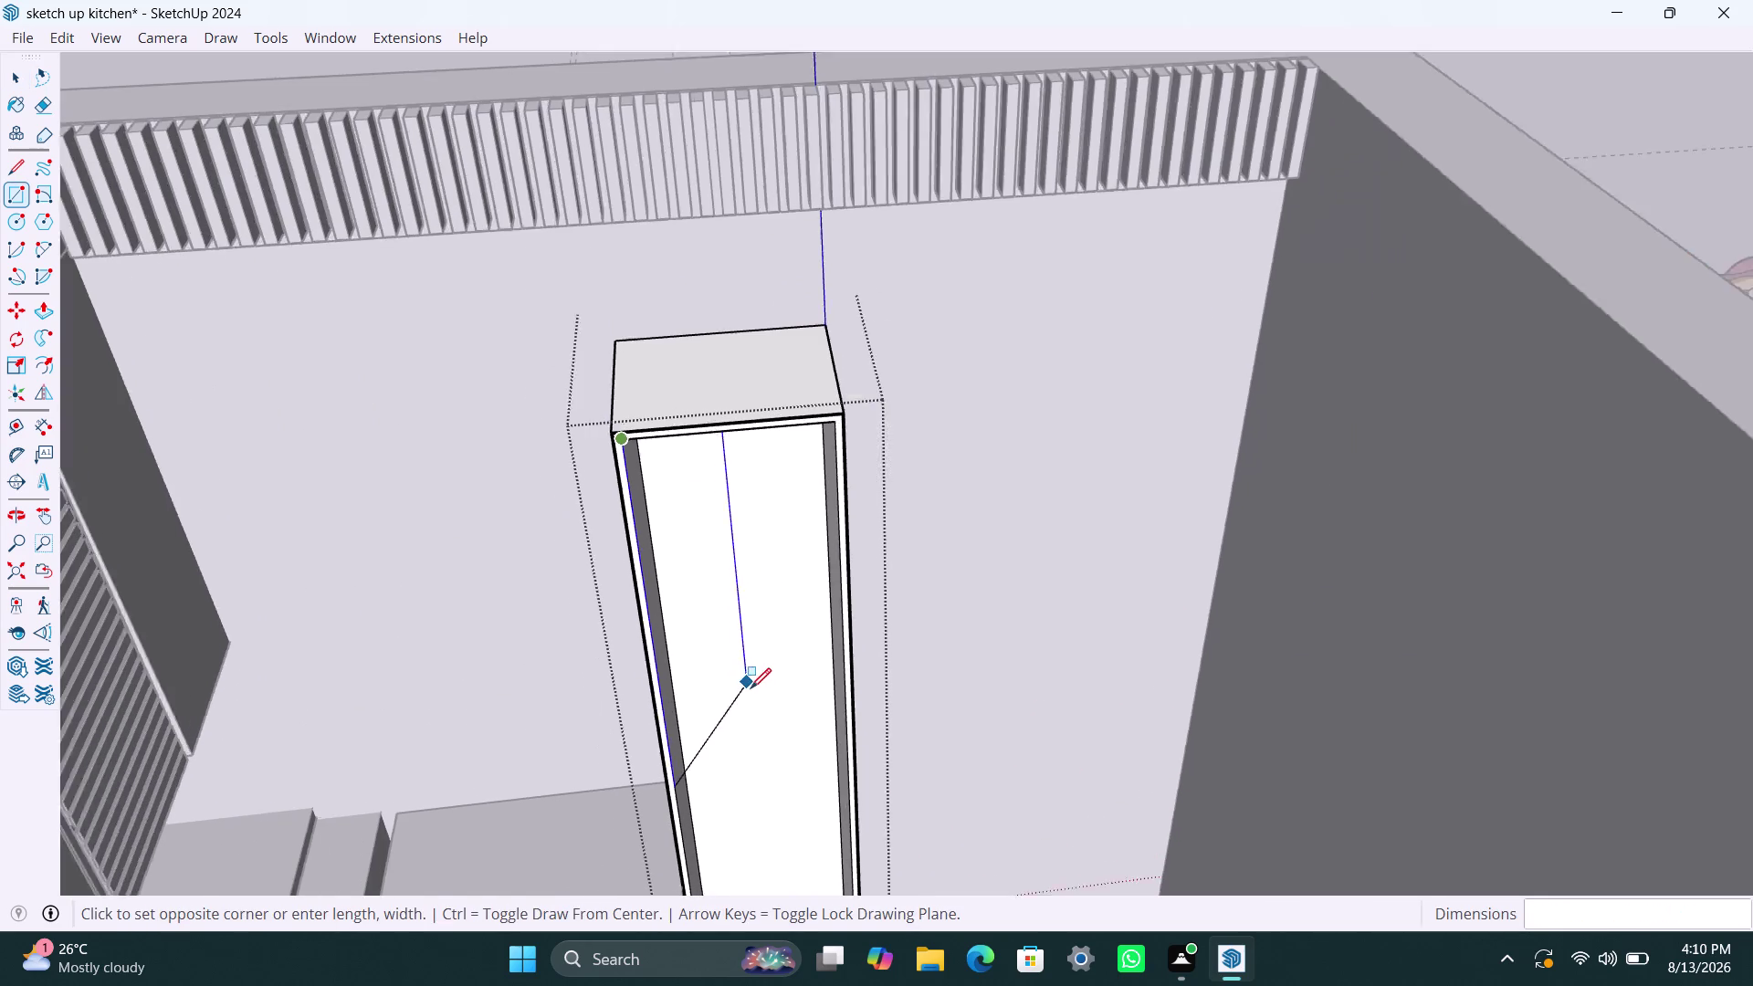
middle_drag(775, 724, 776, 640)
scroll(down, 3)
middle_drag(839, 850, 803, 678)
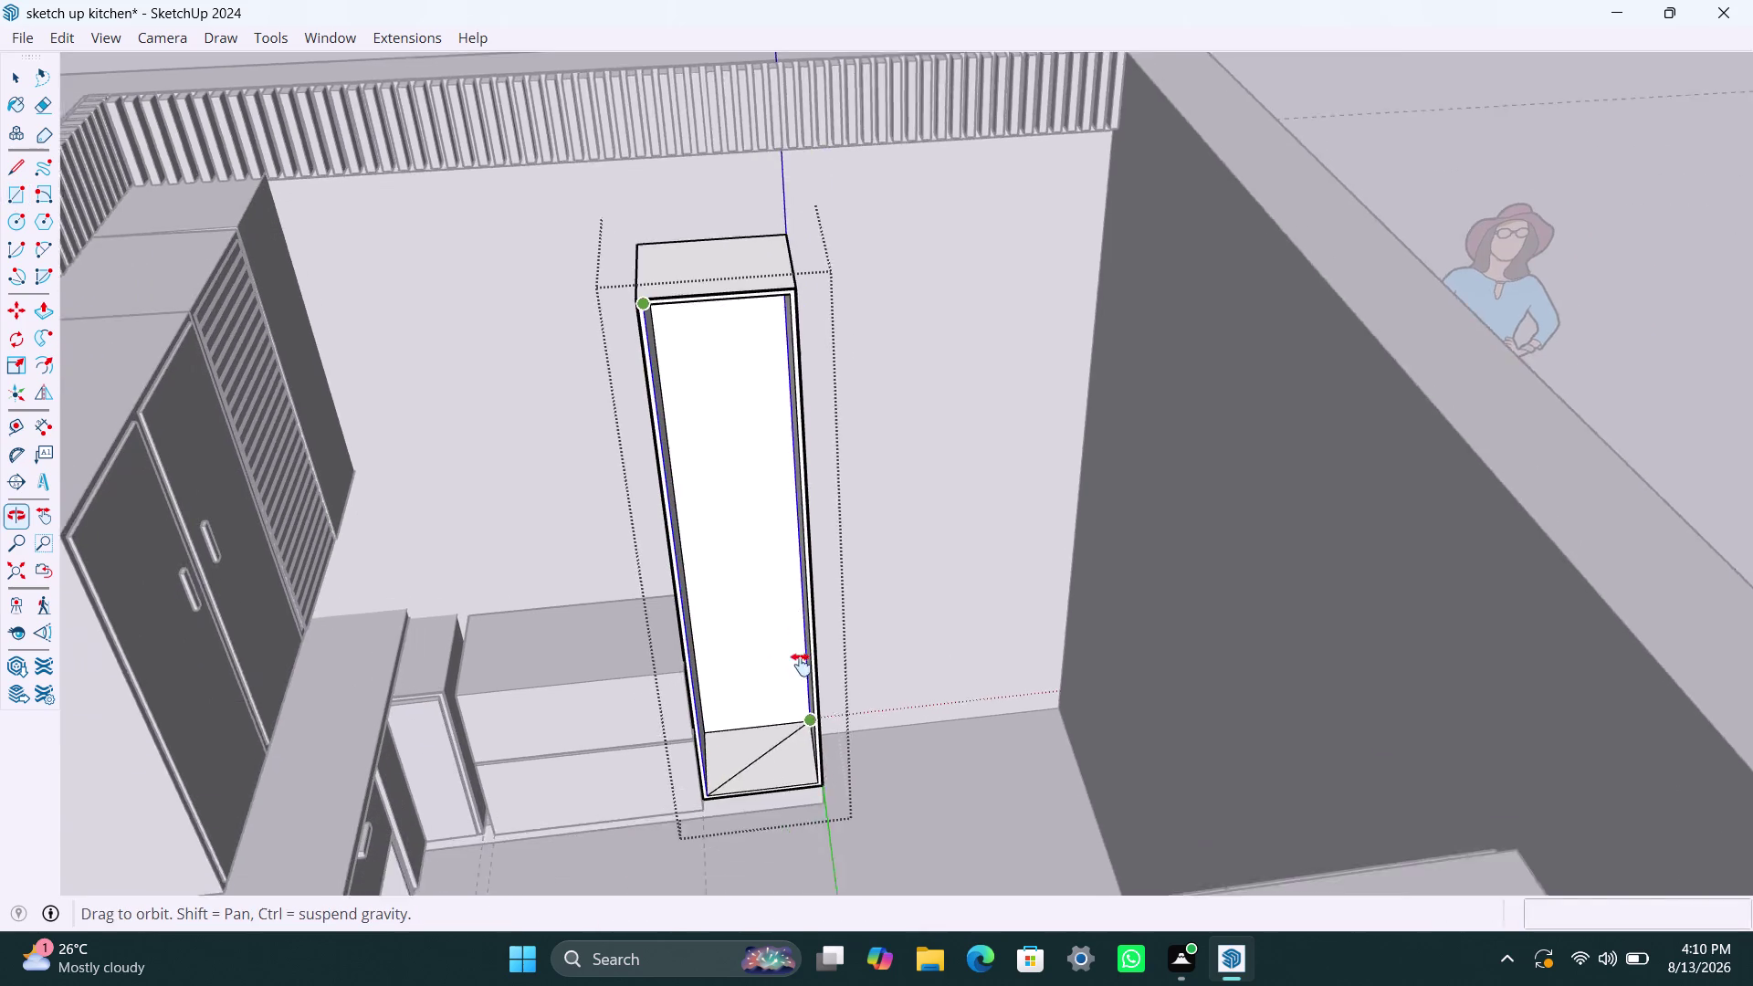
middle_drag(803, 678, 798, 640)
middle_drag(795, 606, 805, 672)
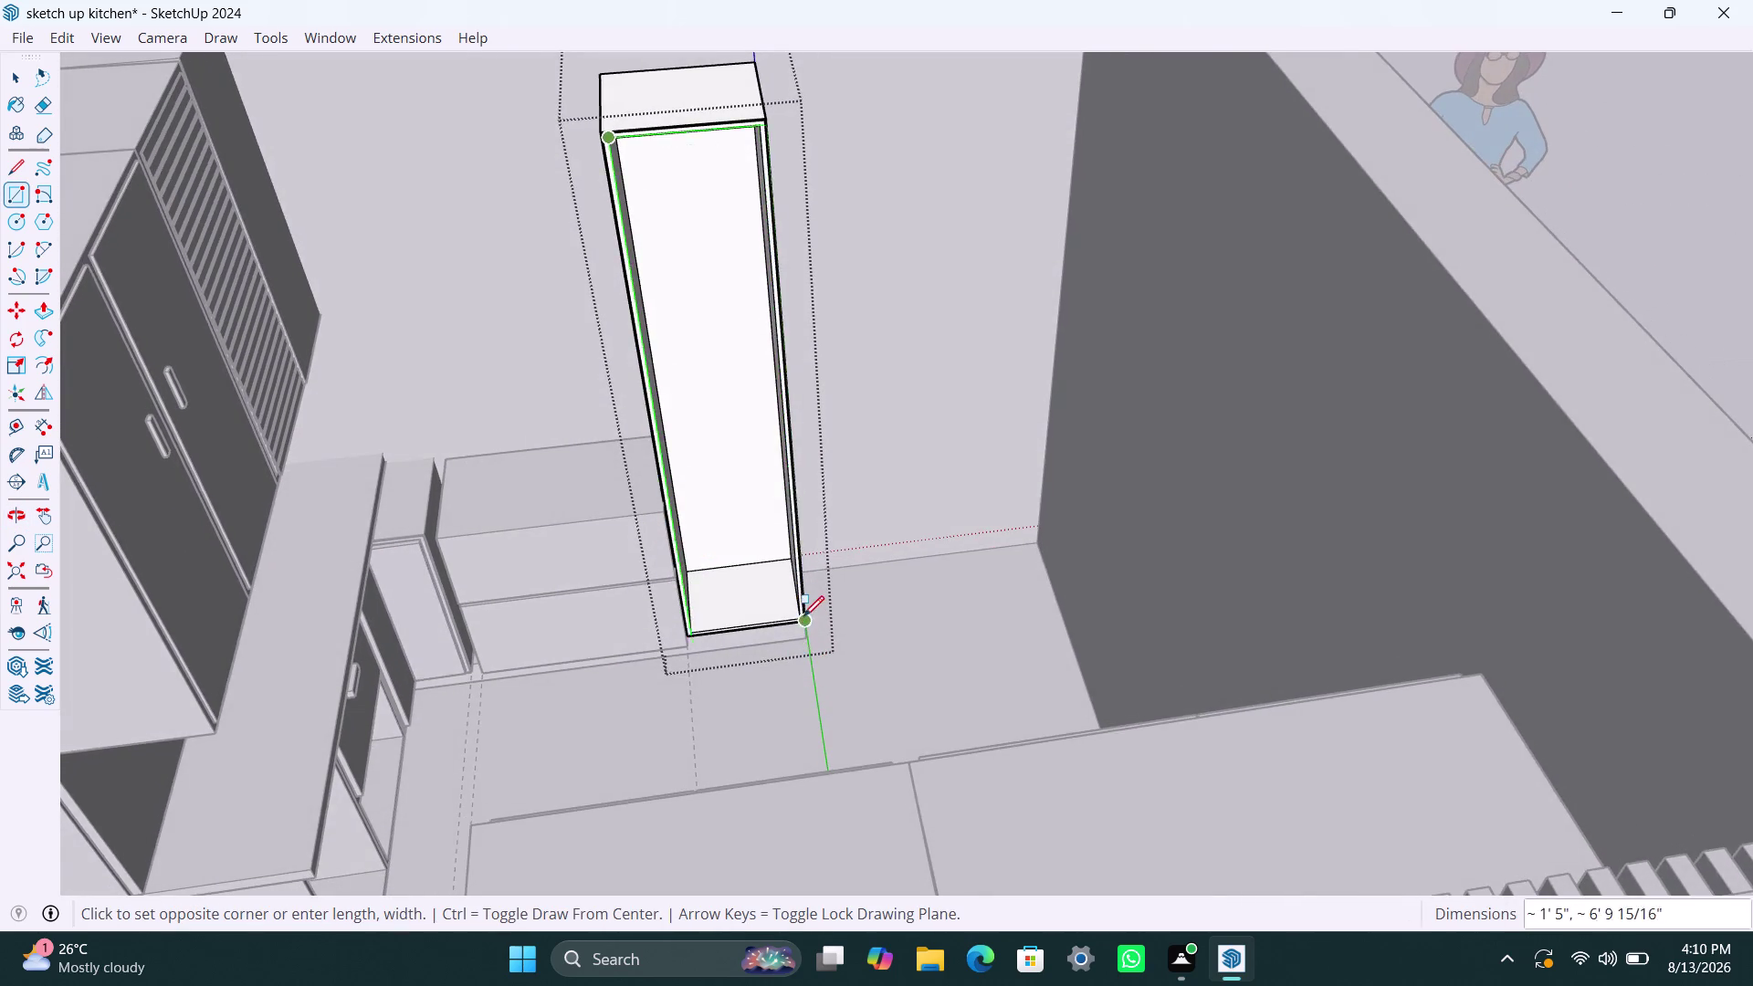
scroll(up, 3)
Finish the rectangle at the opening's bottom corner and select the new face.
click(796, 623)
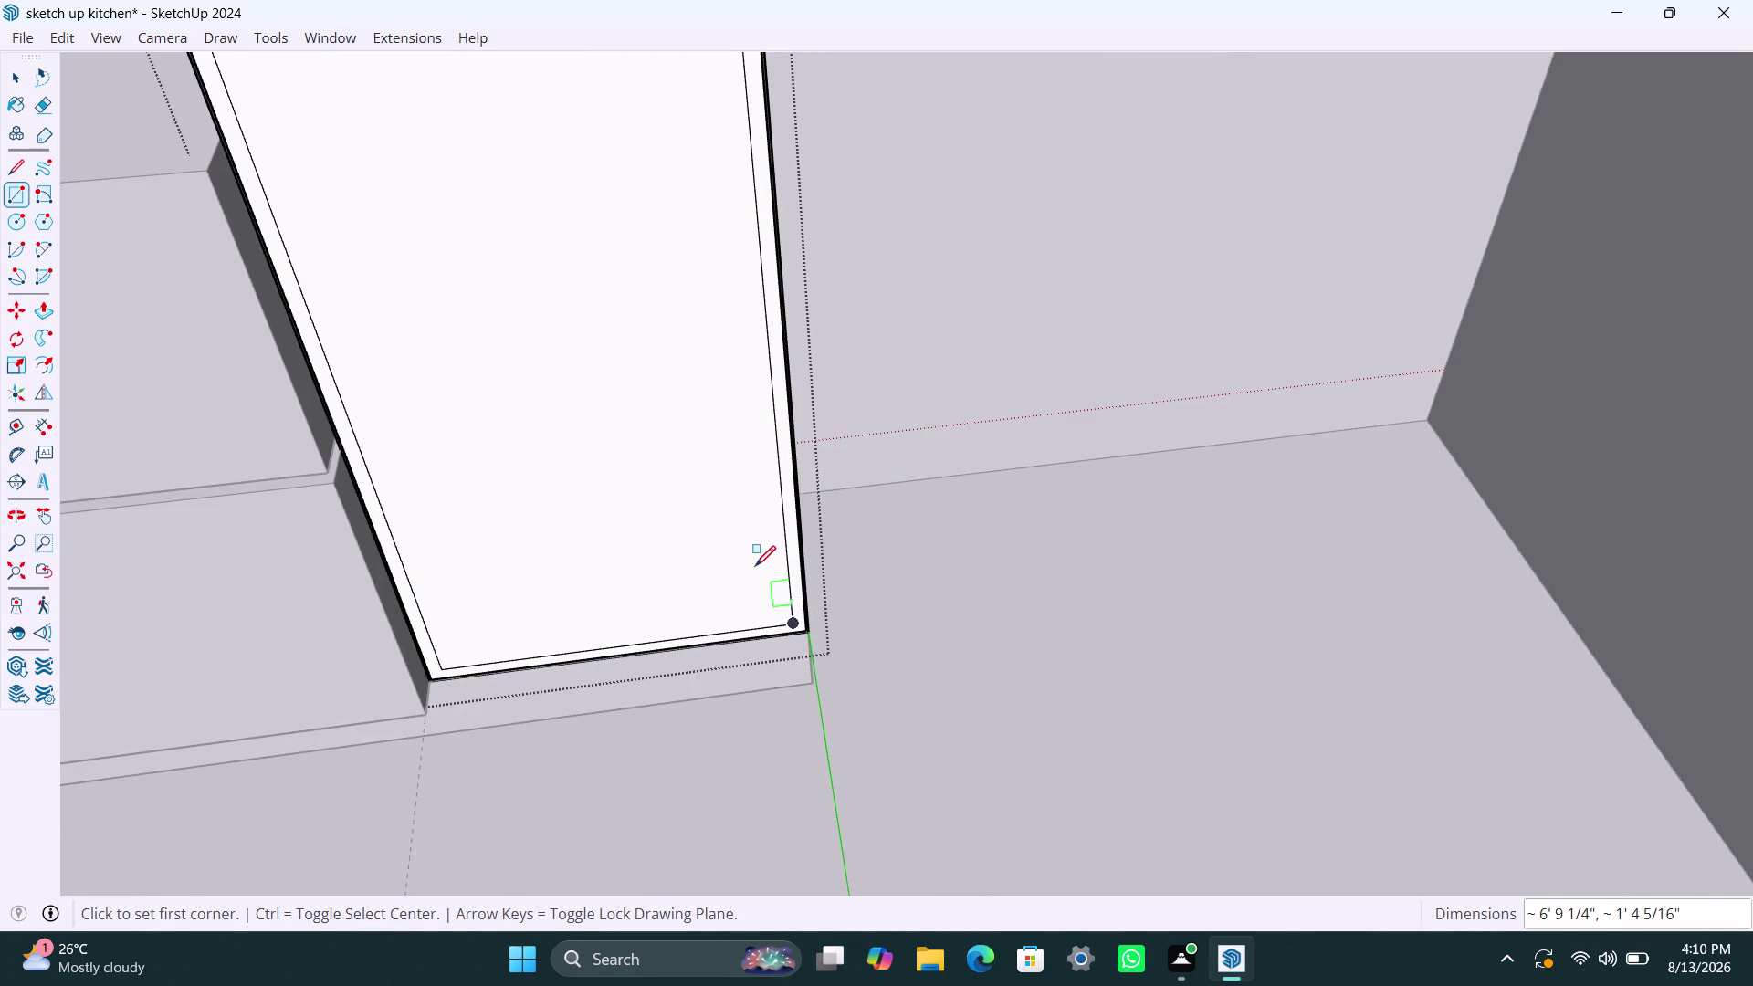
key(space)
double_click(718, 555)
right_click(717, 555)
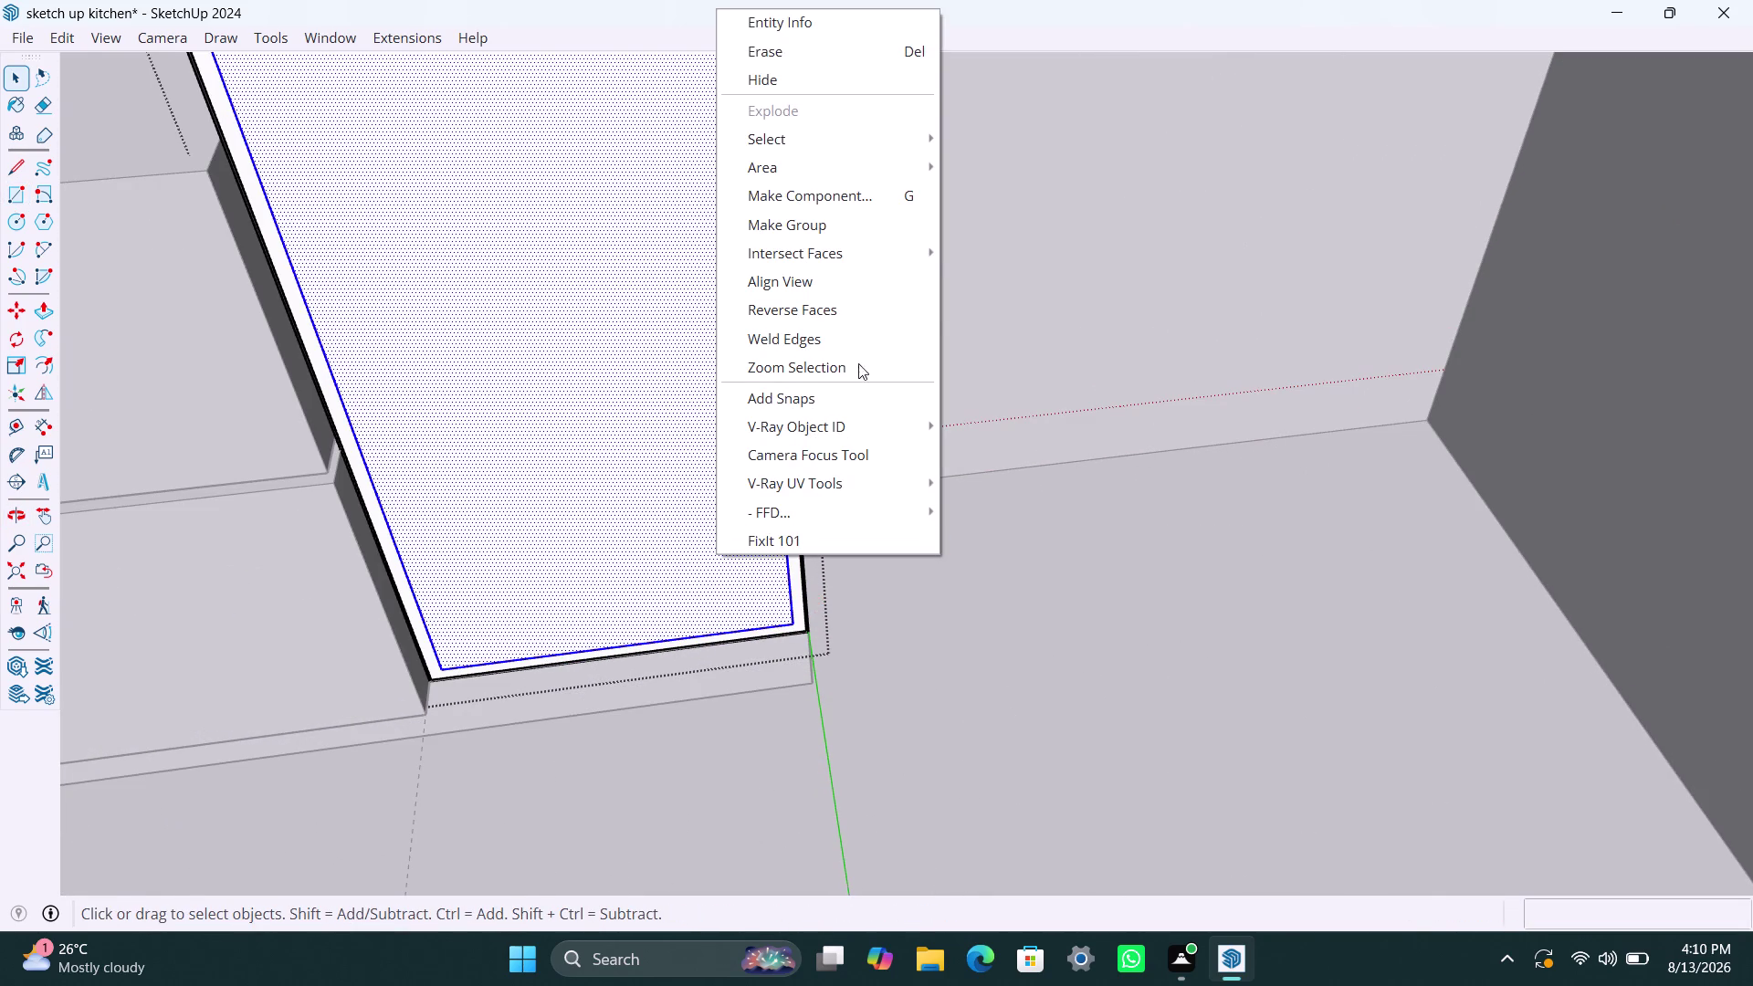
click(850, 233)
triple_click(704, 349)
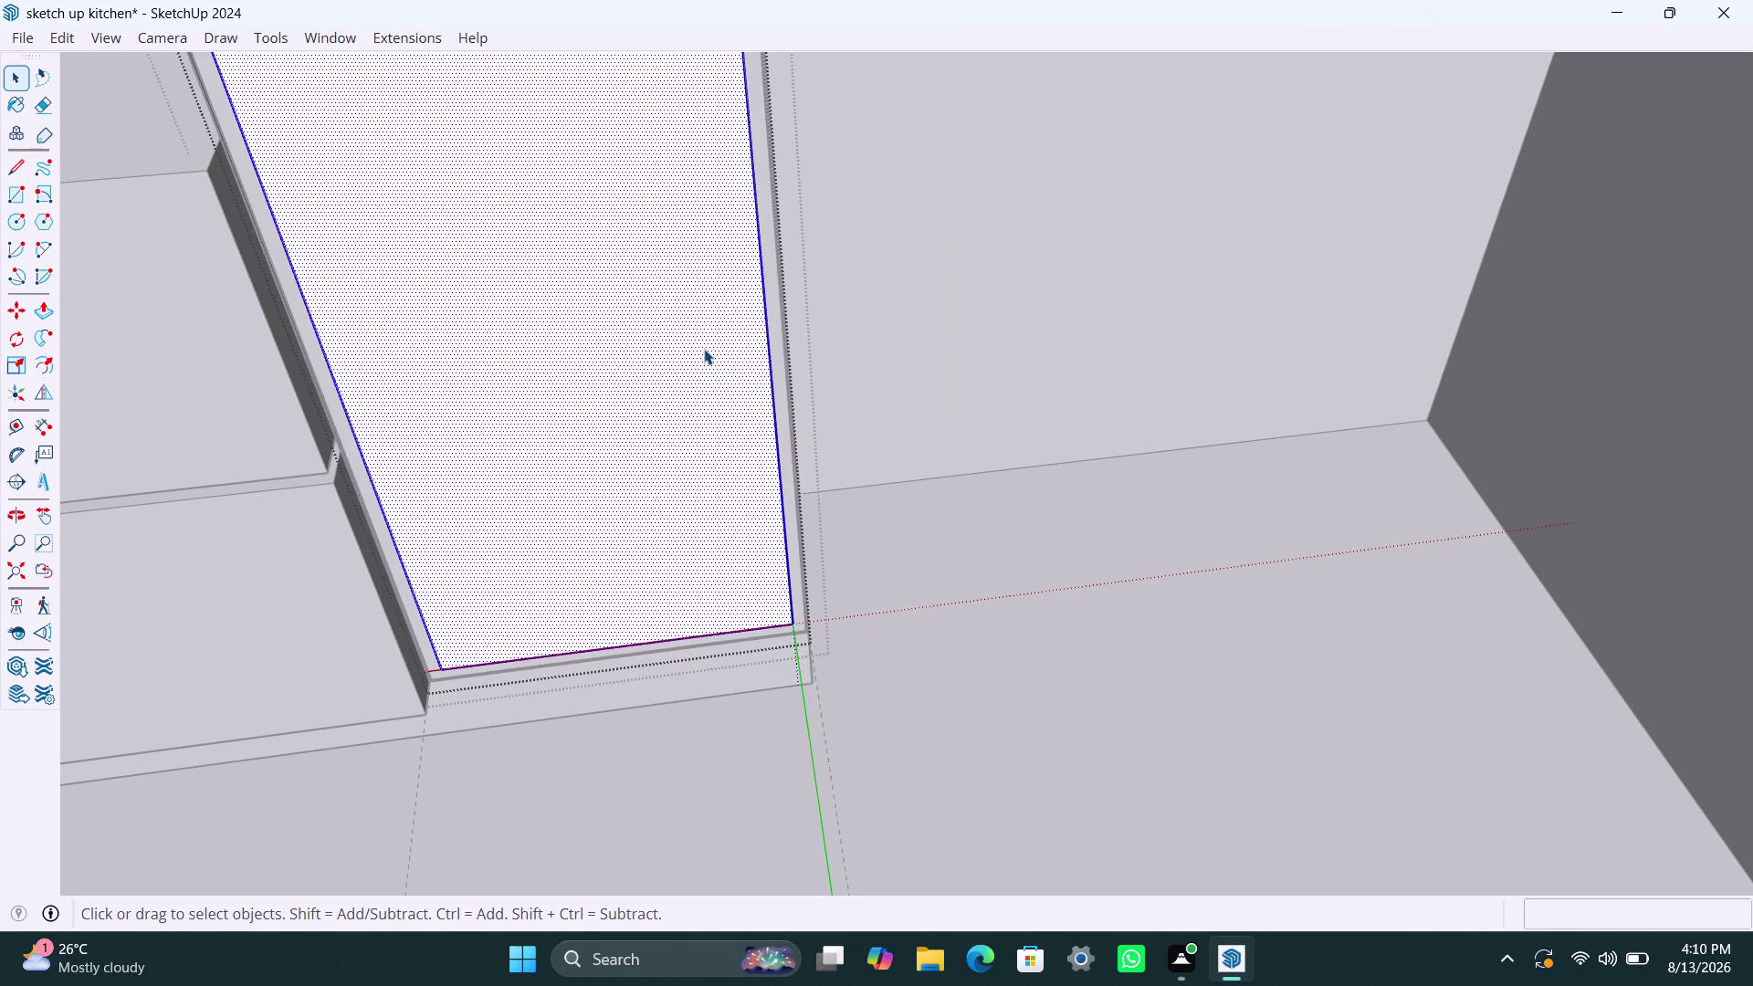
Pull the new front face out 18 mm to form the door panel.
key(p)
click(704, 349)
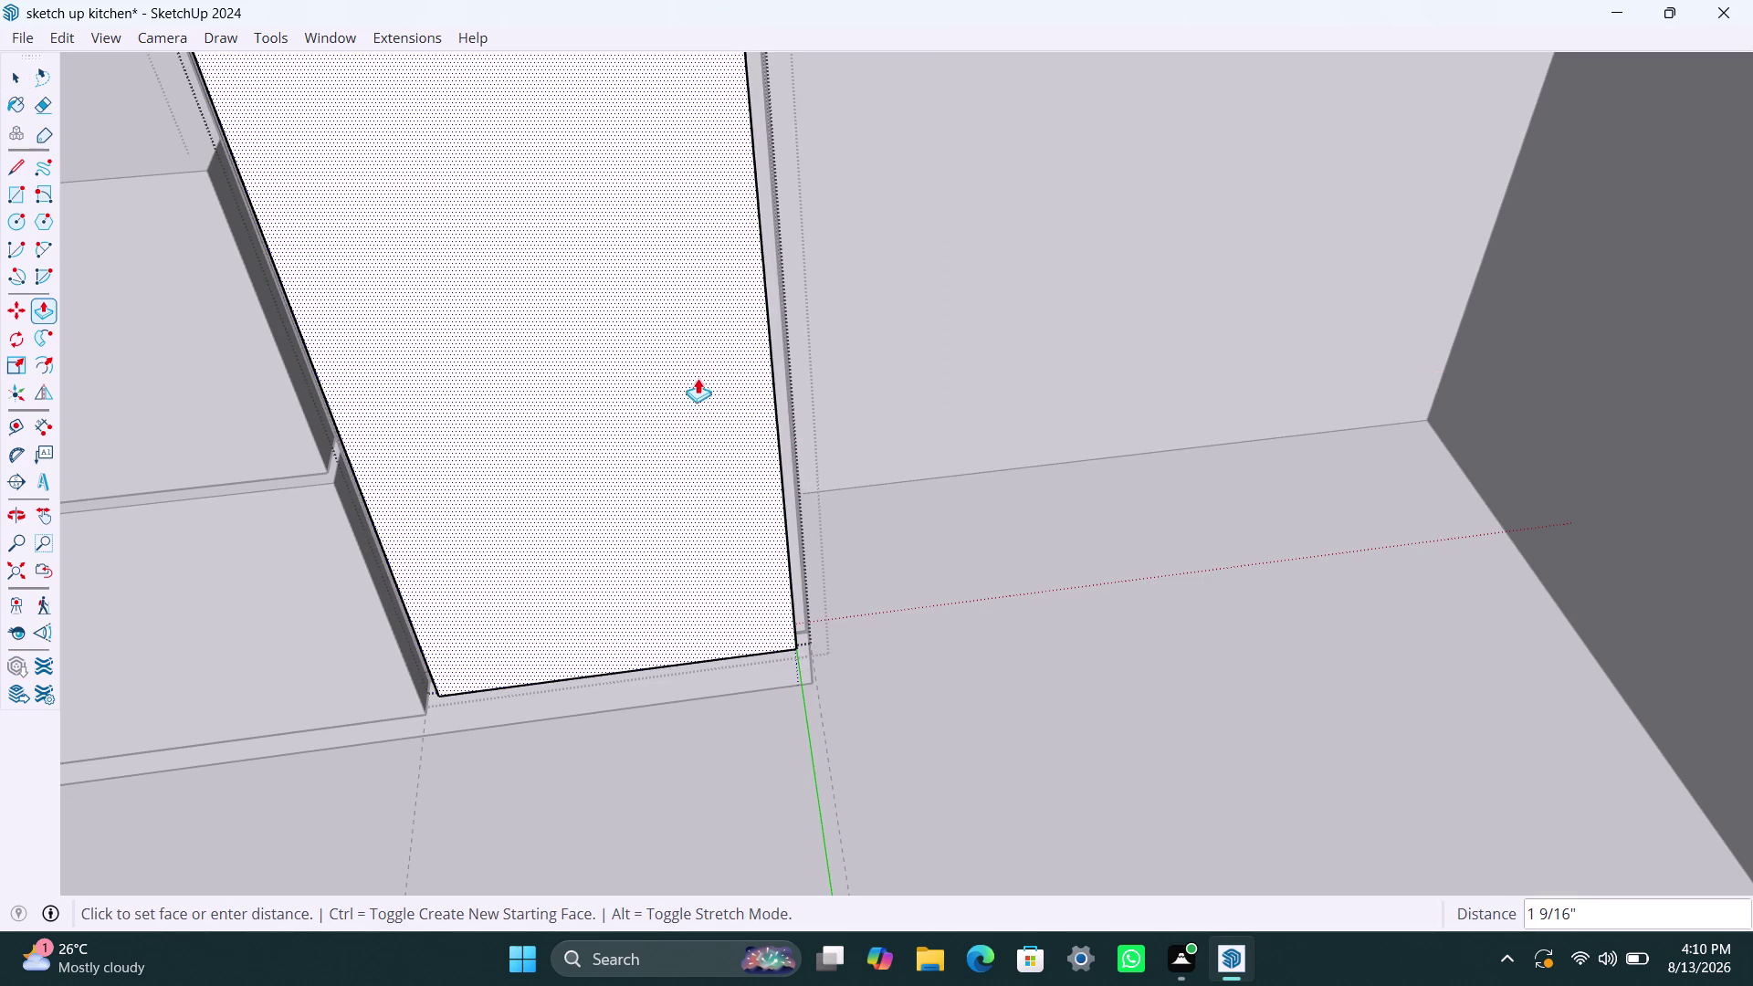
text(18)
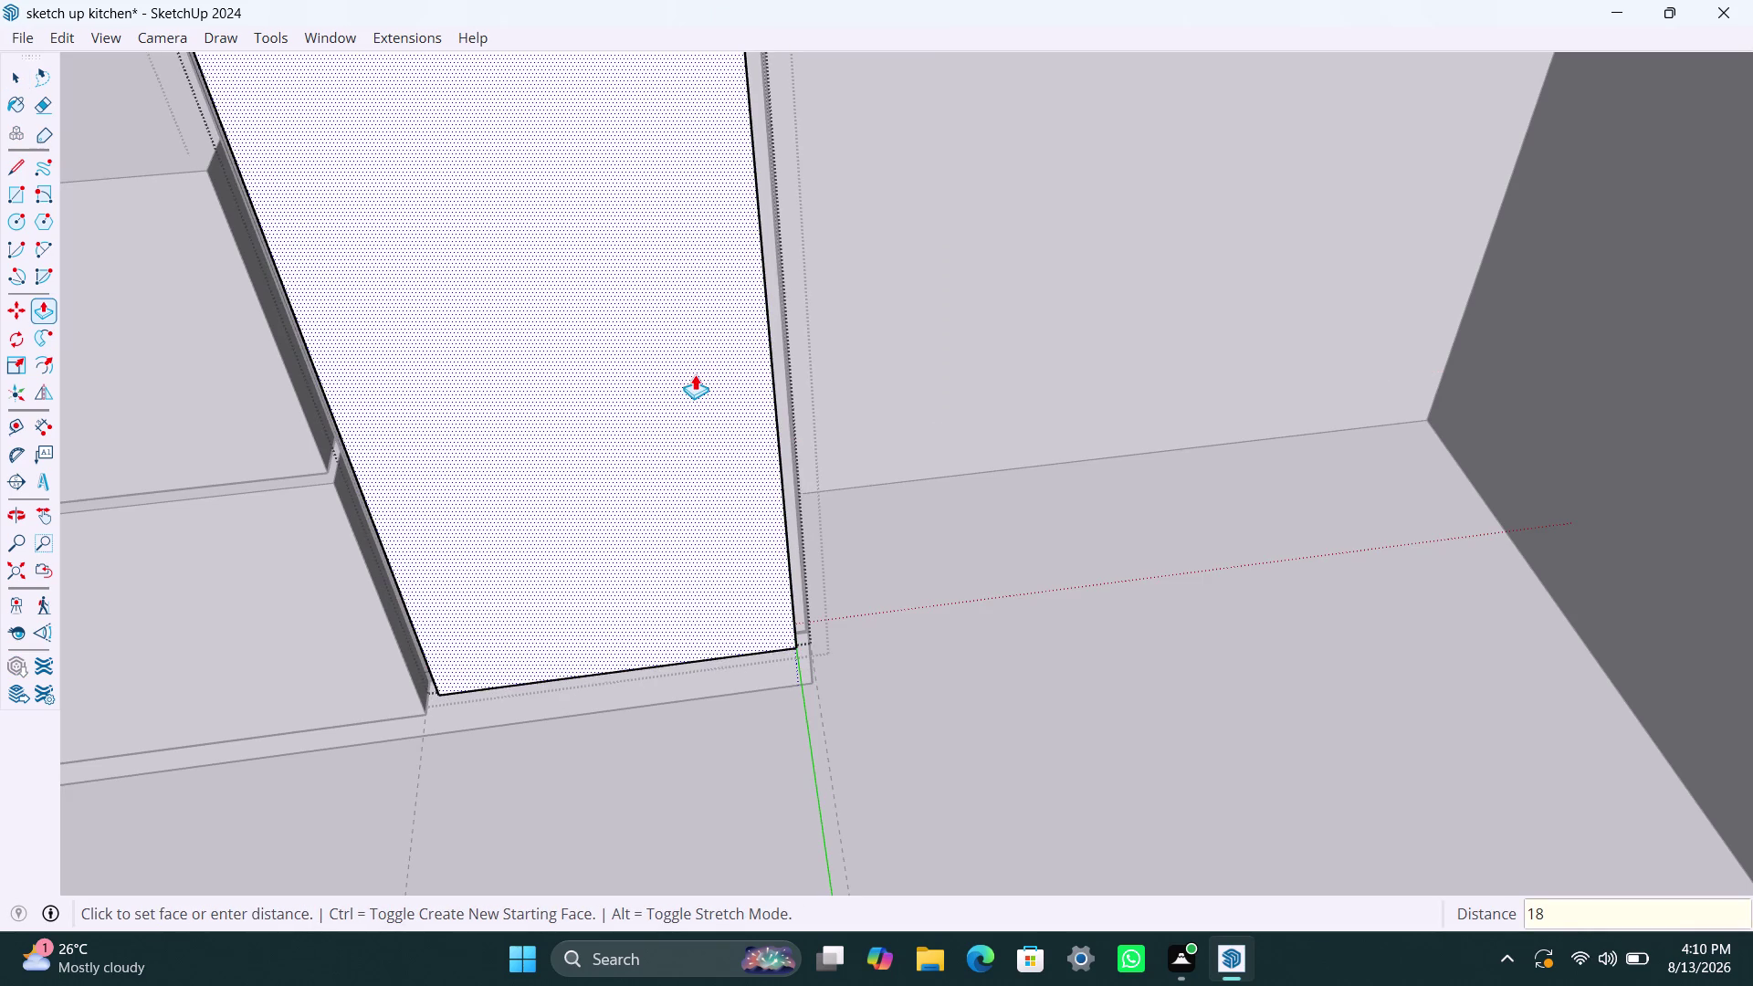
text(mm)
key(Return)
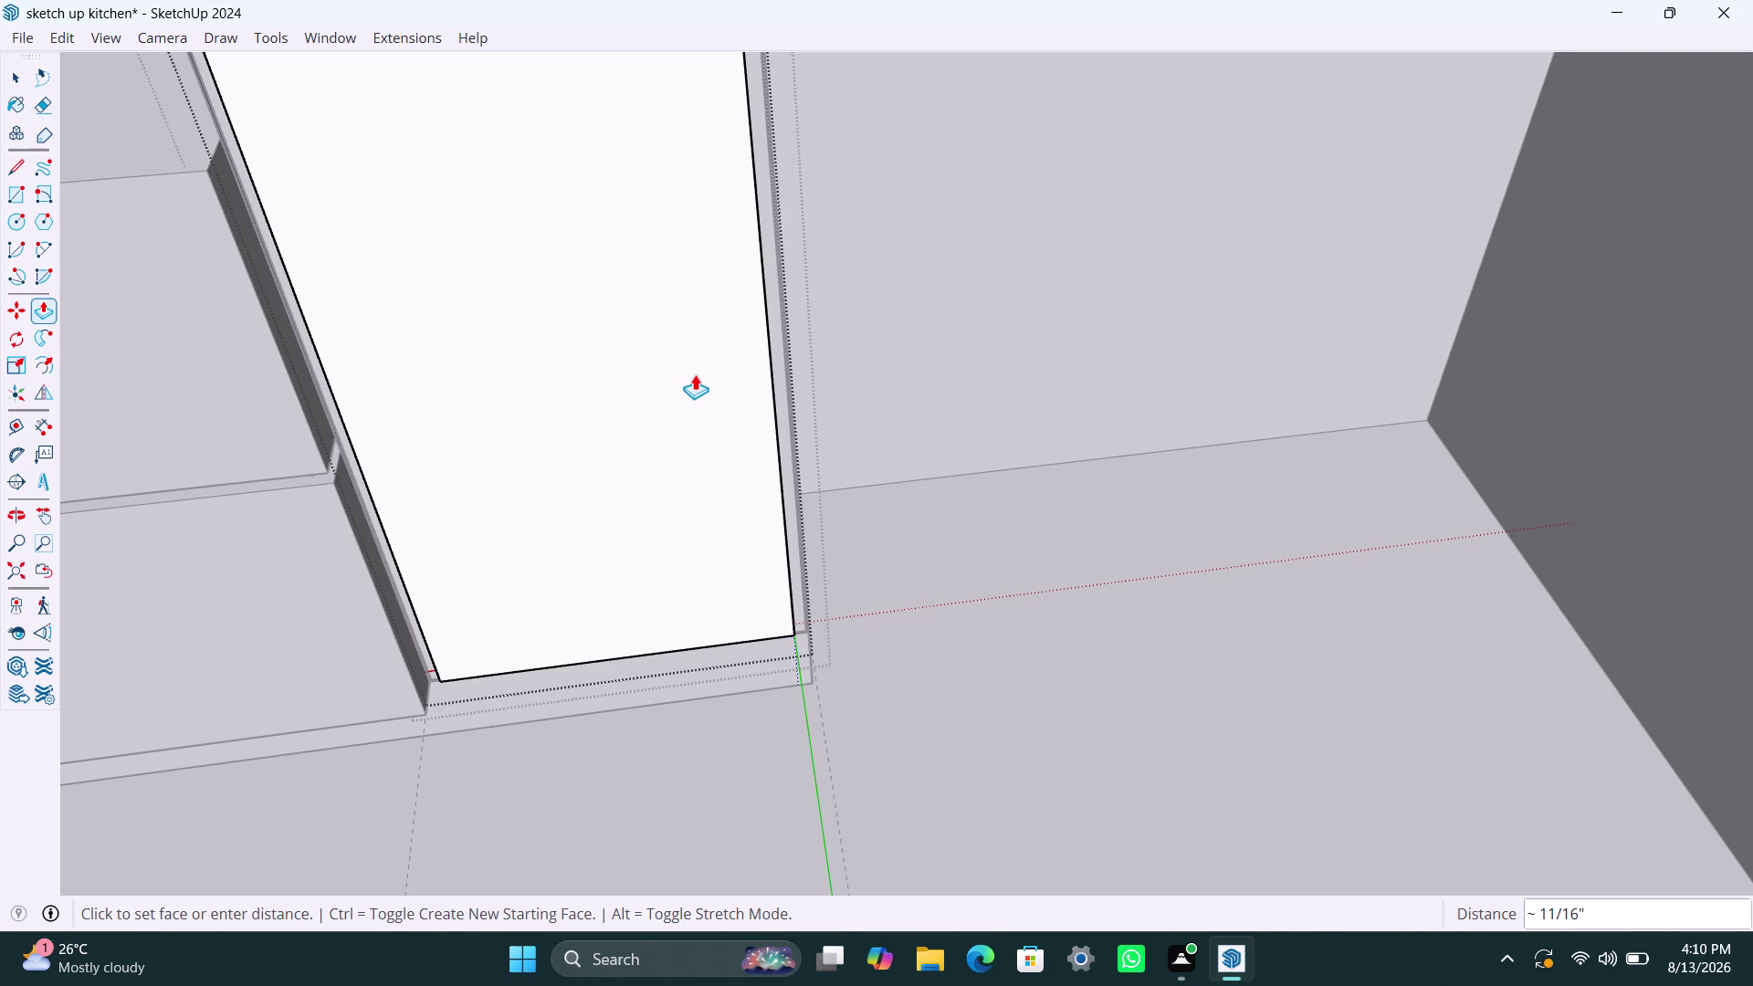
key(Escape)
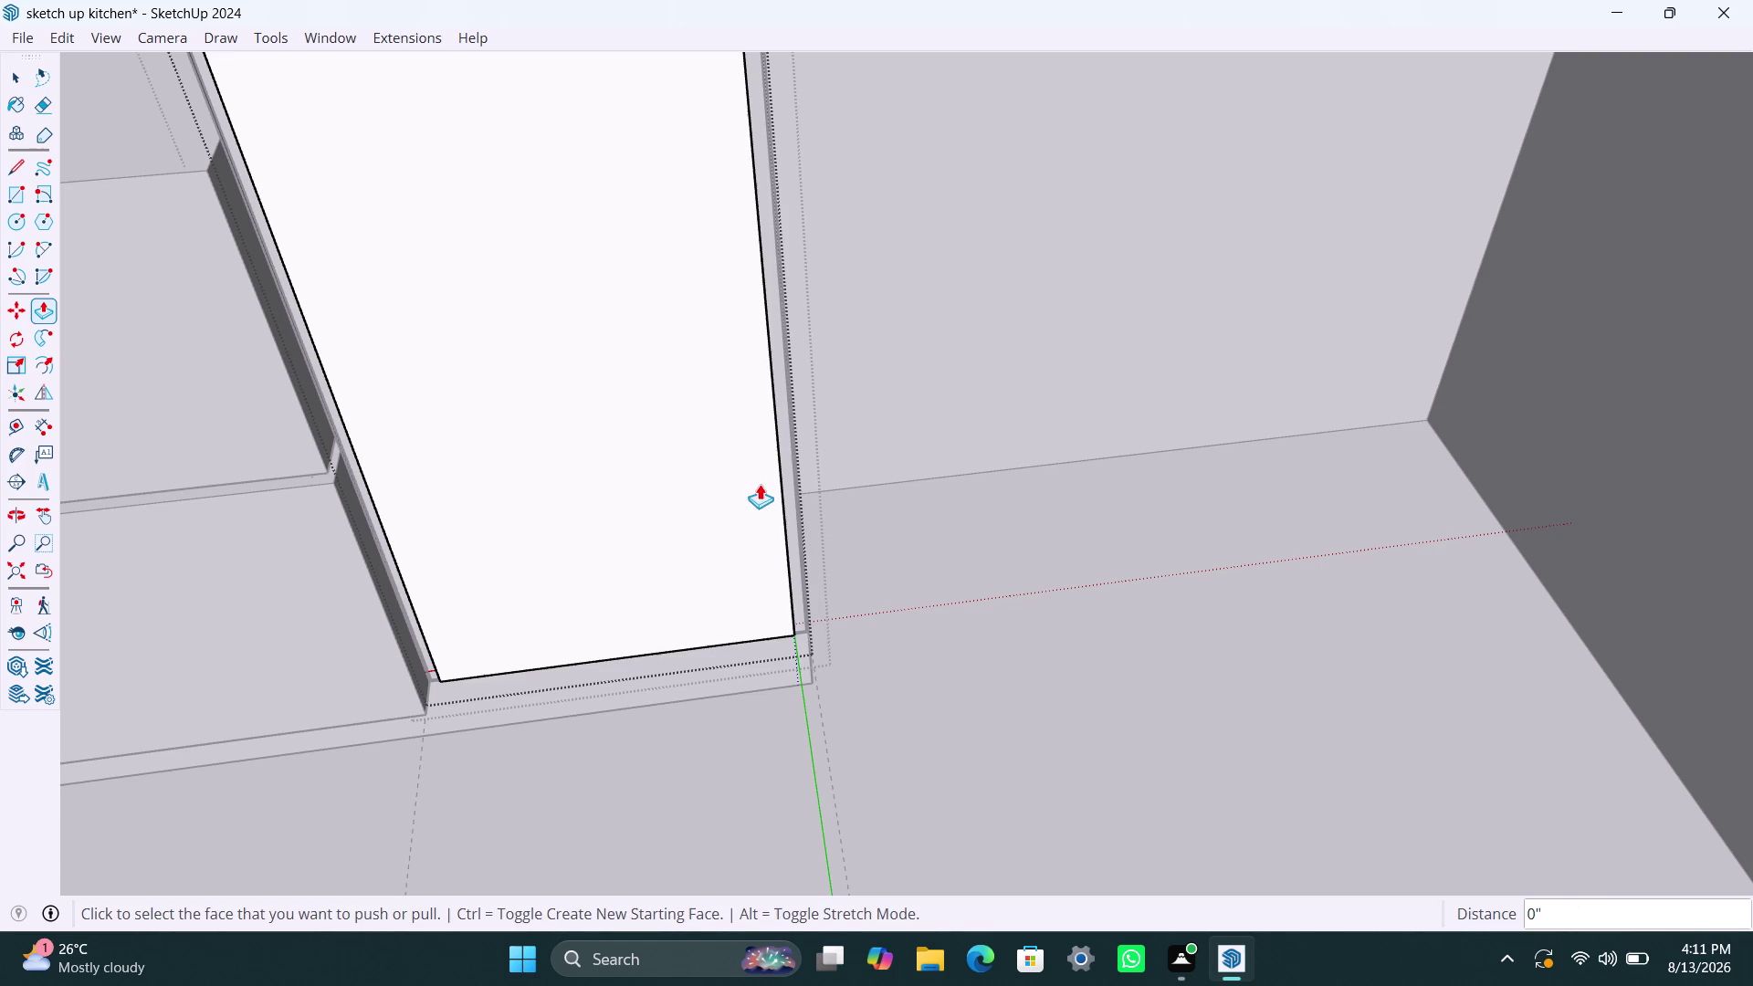
key(Escape)
key(Escape)
key(Escape)
Orbit out around the kitchen and back toward the tall cabinet, clearing active tools.
scroll(down, 3)
middle_drag(869, 510, 761, 531)
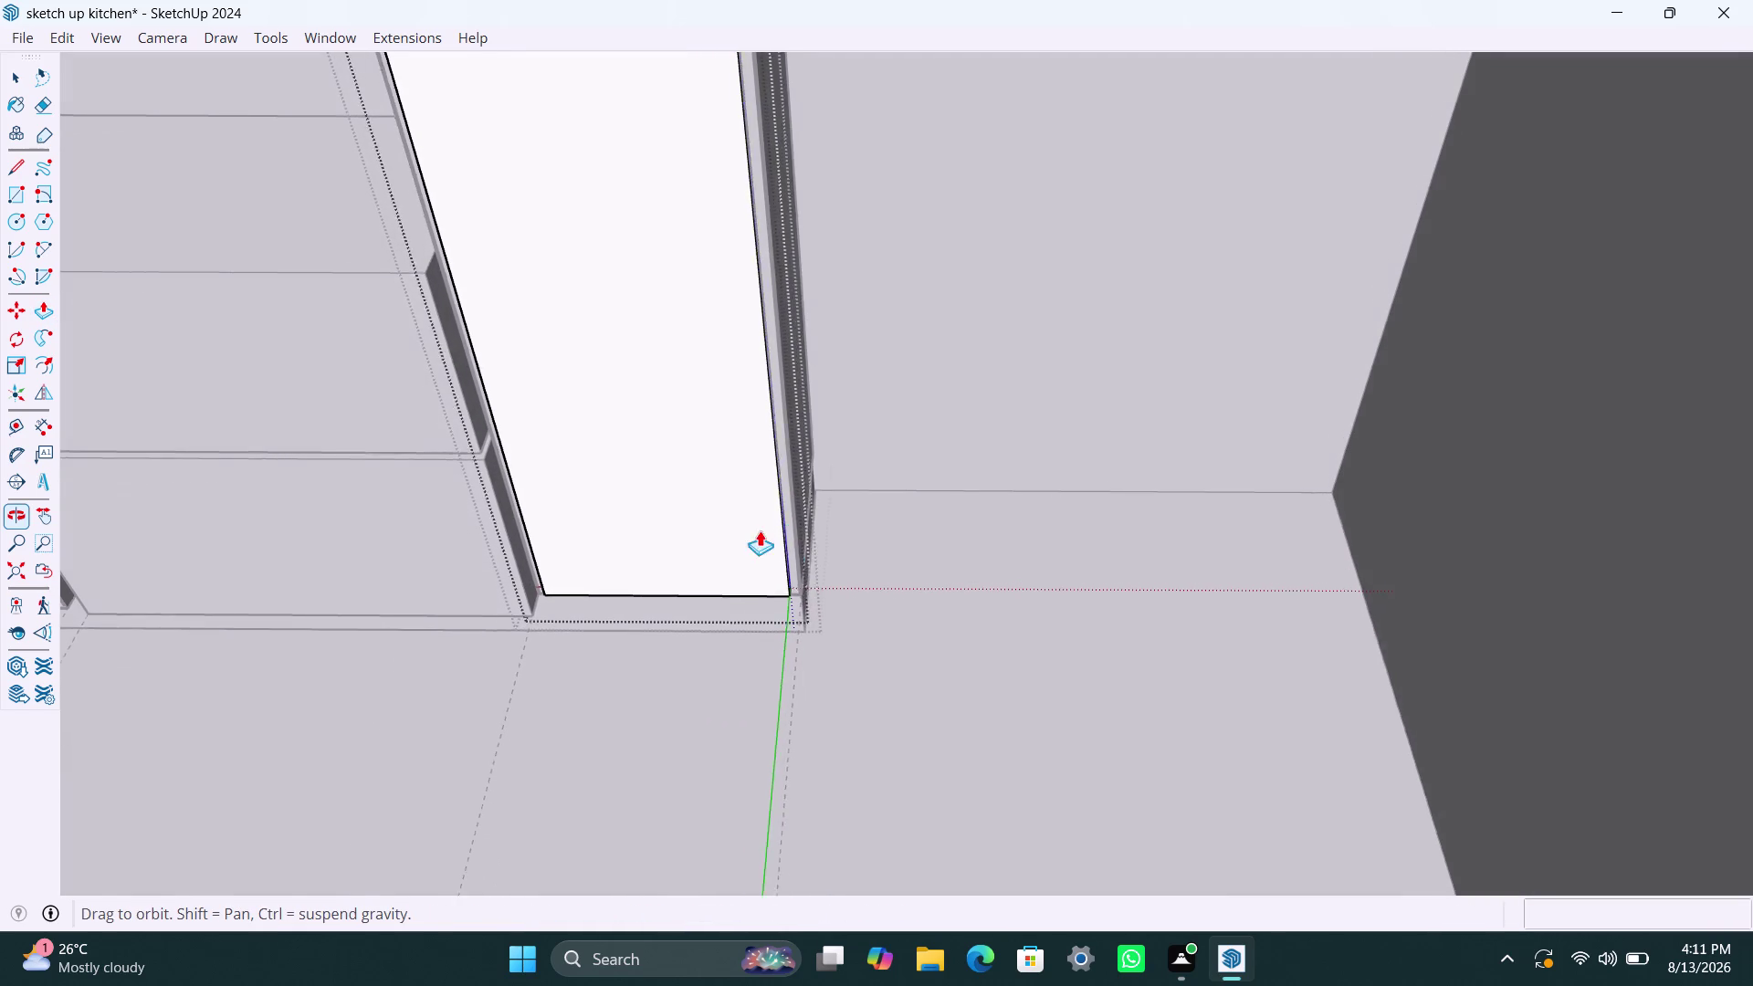
scroll(down, 3)
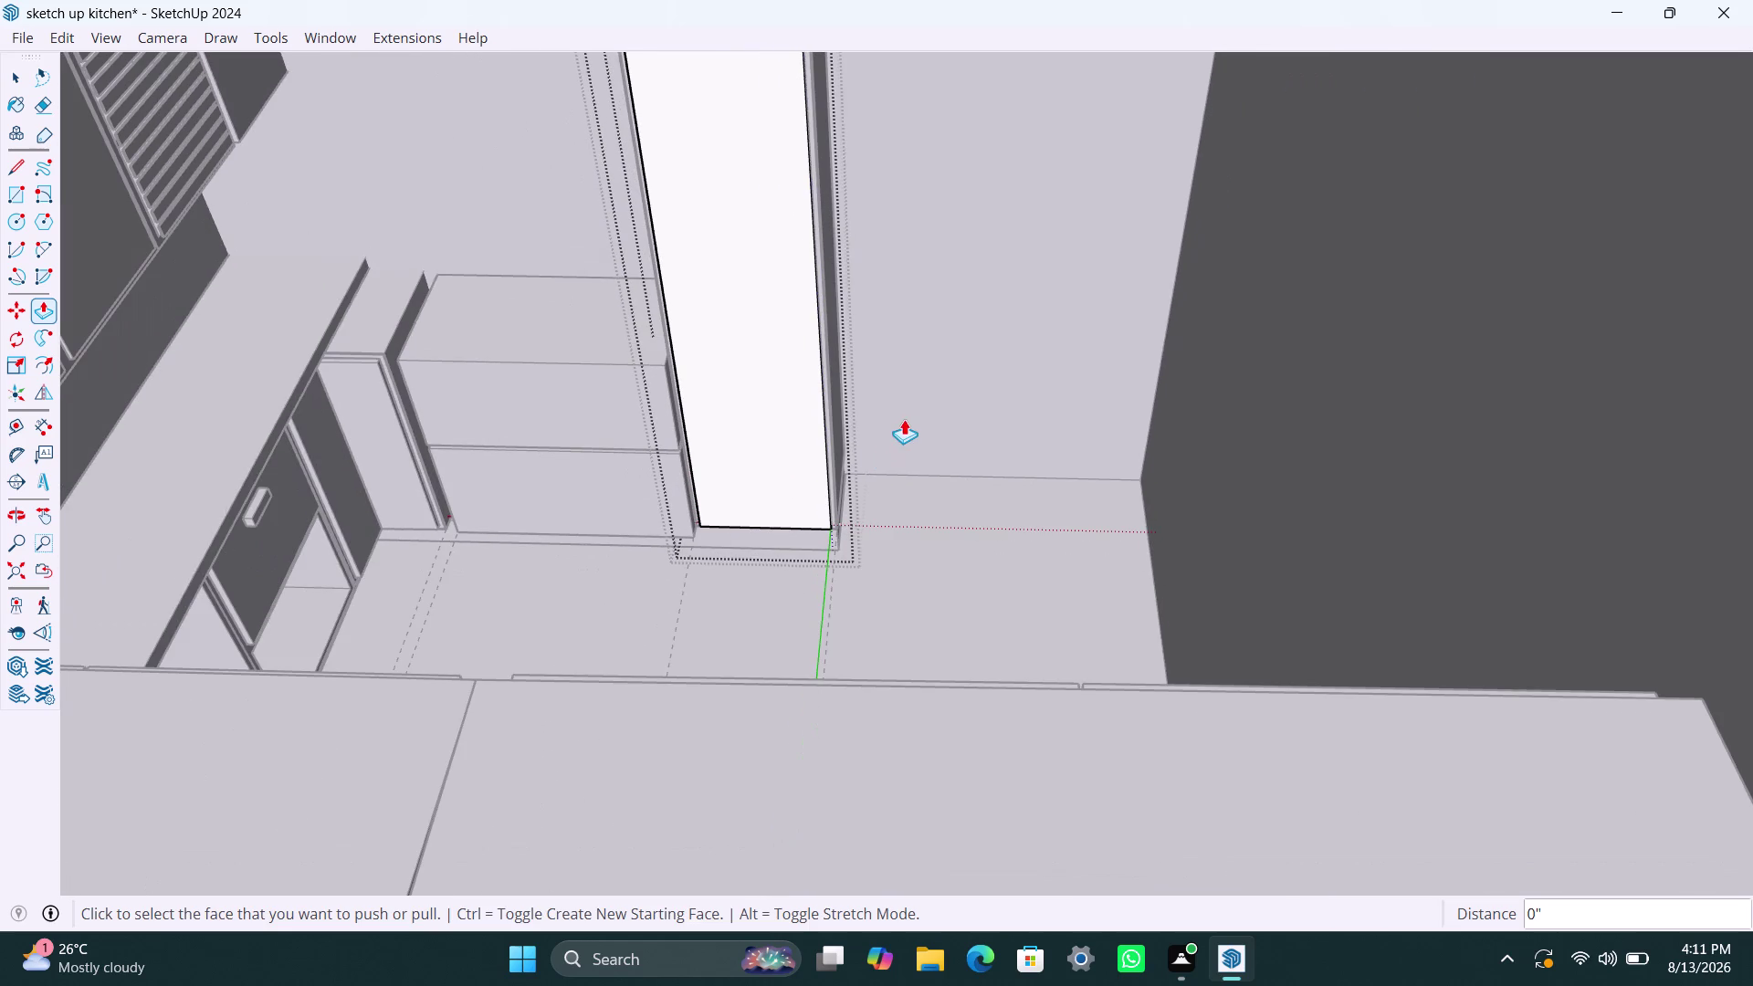
middle_drag(910, 422, 930, 407)
scroll(down, 3)
middle_drag(894, 391, 899, 360)
scroll(down, 3)
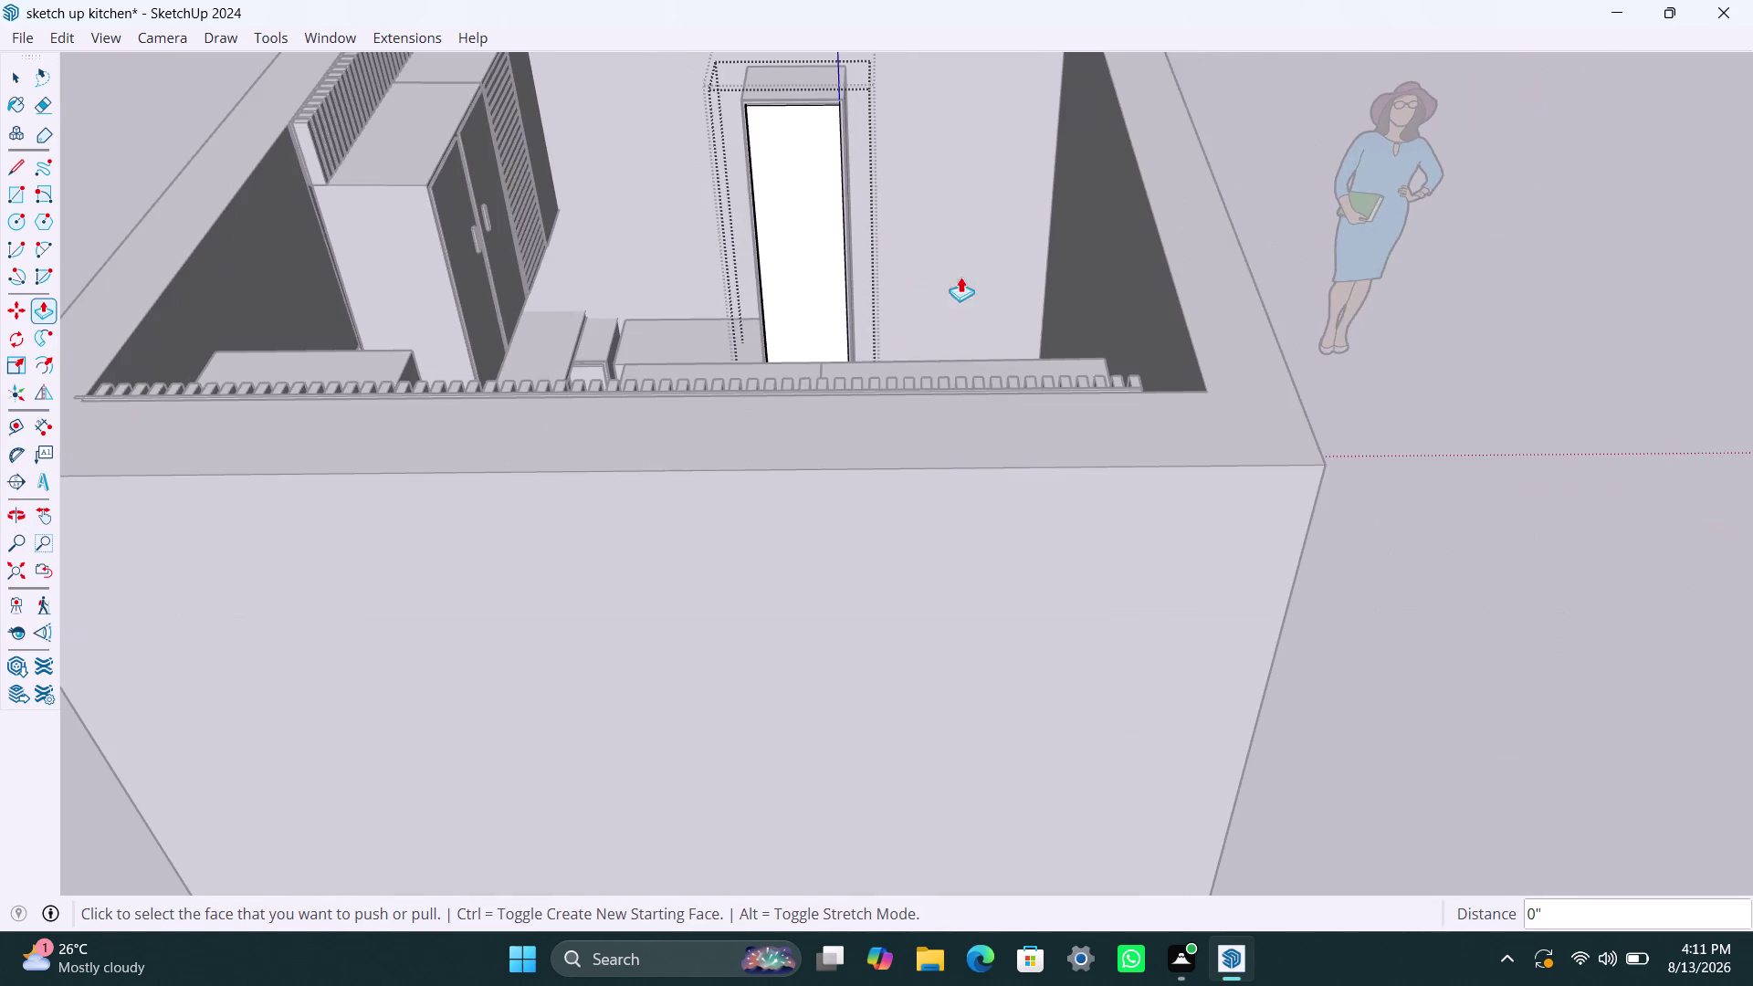
middle_drag(960, 277, 917, 271)
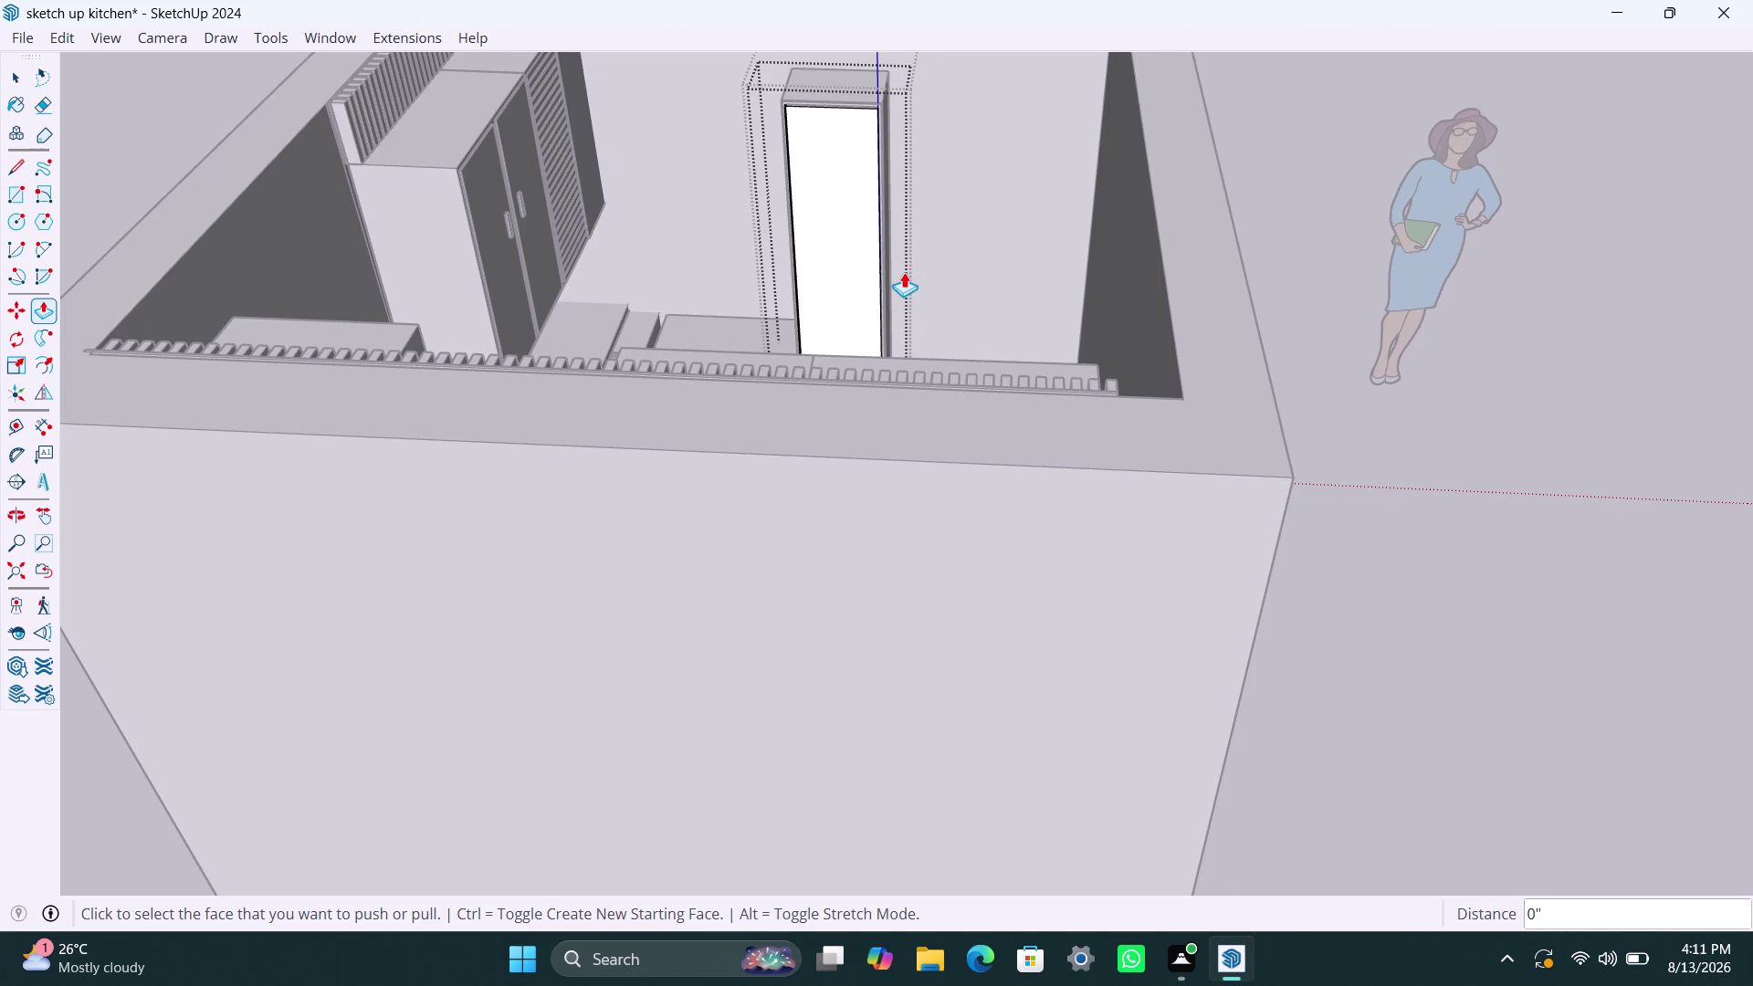
scroll(up, 3)
middle_drag(872, 271, 892, 383)
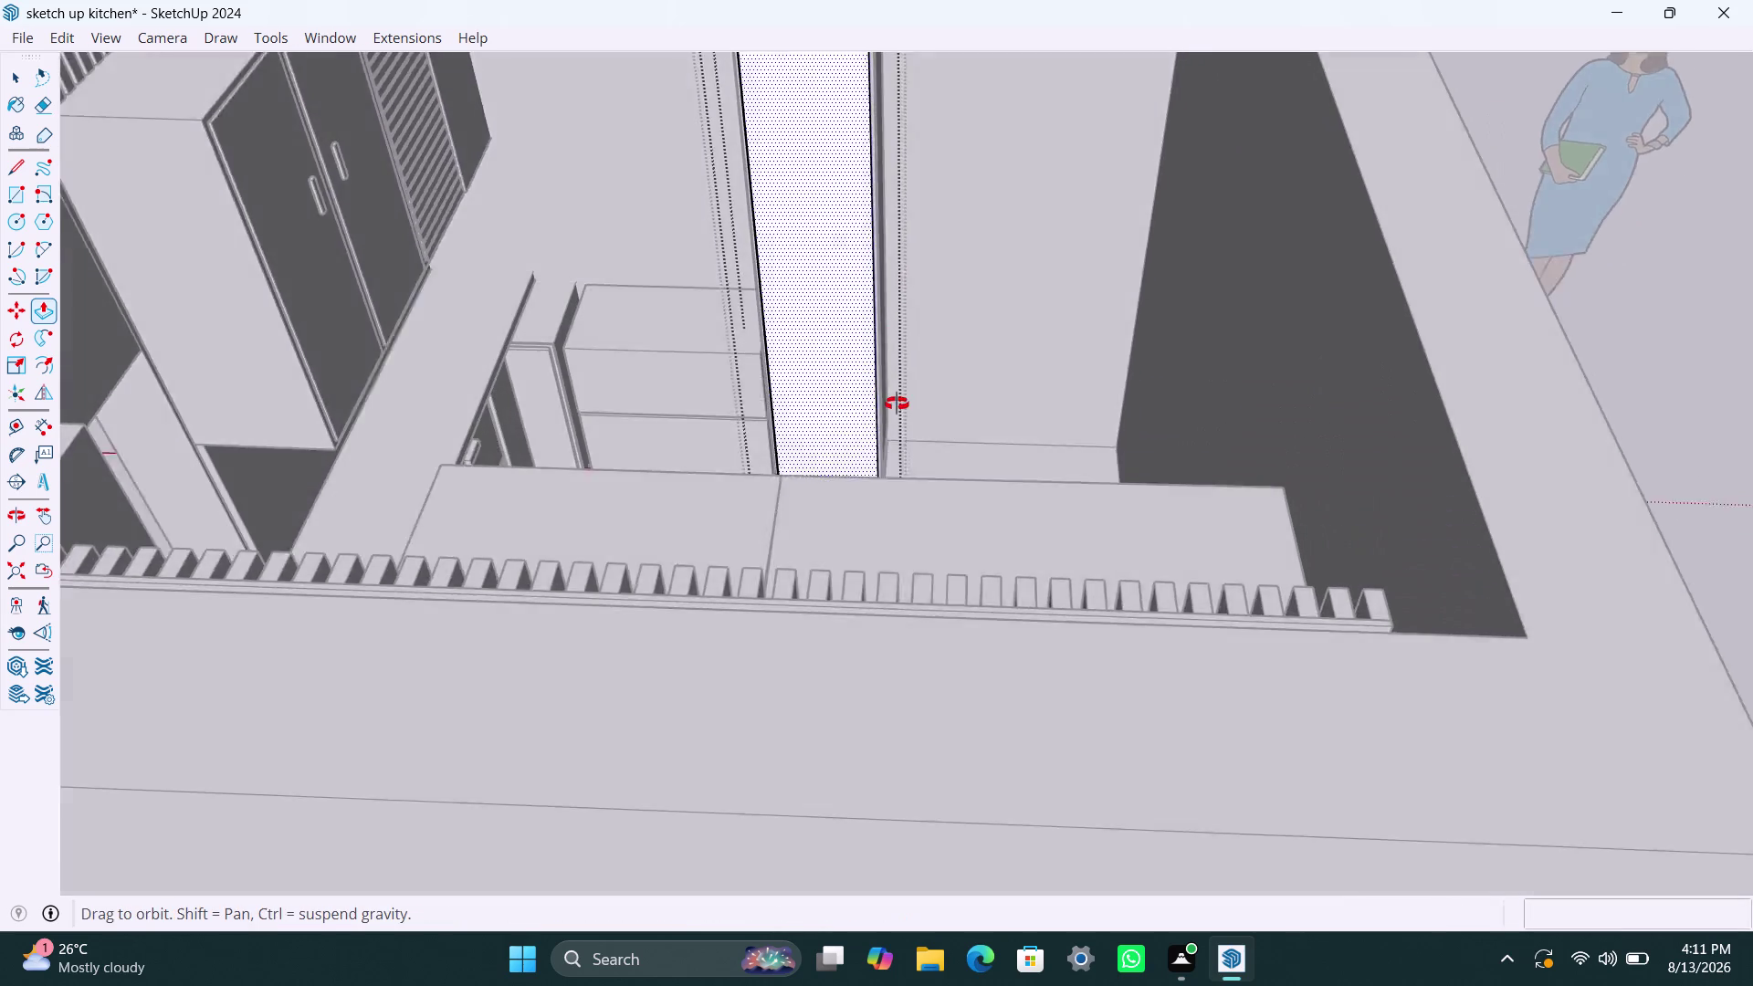
middle_drag(892, 382, 898, 418)
scroll(up, 3)
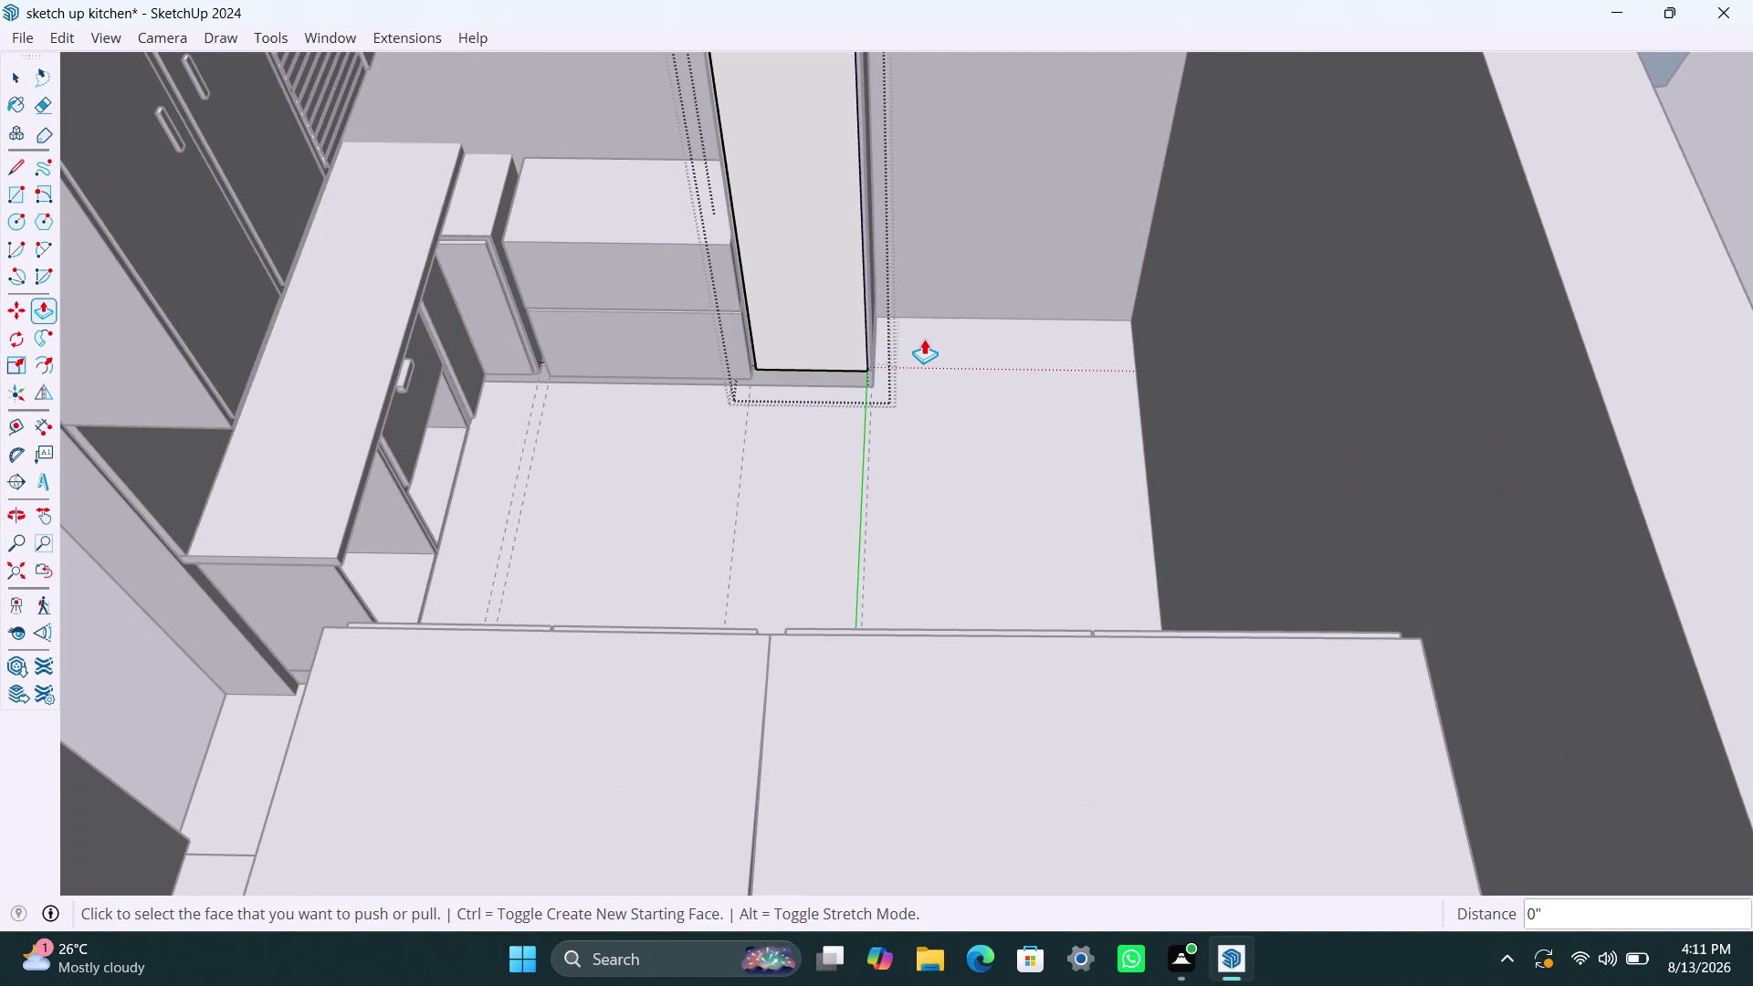
key(Escape)
key(Escape)
key(space)
key(space)
key(space)
key(space)
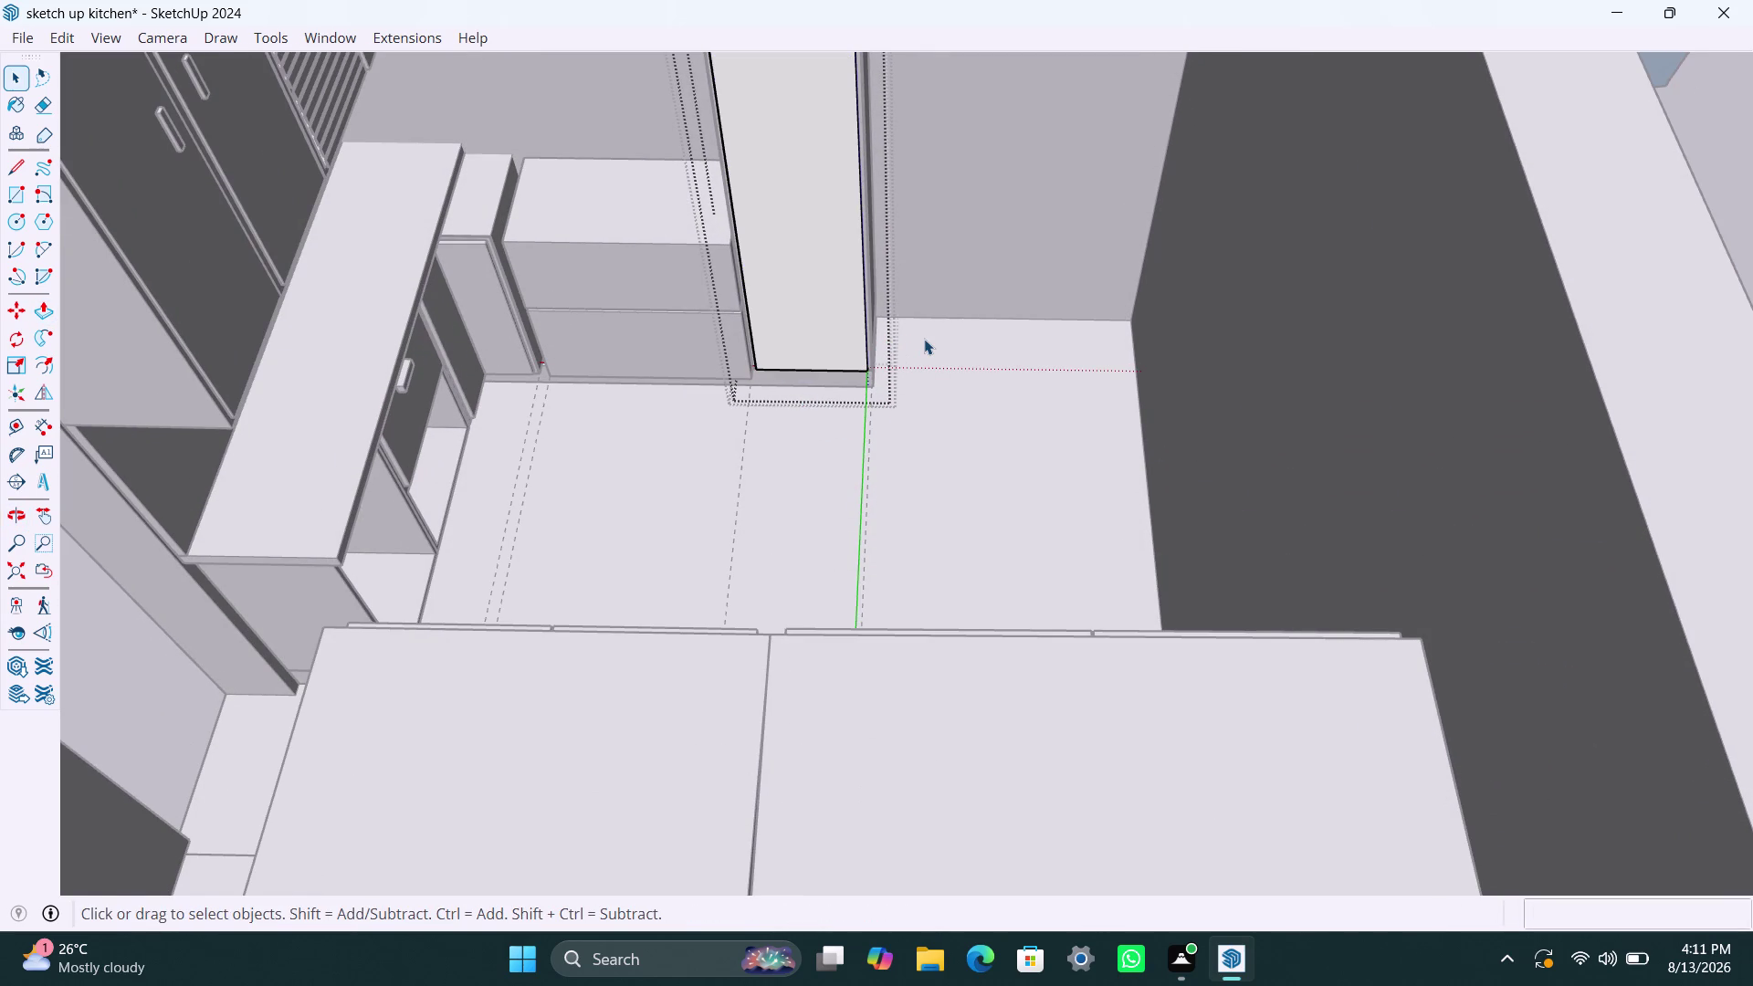
Orbit and zoom until the tall cabinet's front faces the camera.
click(923, 337)
scroll(down, 3)
click(1210, 283)
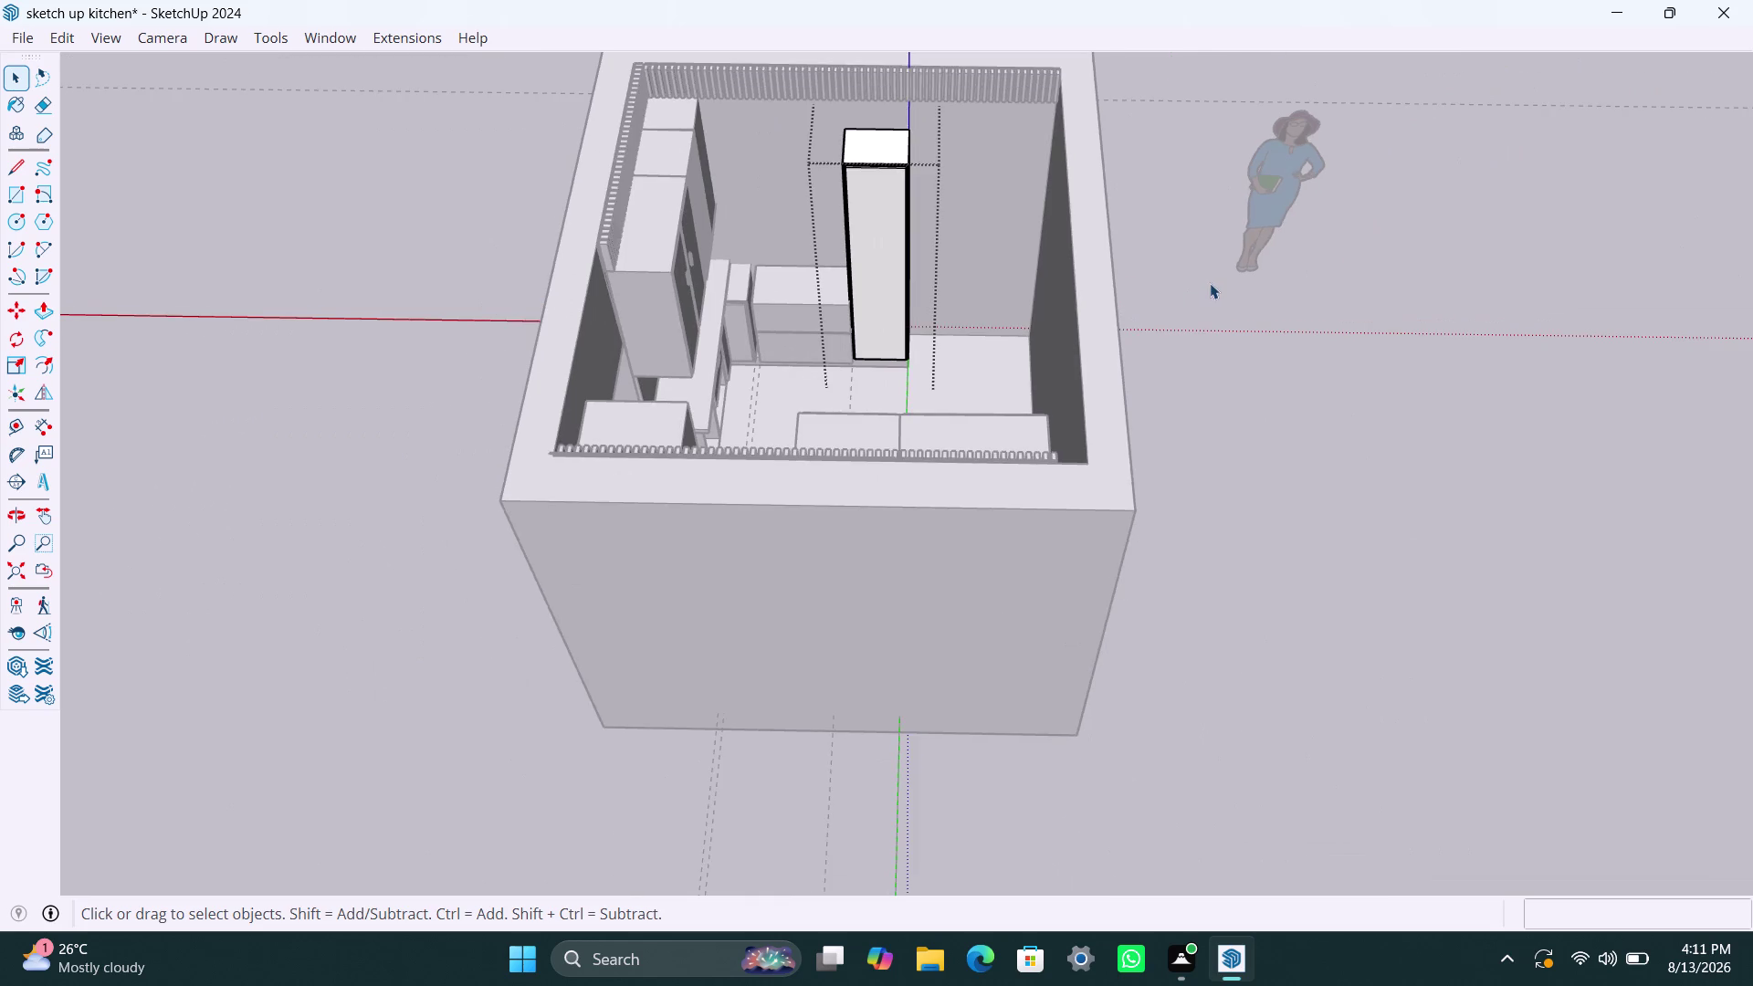
scroll(up, 3)
scroll(up, 3)
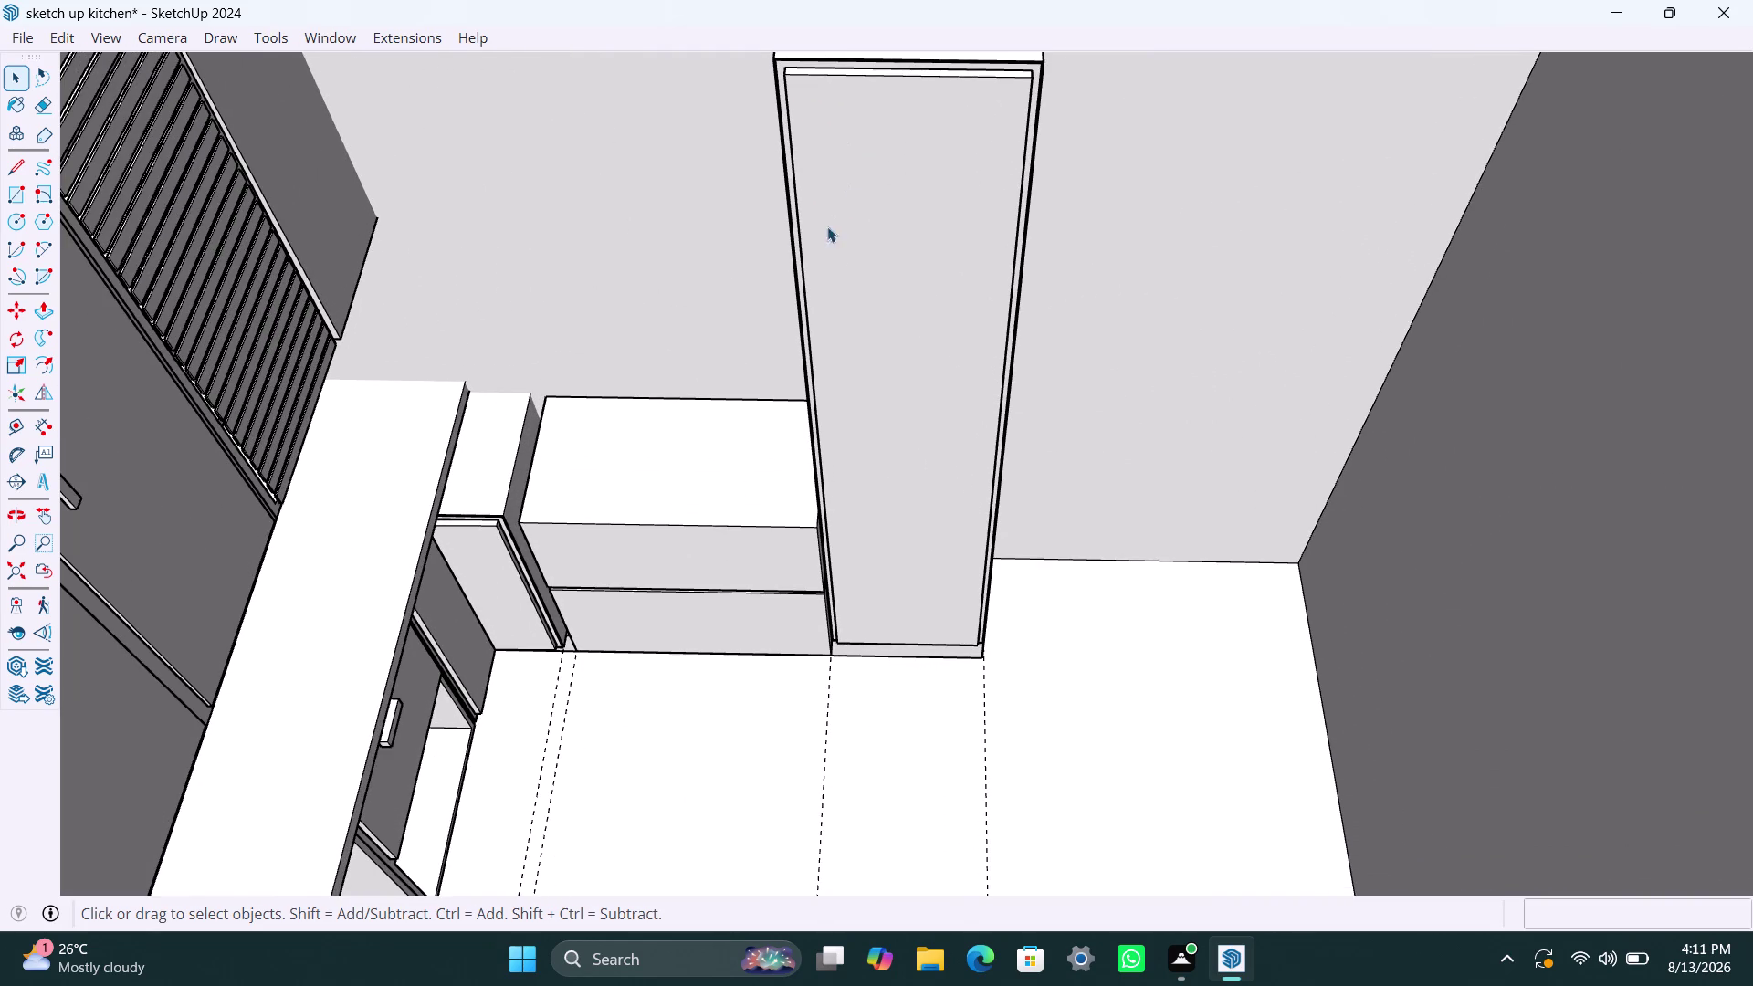
middle_drag(824, 406, 959, 359)
scroll(up, 3)
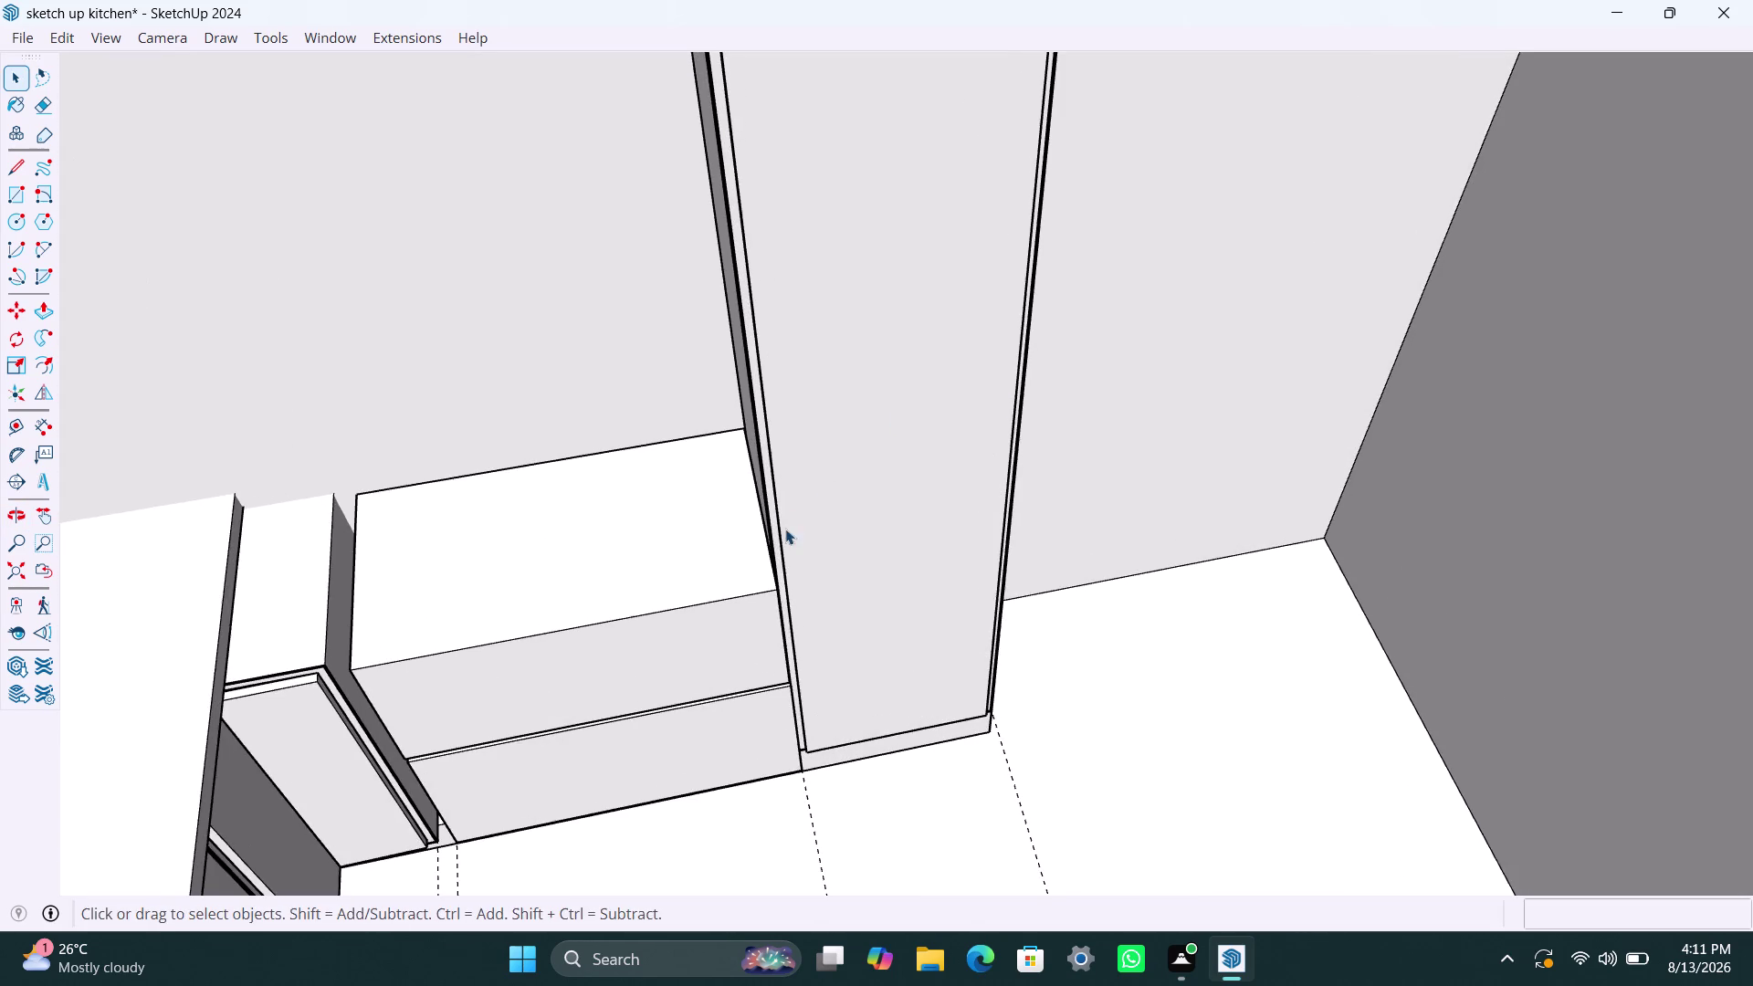
middle_drag(784, 528, 821, 517)
scroll(down, 3)
middle_drag(893, 437, 837, 443)
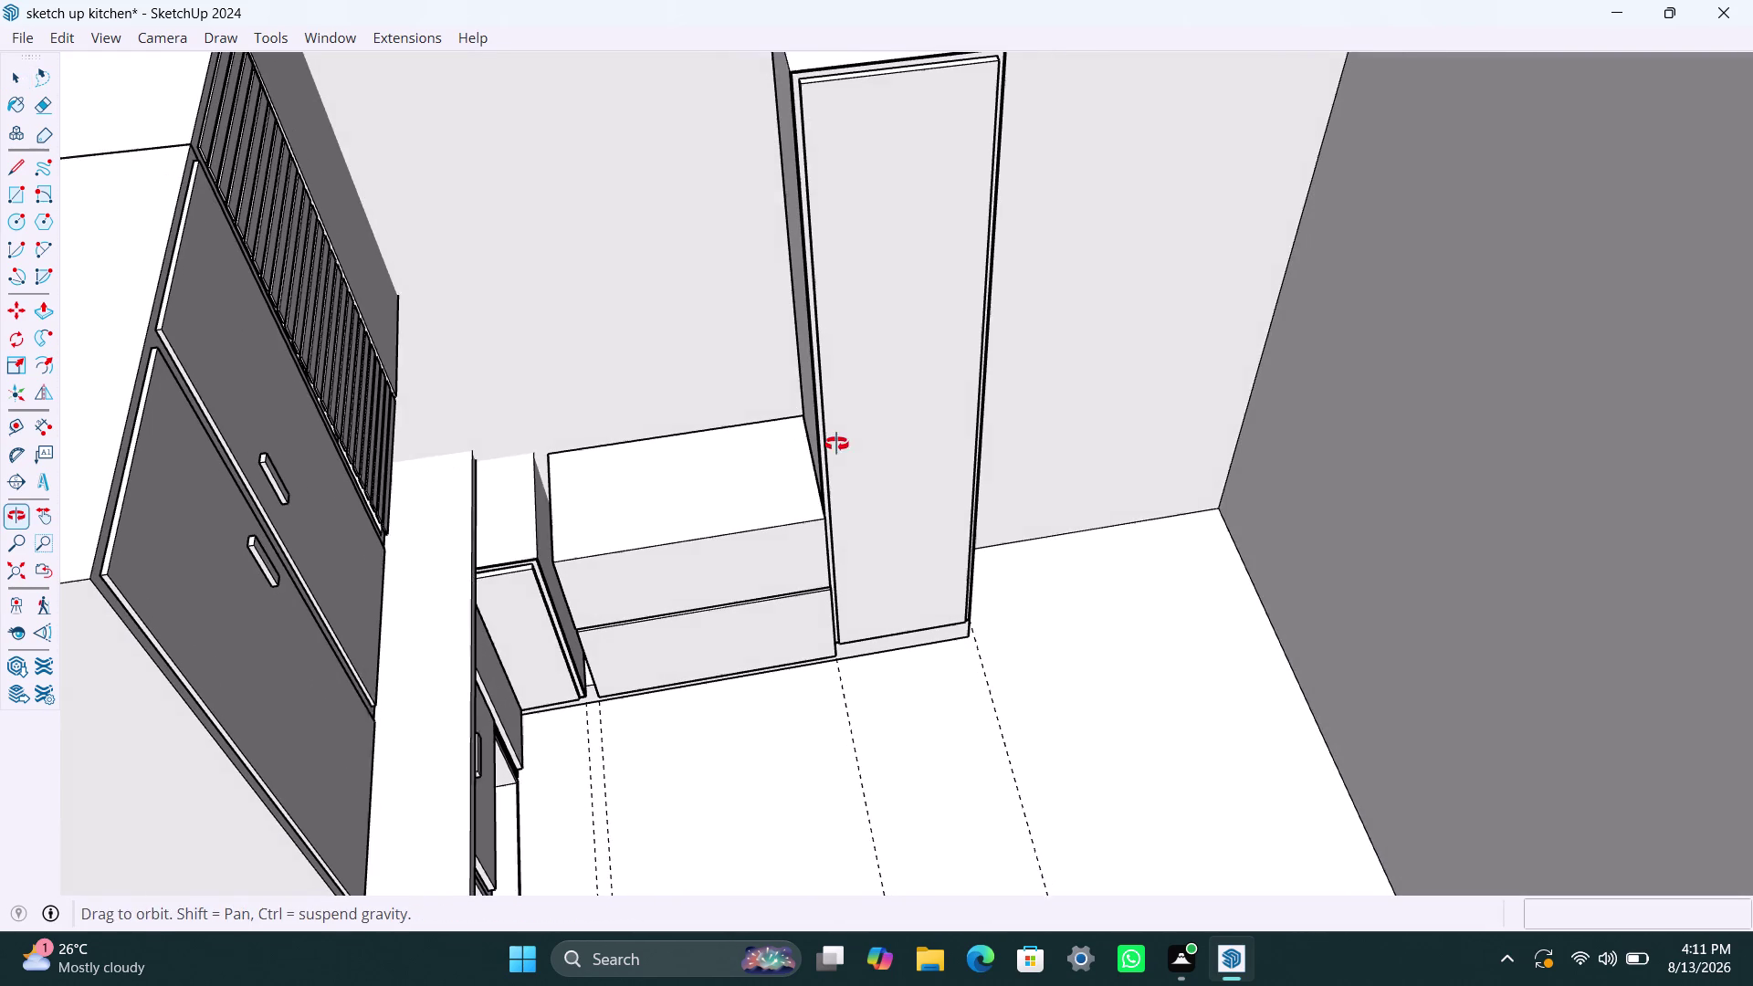
middle_drag(837, 444, 835, 444)
Start several handle rectangles on the door, cancelling each attempt.
key(r)
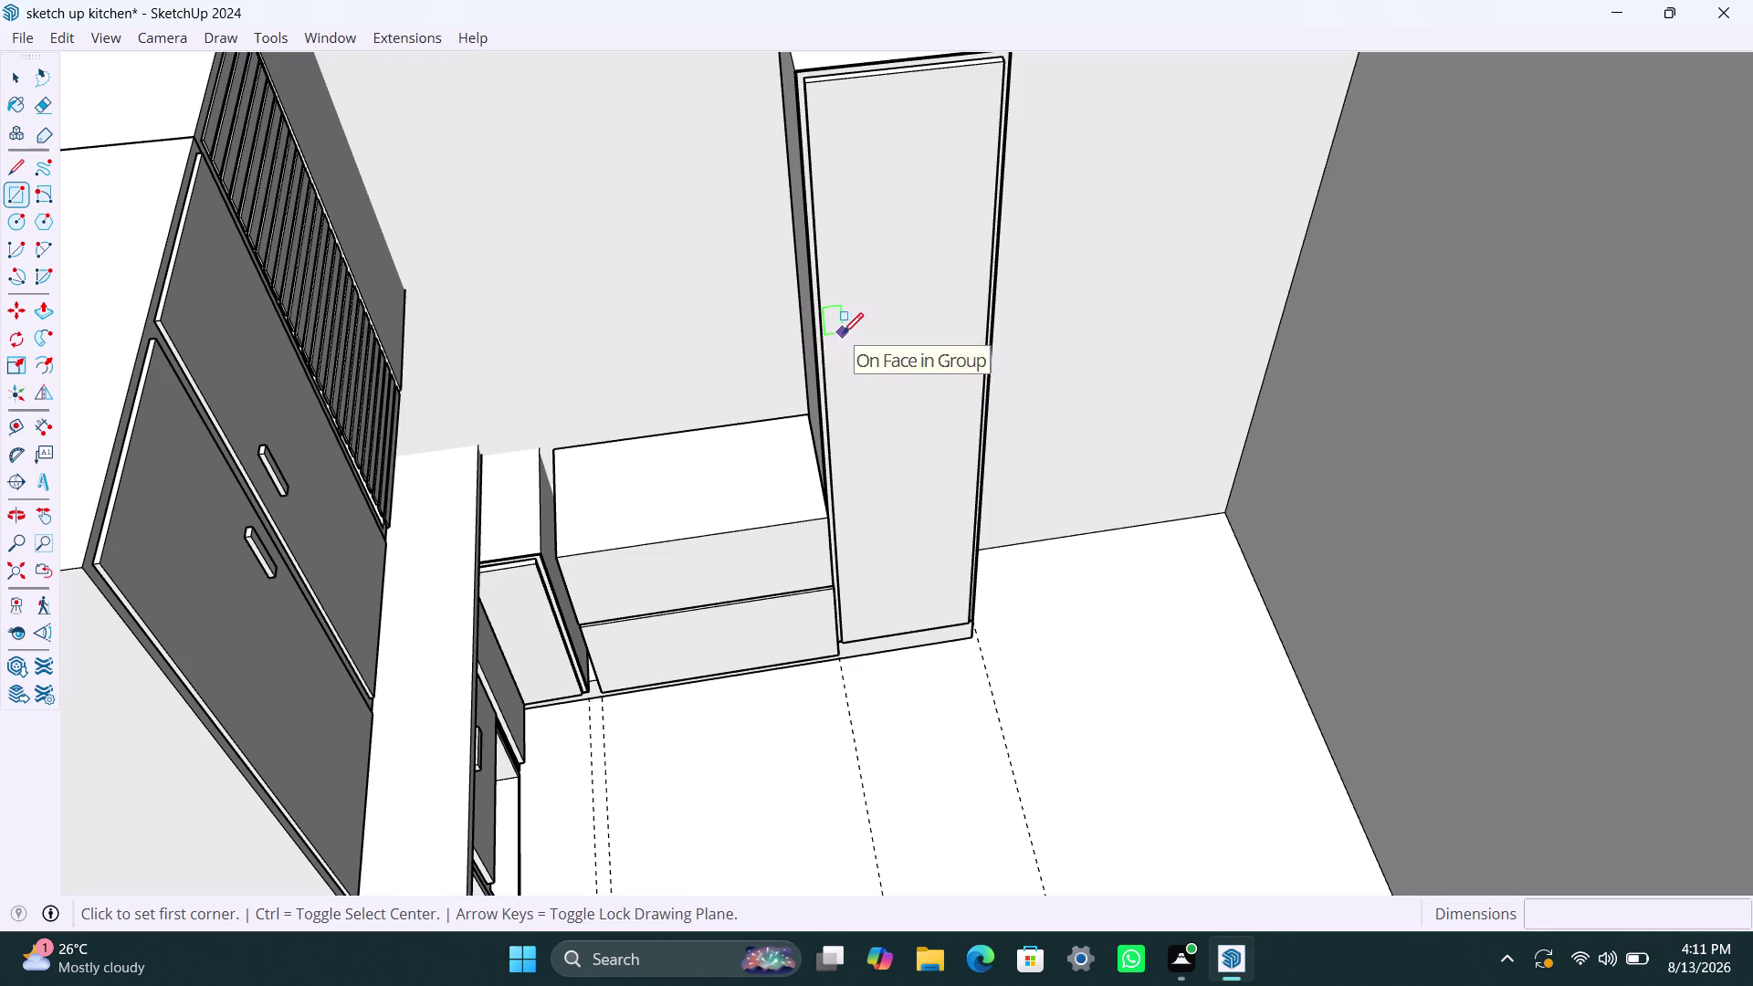
click(843, 340)
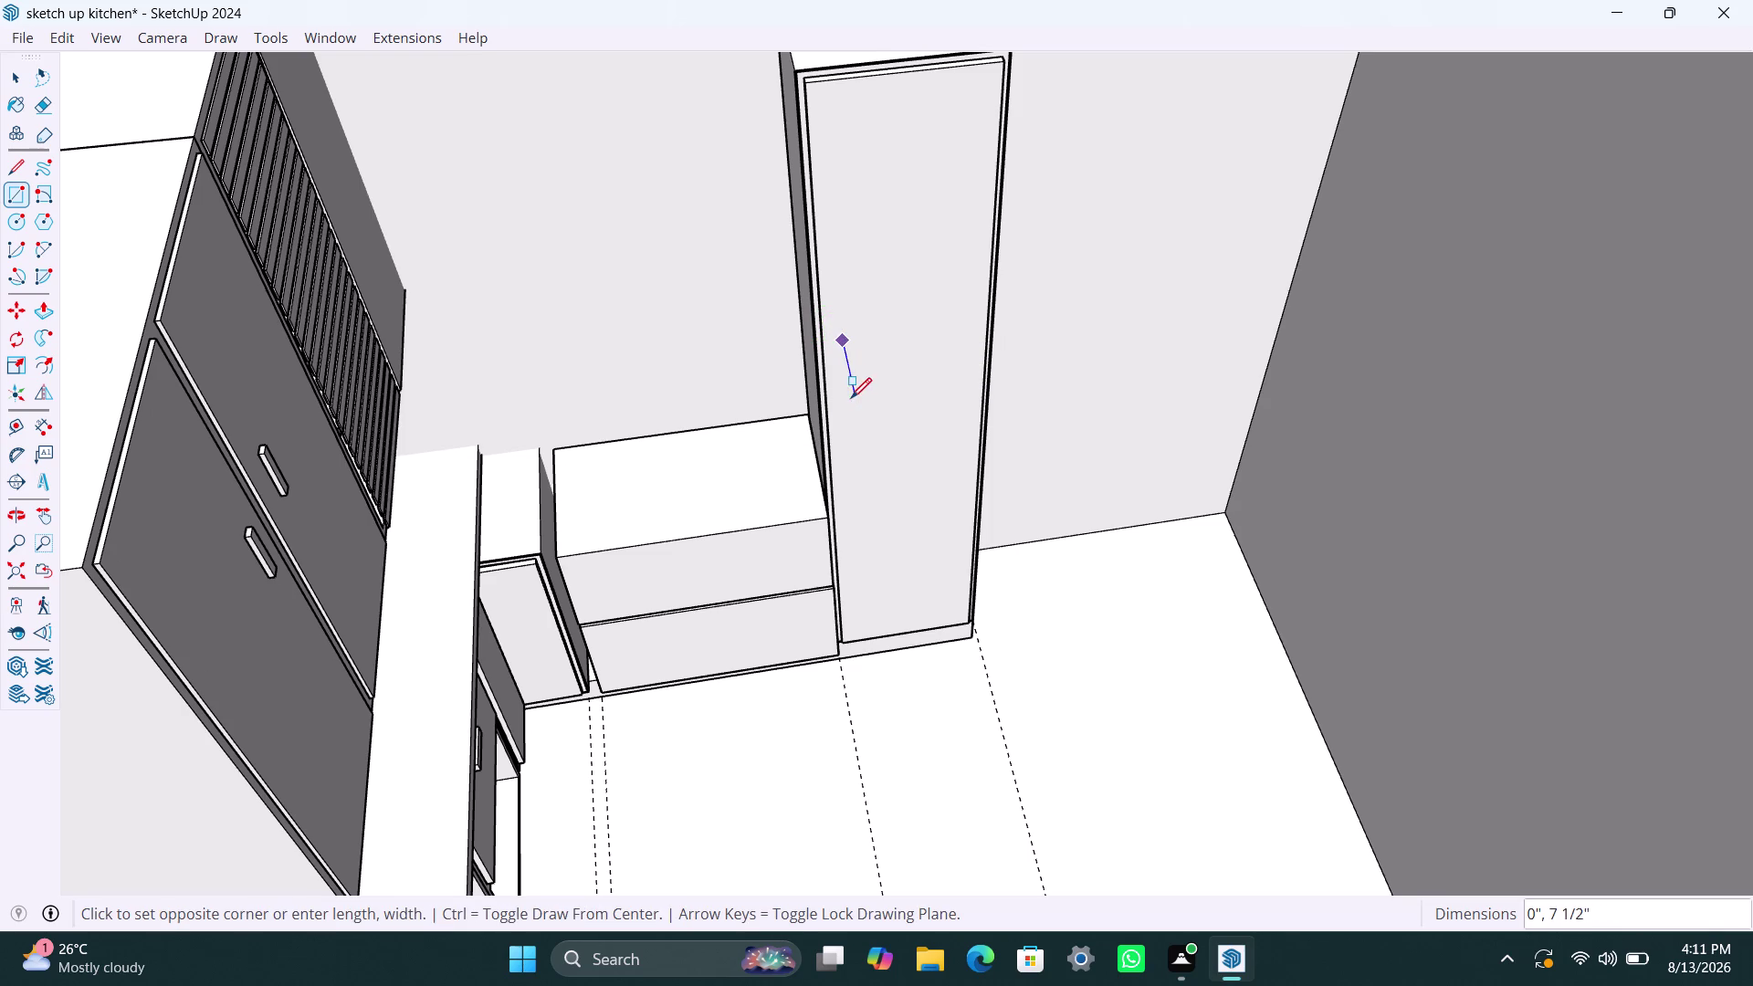
click(857, 407)
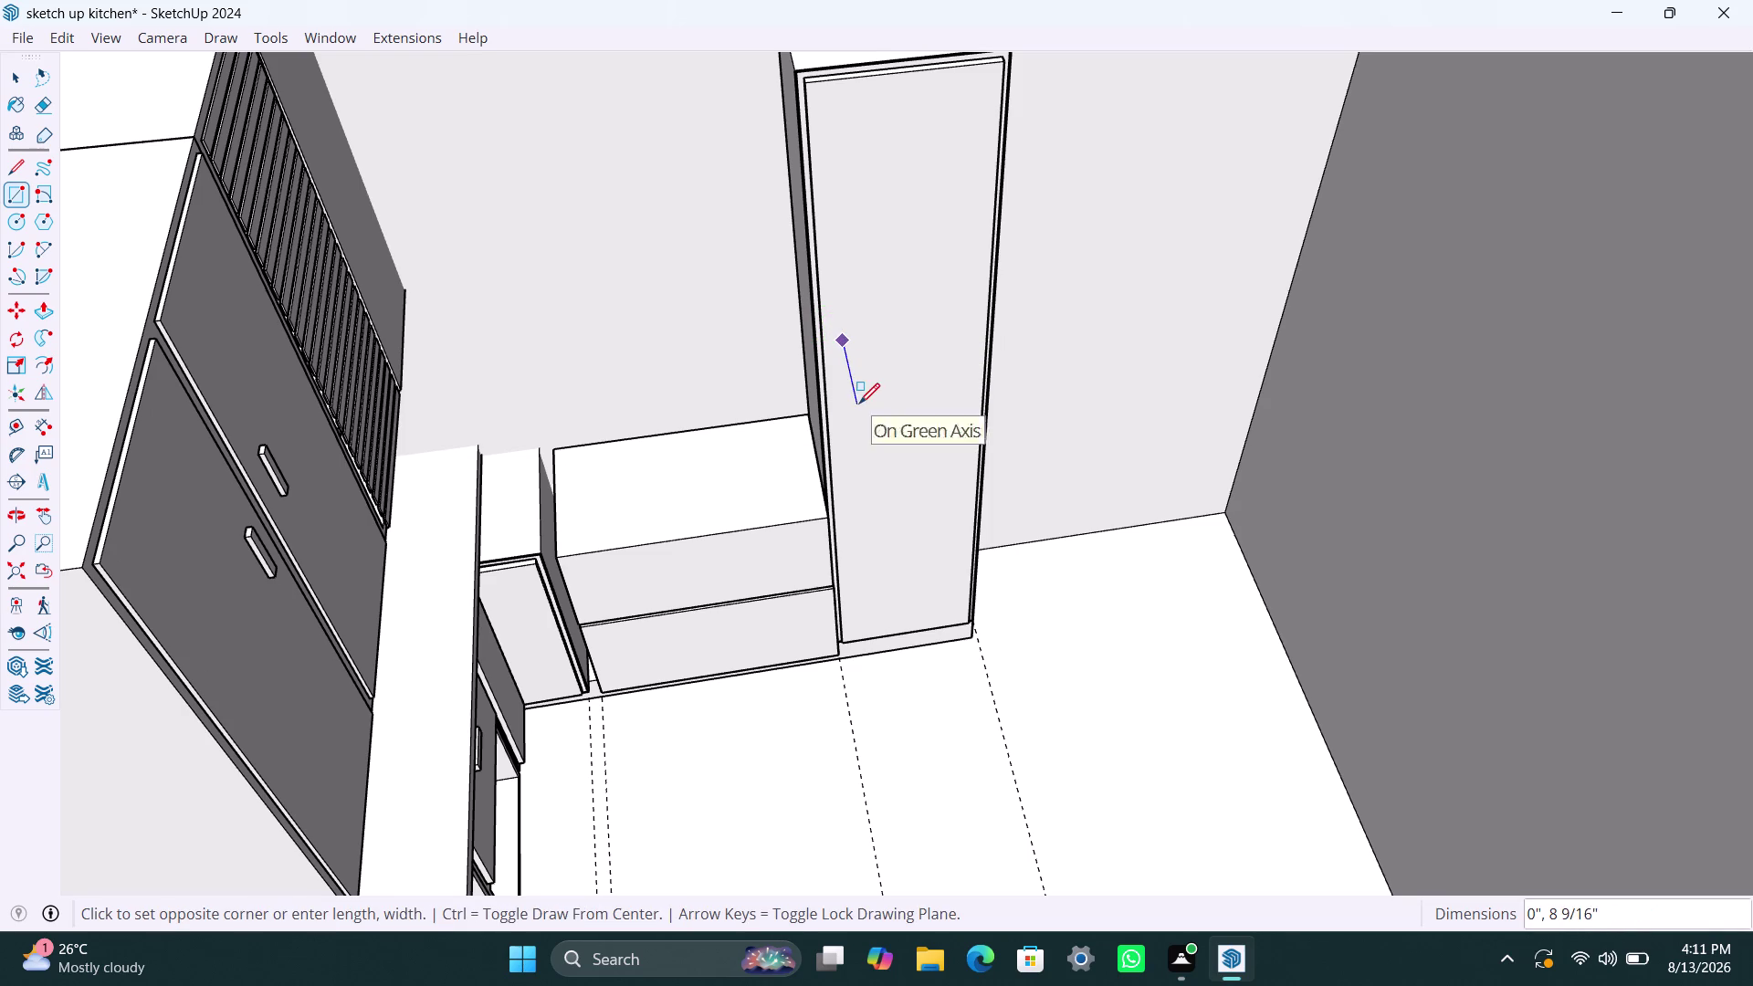
key(Escape)
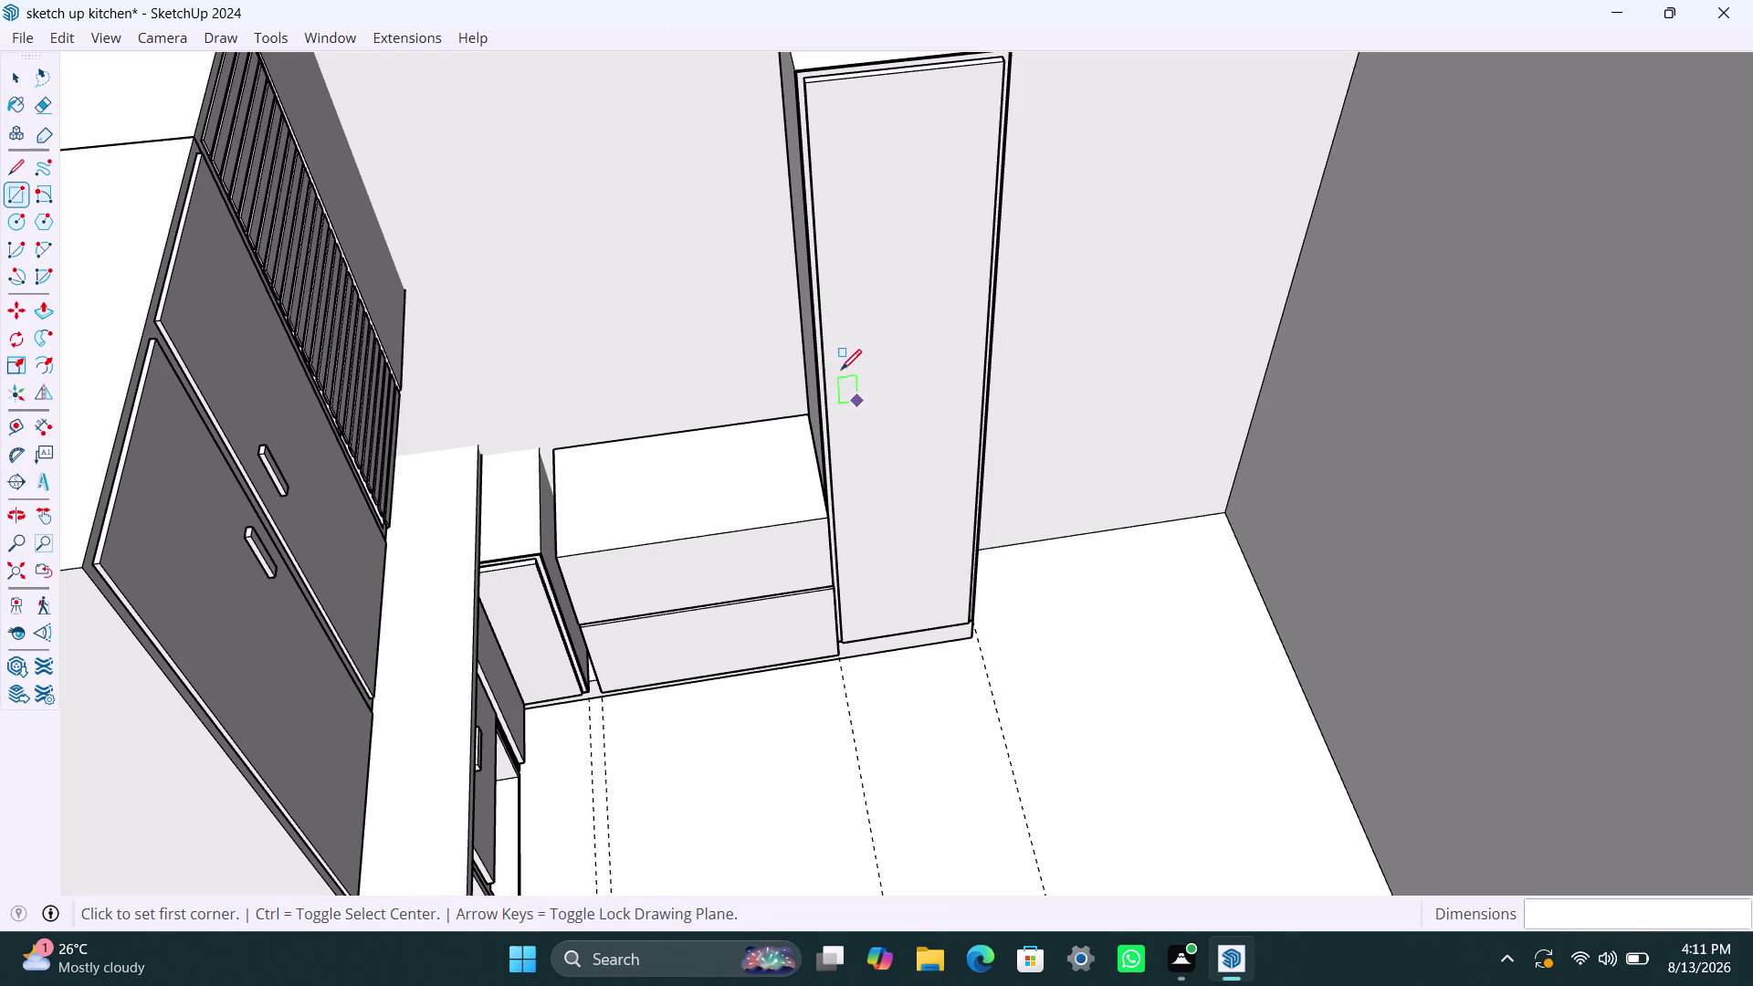
click(851, 345)
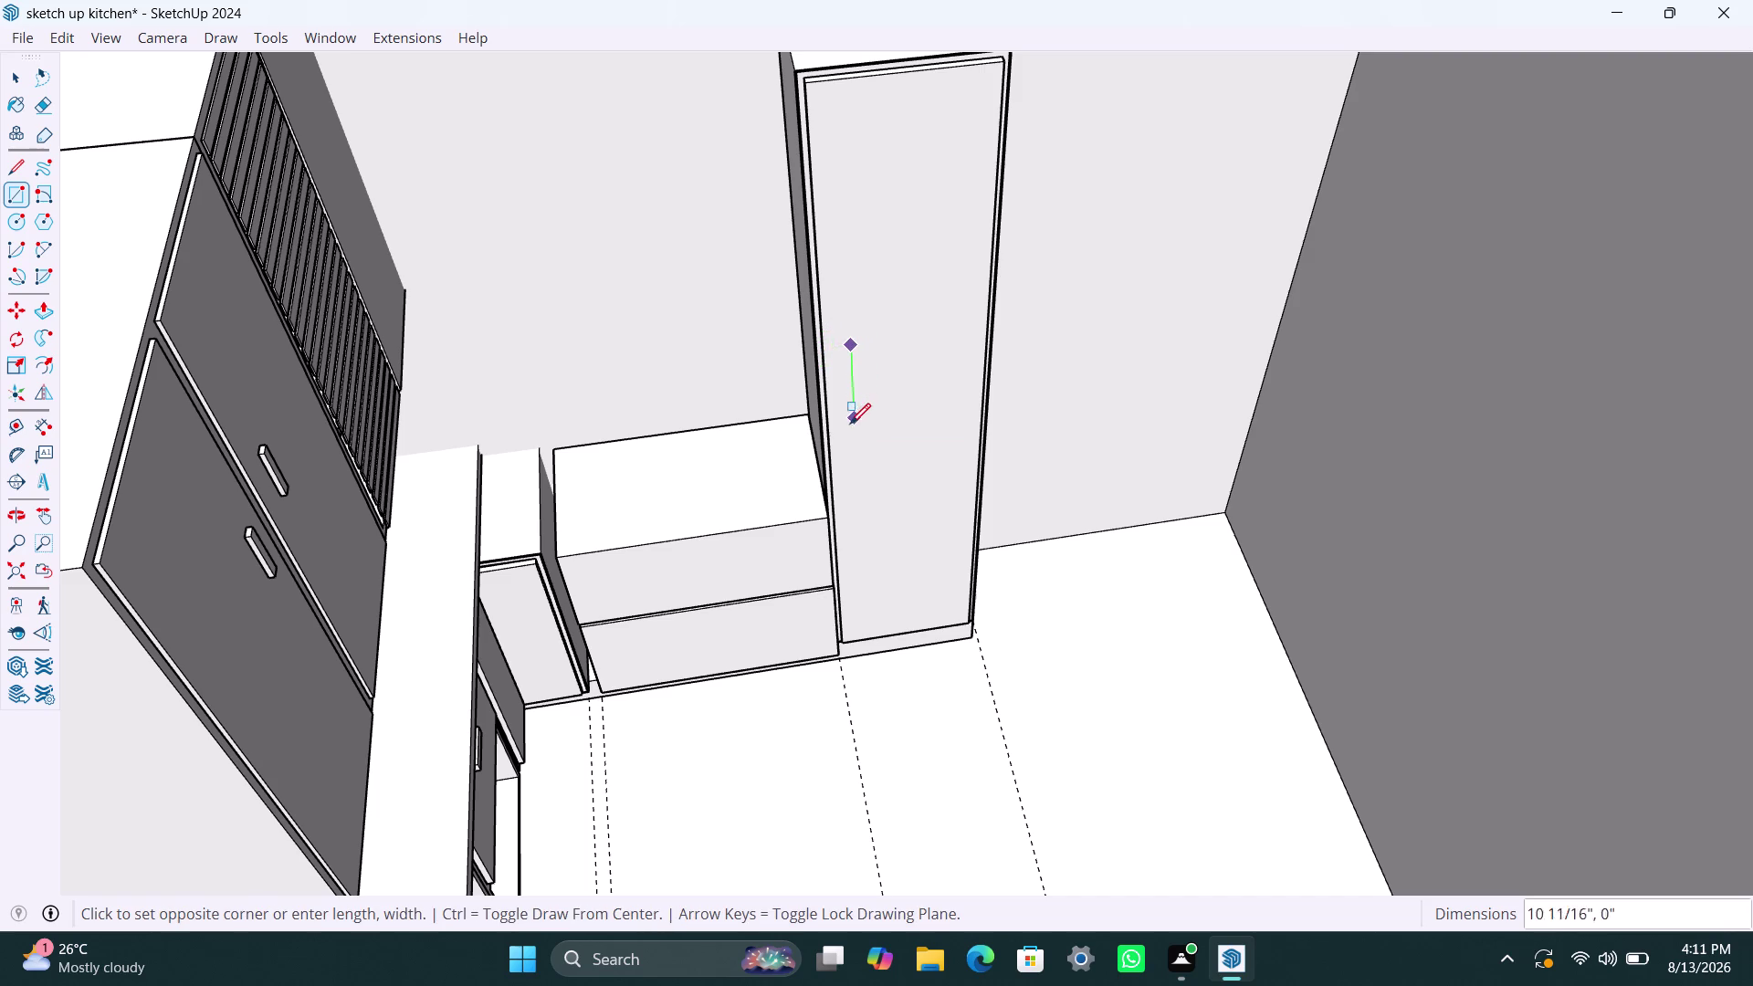
key(Escape)
key(Escape)
key(Escape)
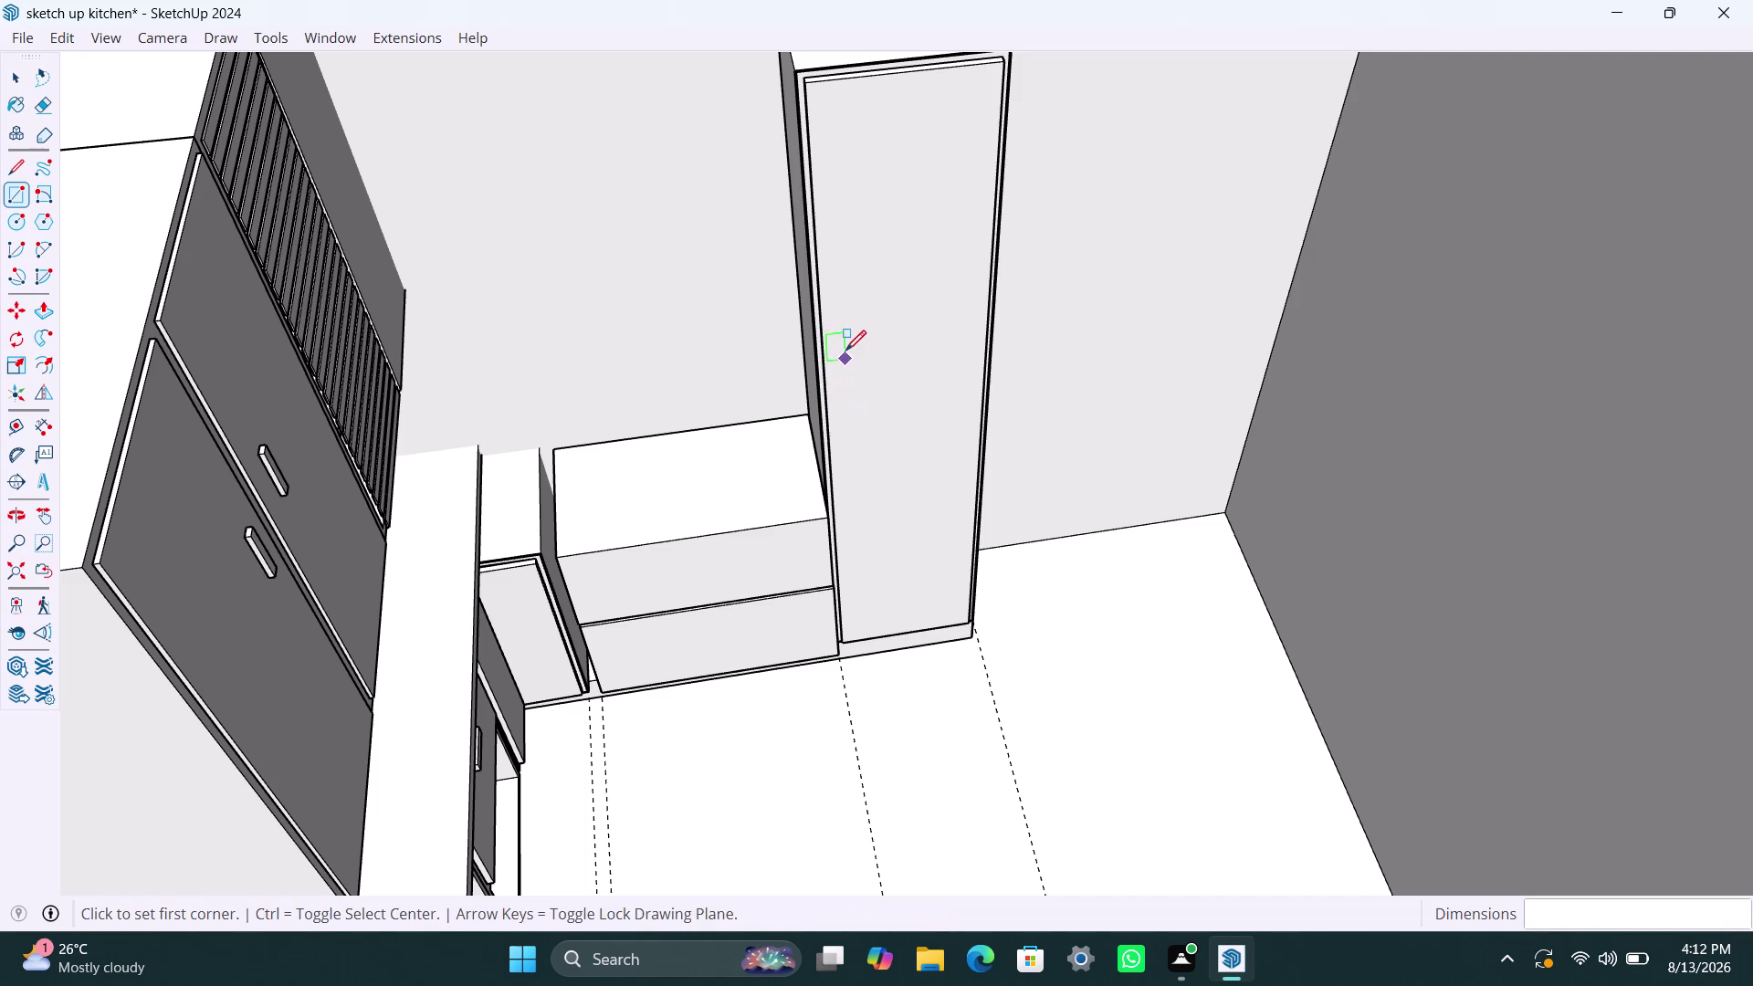
click(844, 345)
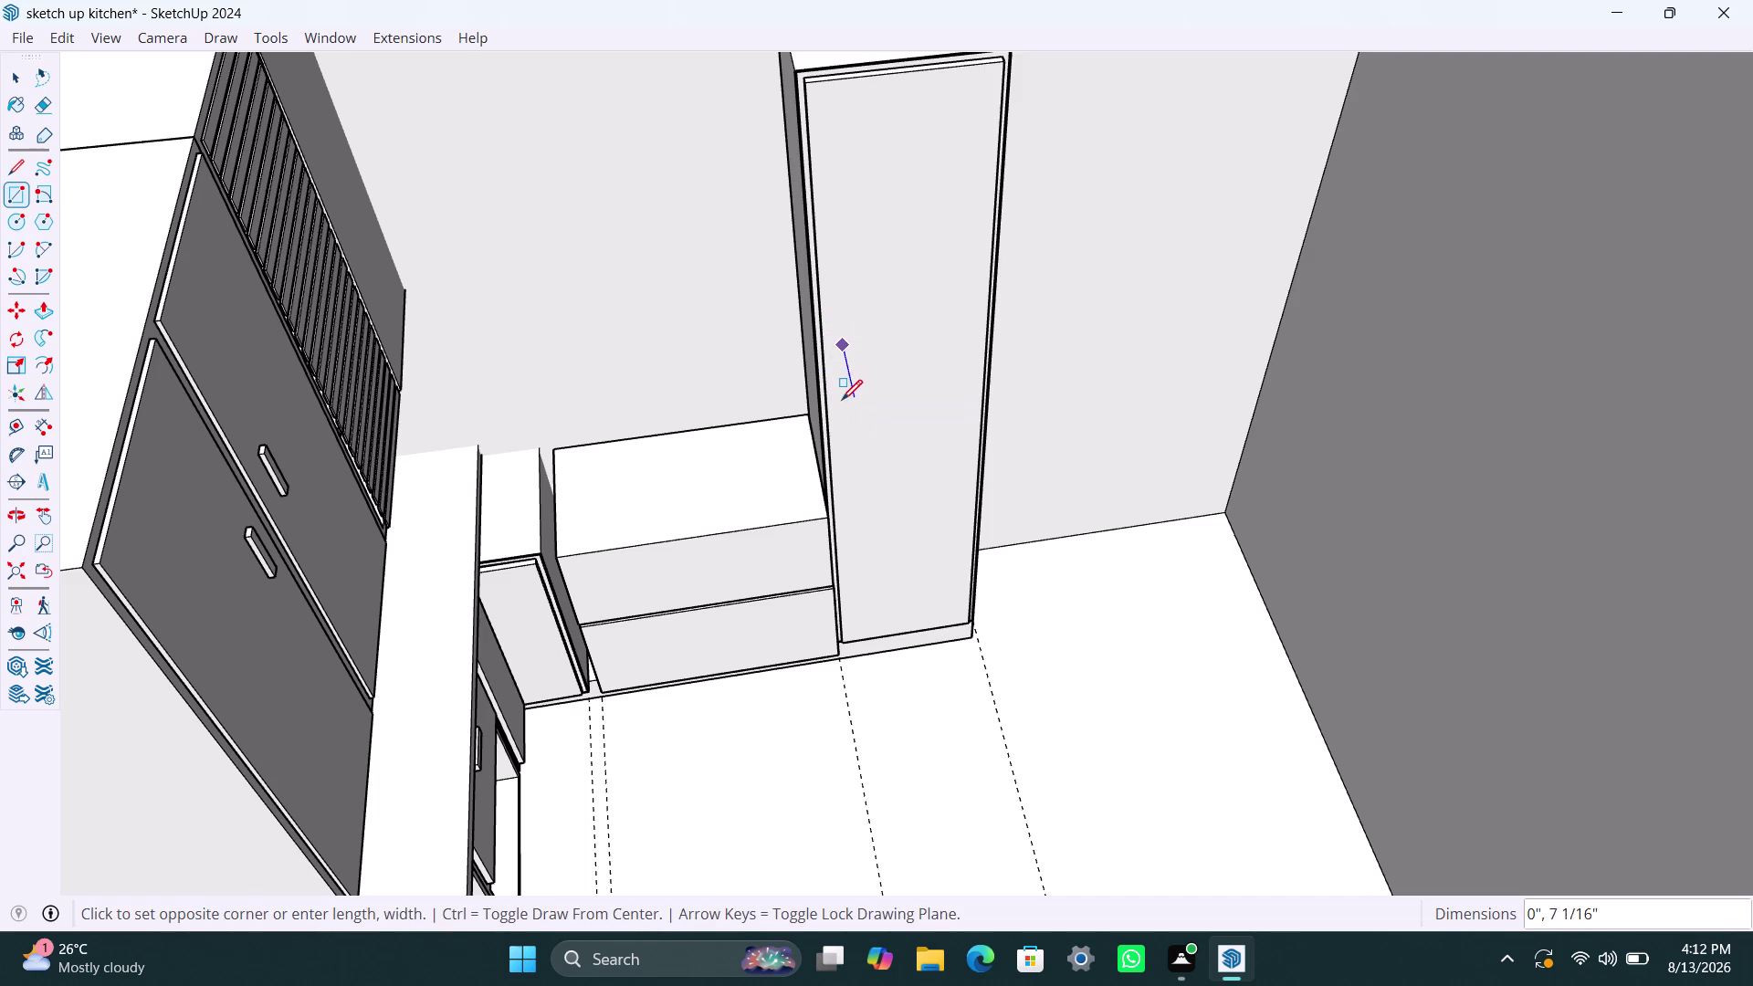
key(Escape)
key(Escape)
key(Escape)
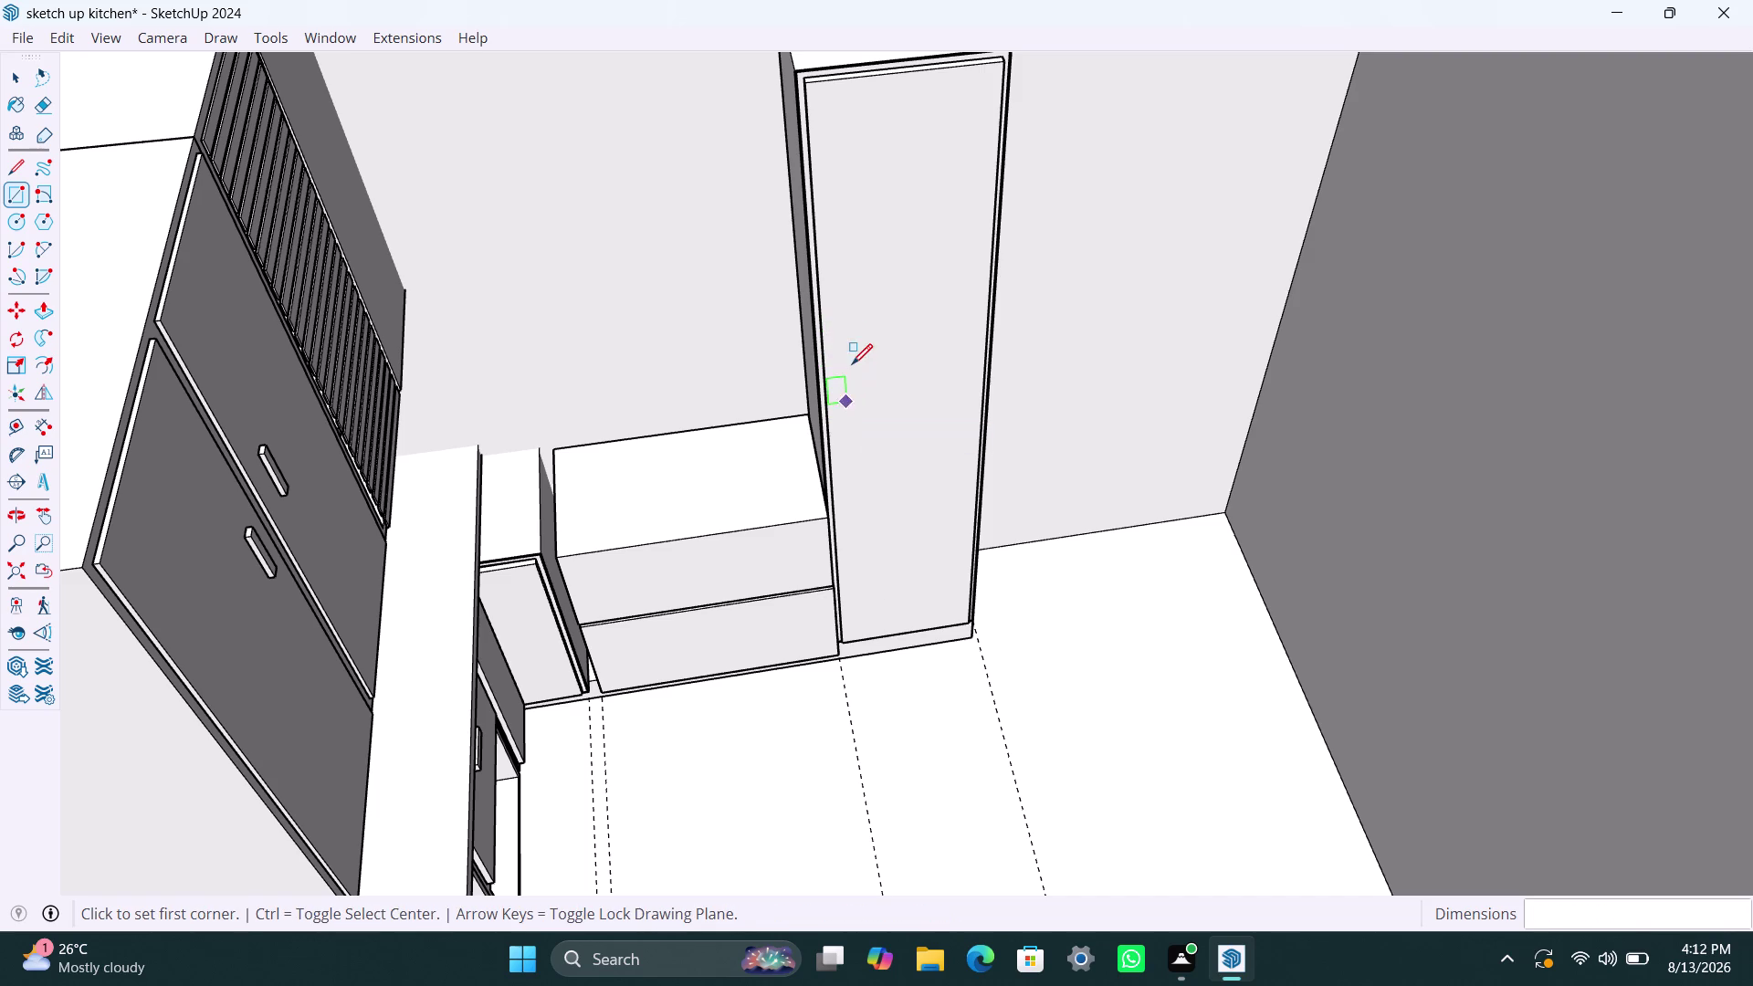
Draw a narrow handle rectangle, about 3 1/4" by 15/16", on the door.
click(851, 327)
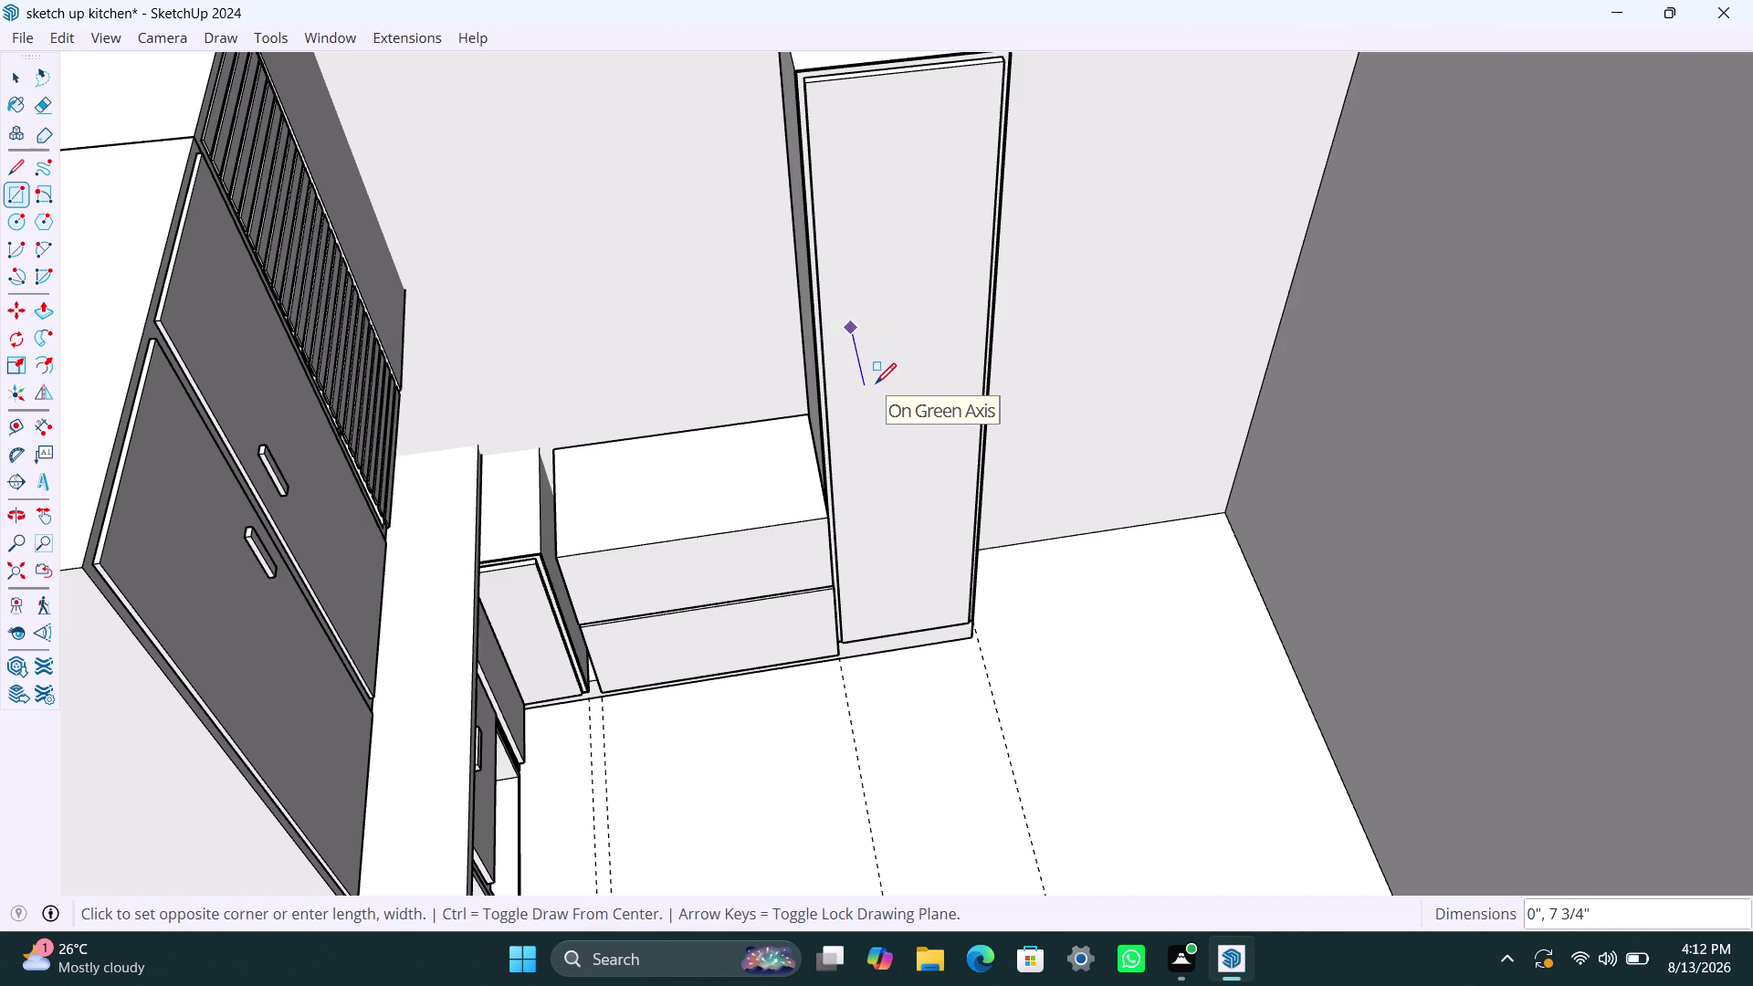
scroll(up, 3)
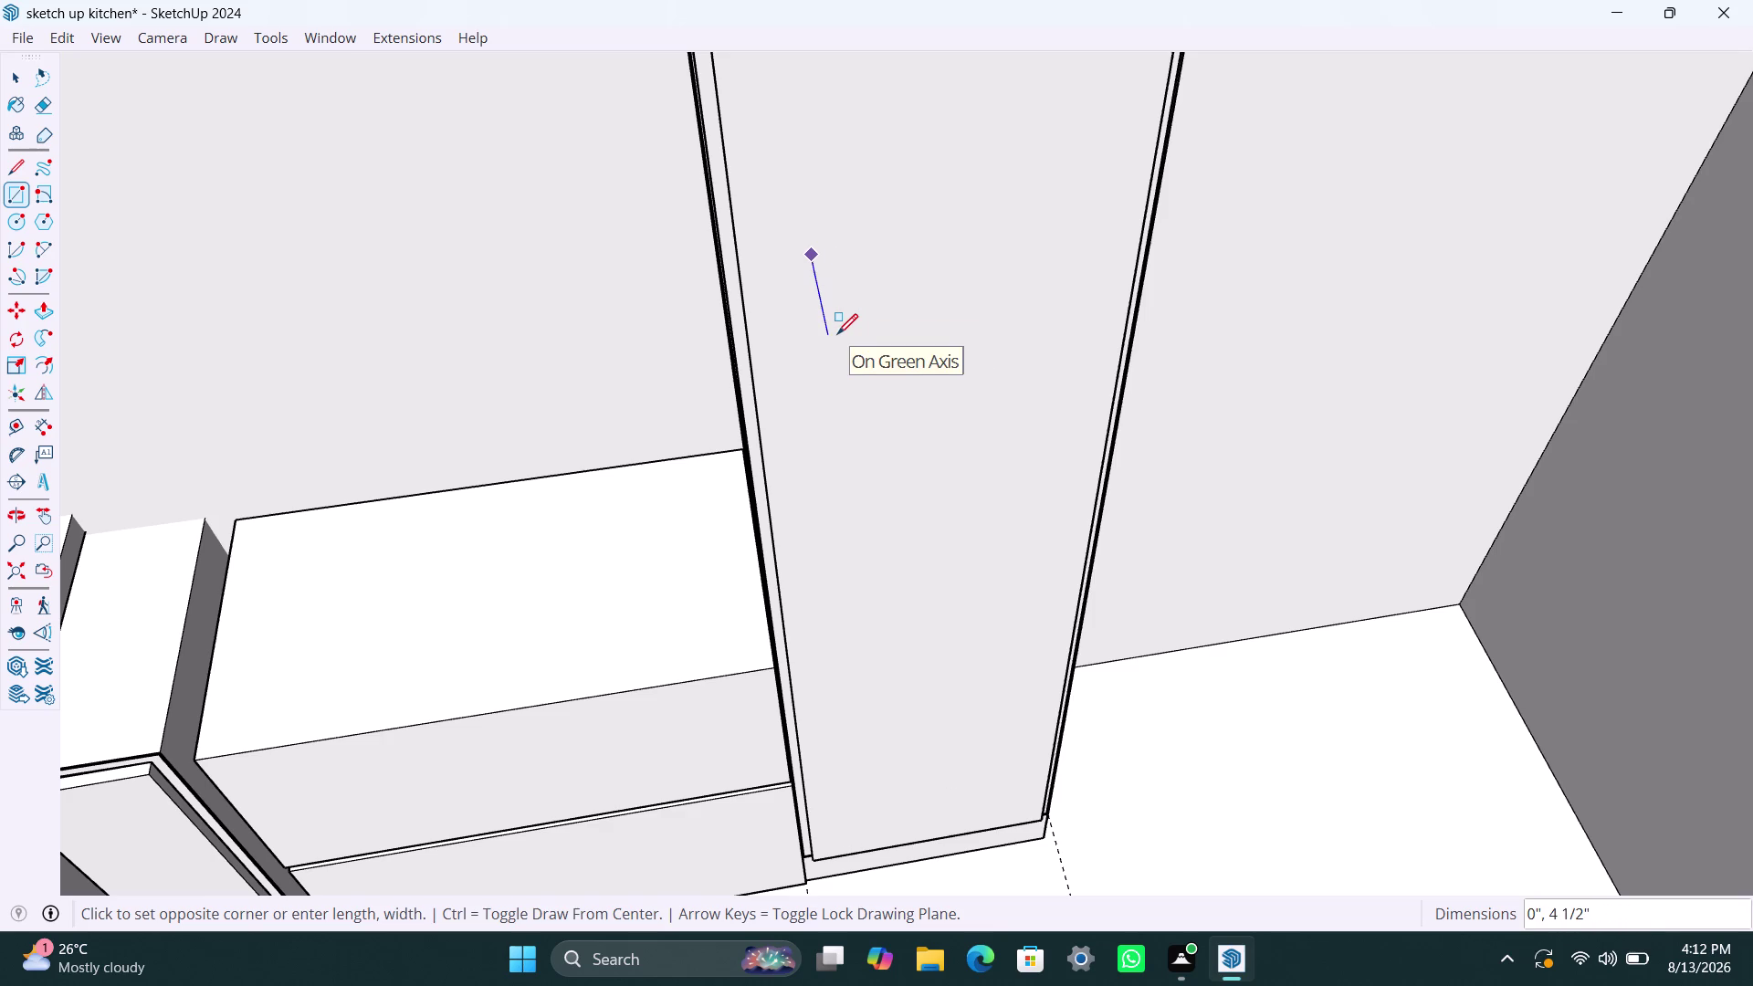
key(Escape)
key(r)
click(813, 266)
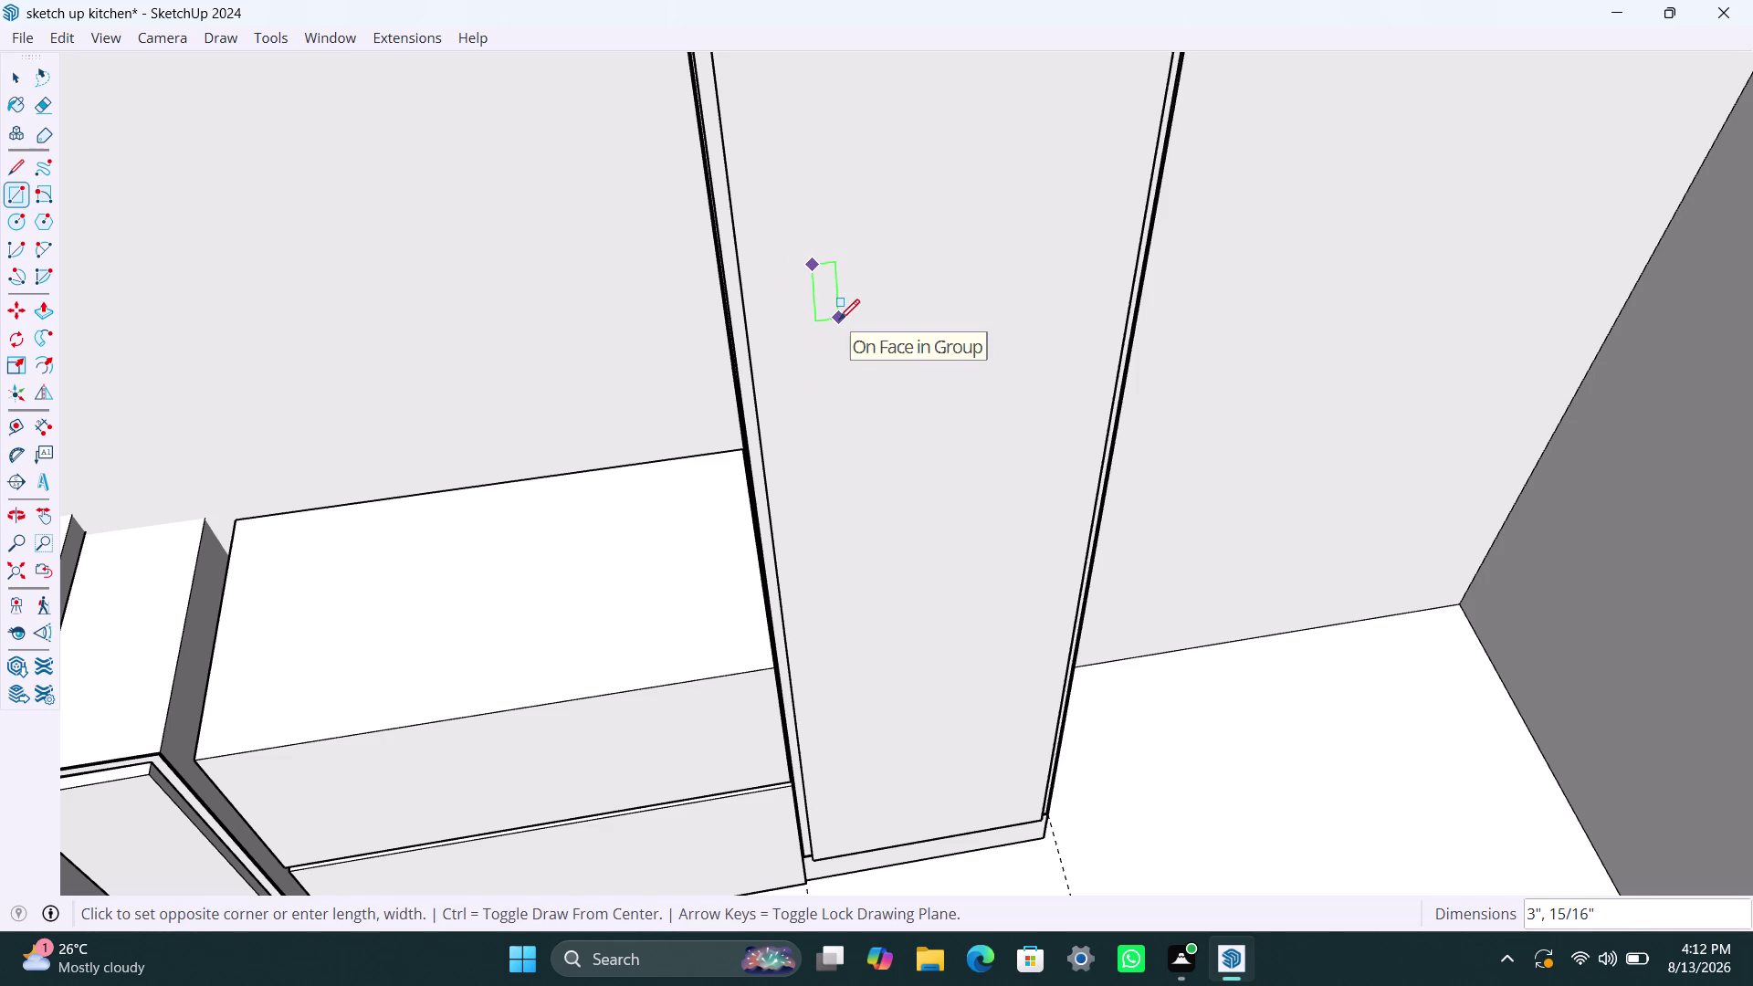
click(839, 322)
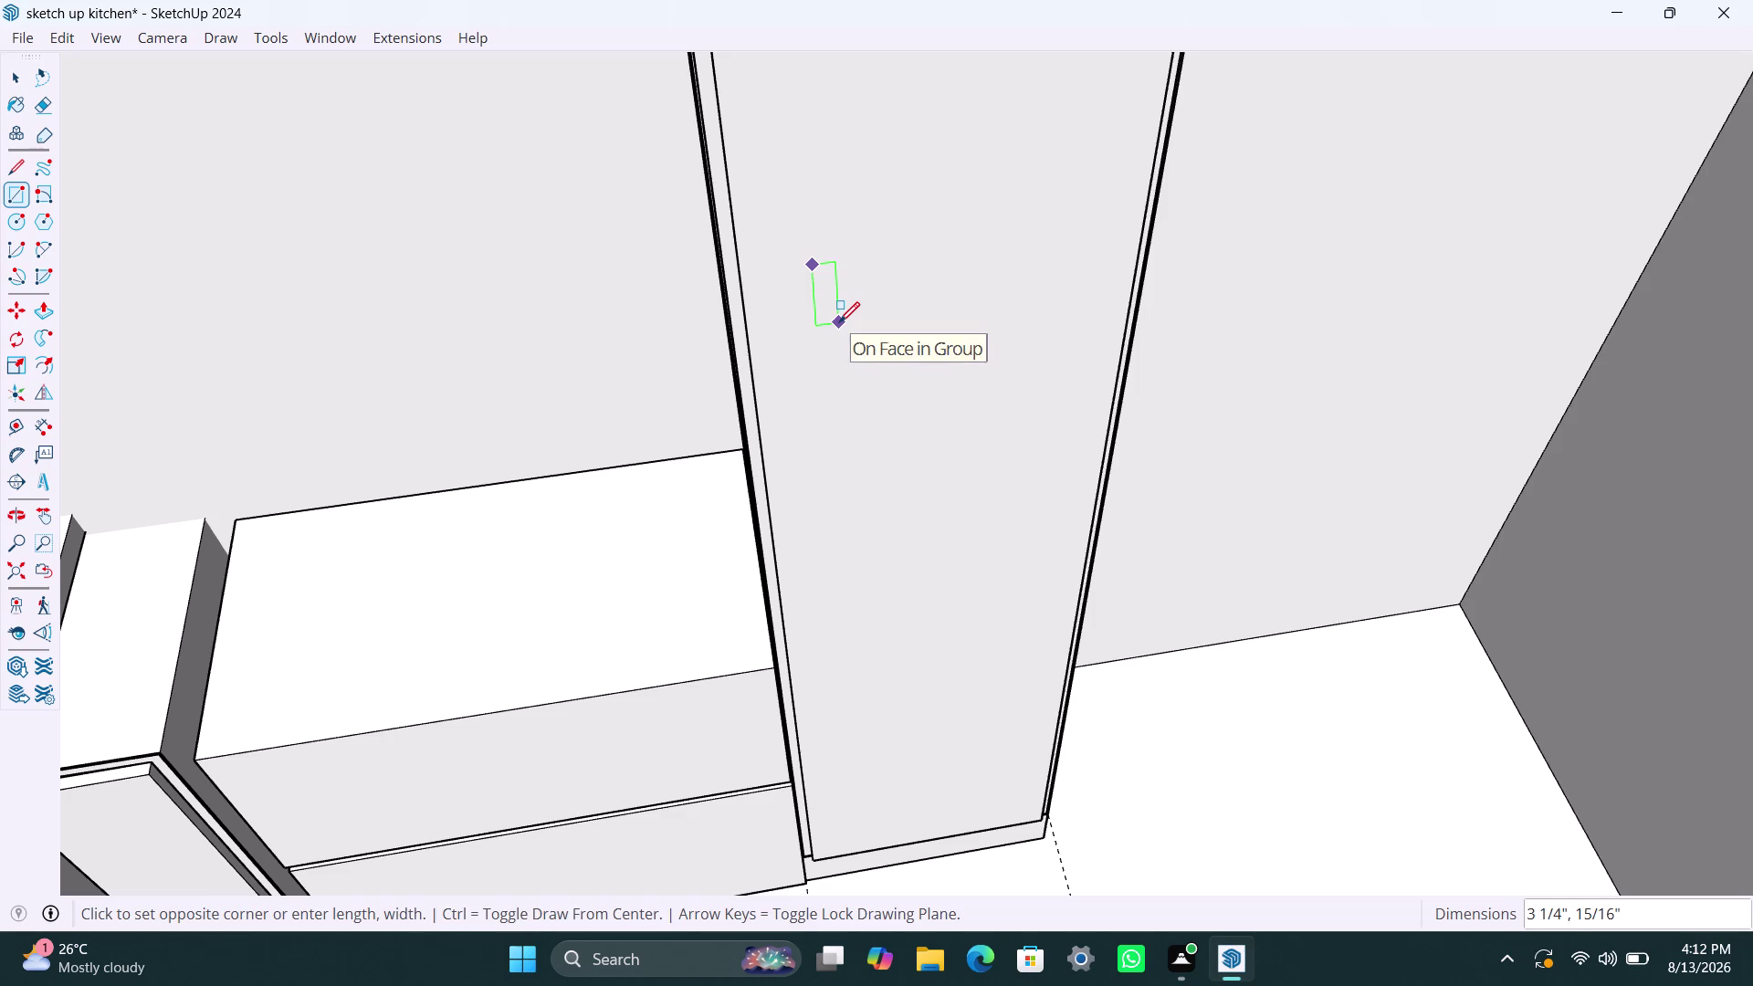
key(space)
text(v)
key(space)
Make the small handle rectangle on the tall cabinet door into a group.
key(space)
double_click(833, 315)
click(815, 309)
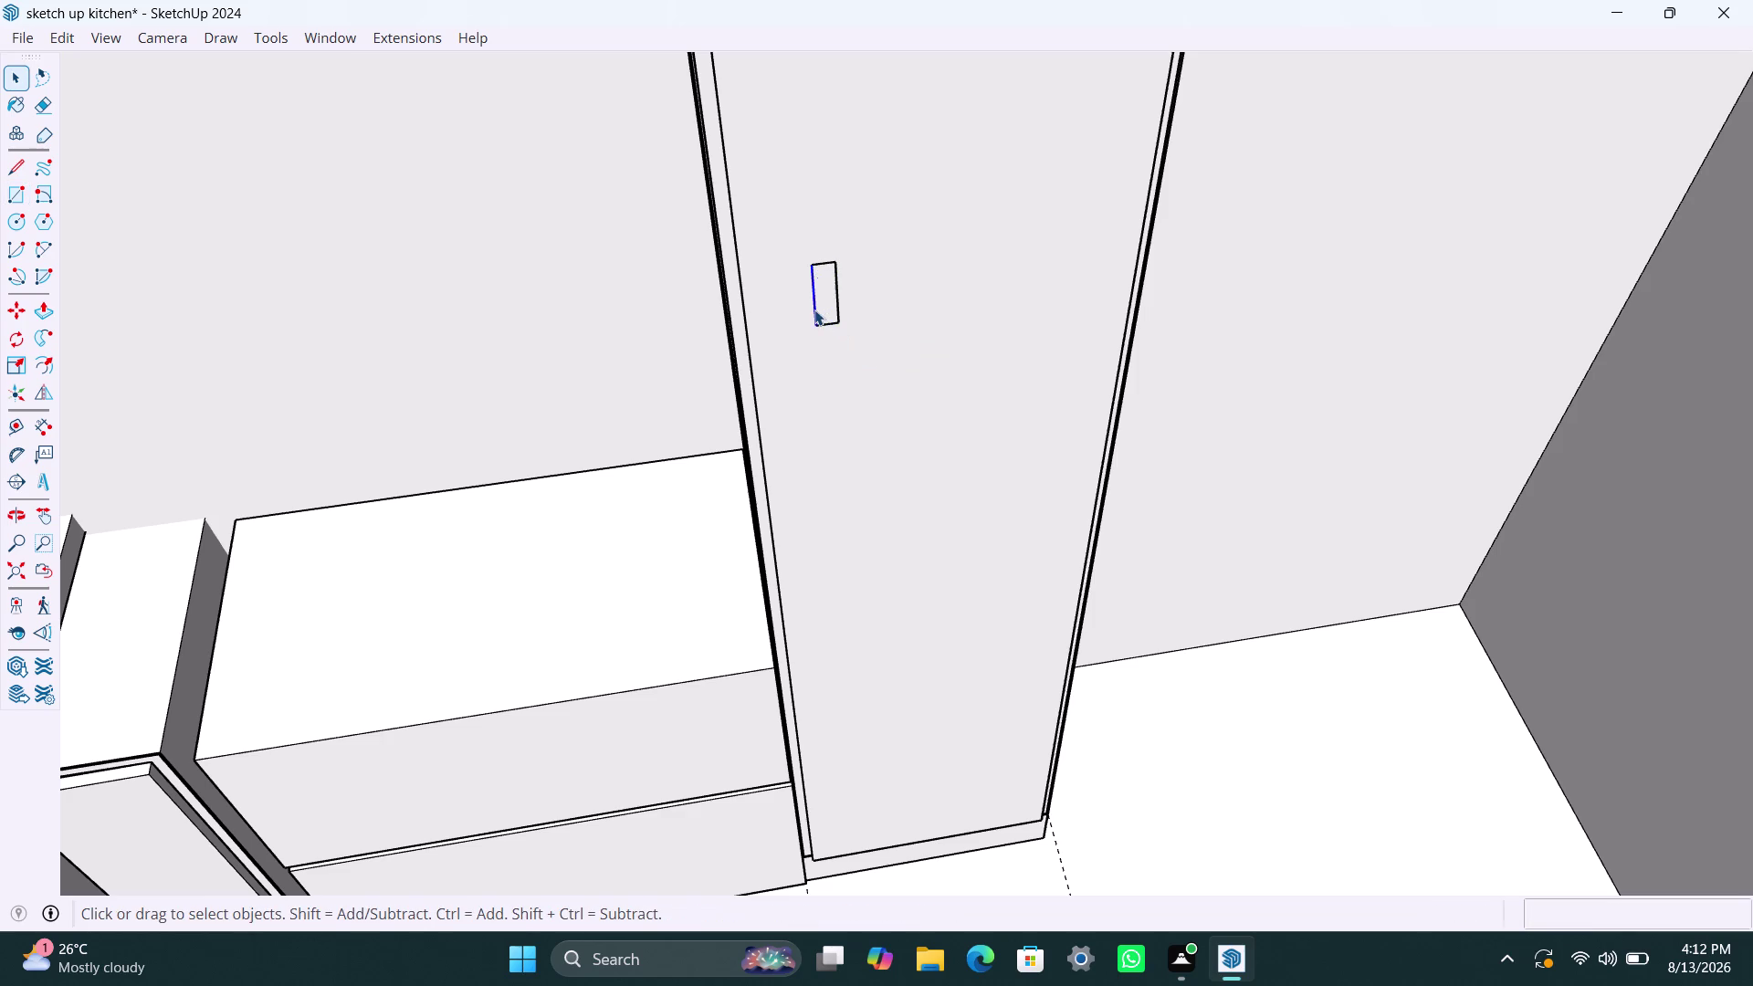
double_click(820, 301)
right_click(821, 301)
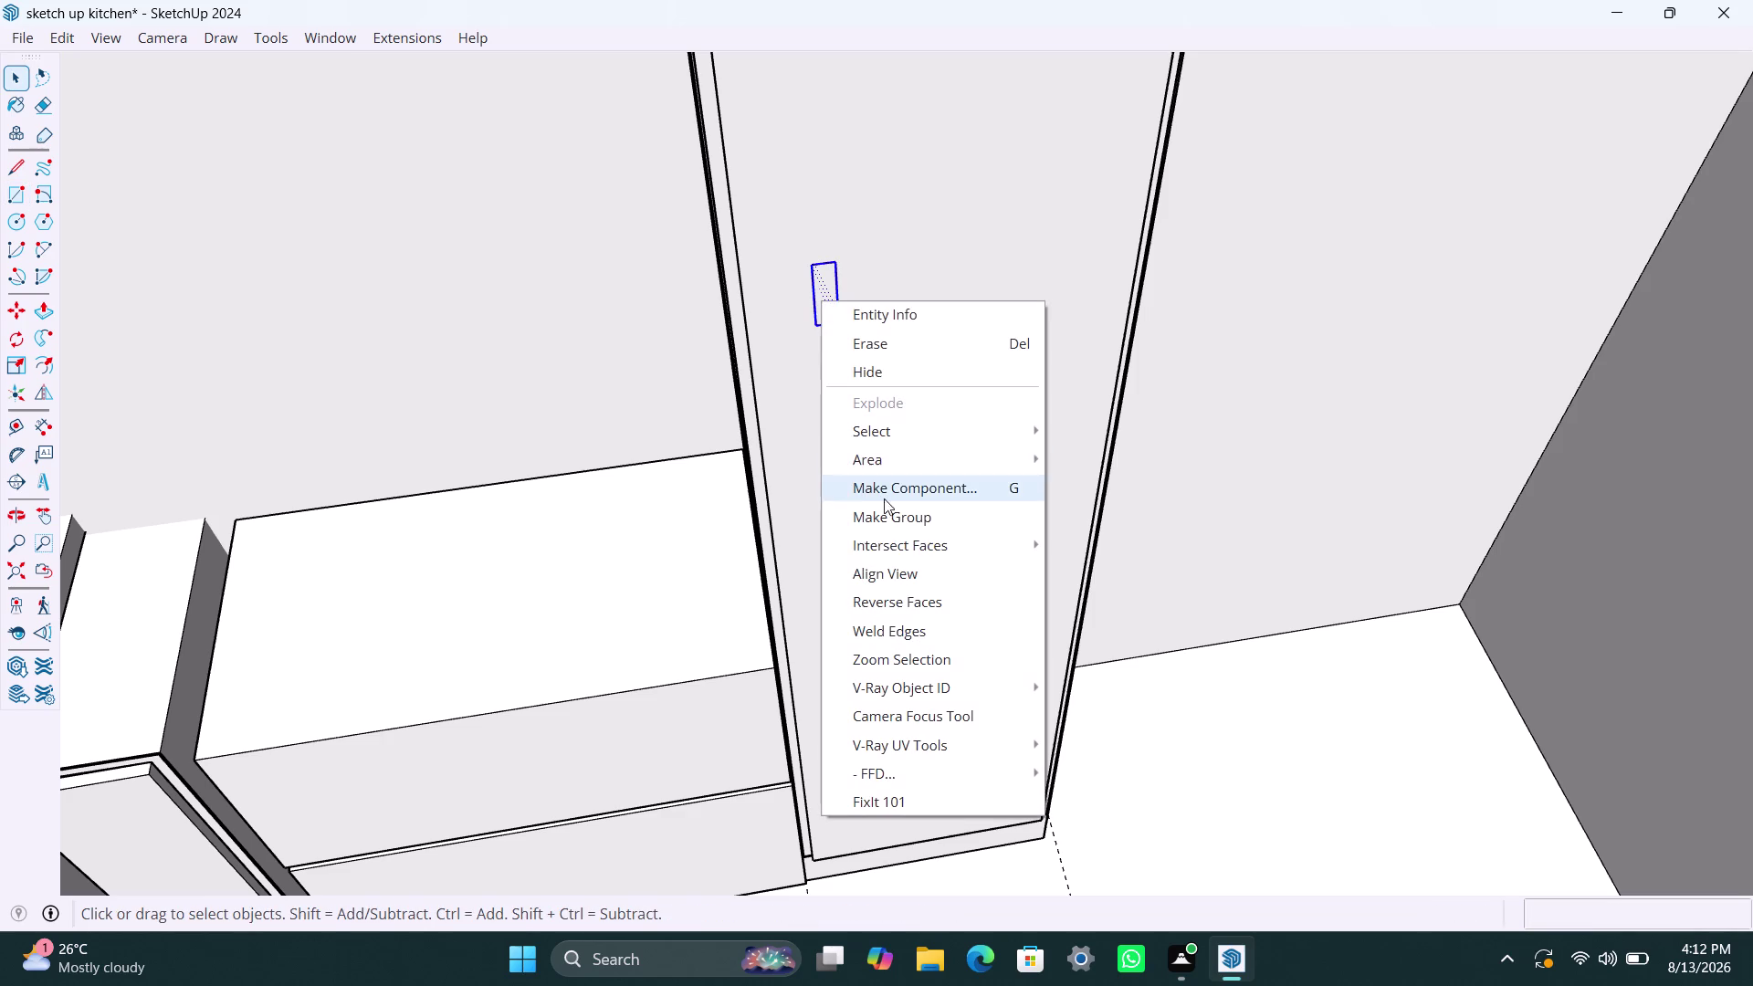
click(887, 504)
Edit the handle group and delete the rectangle inside it.
double_click(823, 318)
right_click(823, 318)
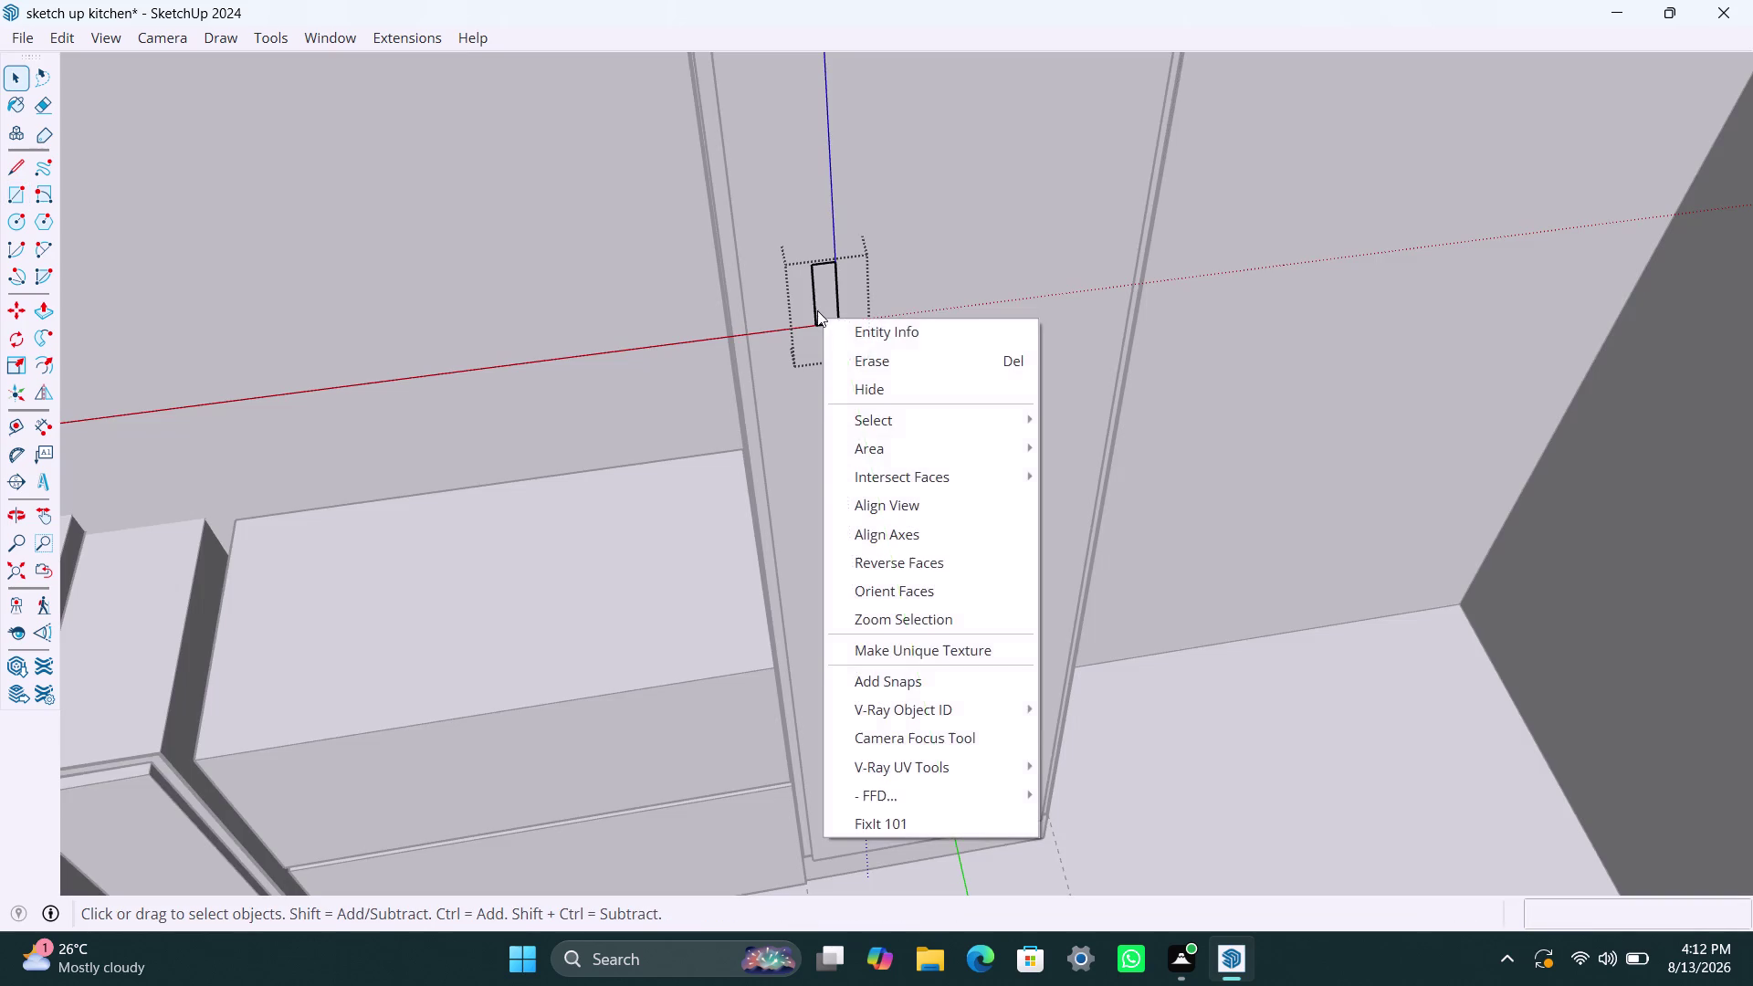
double_click(814, 302)
double_click(822, 292)
right_click(822, 292)
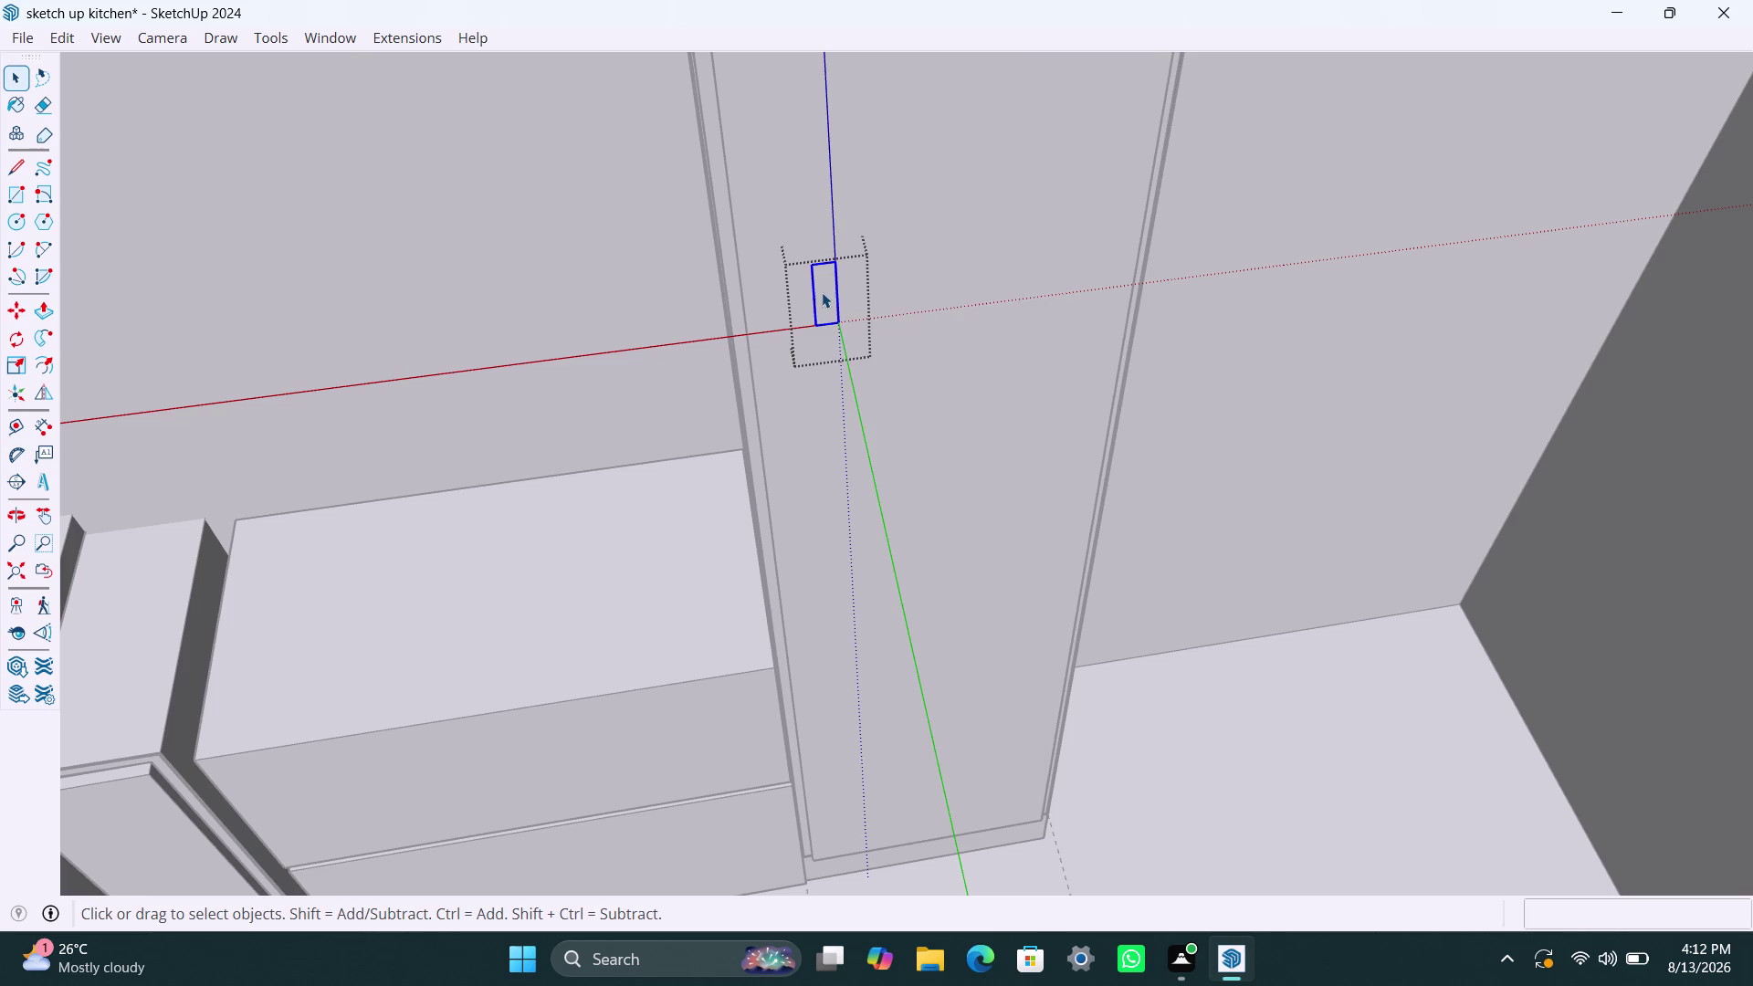
click(889, 496)
click(830, 299)
key(Escape)
key(Escape)
key(Escape)
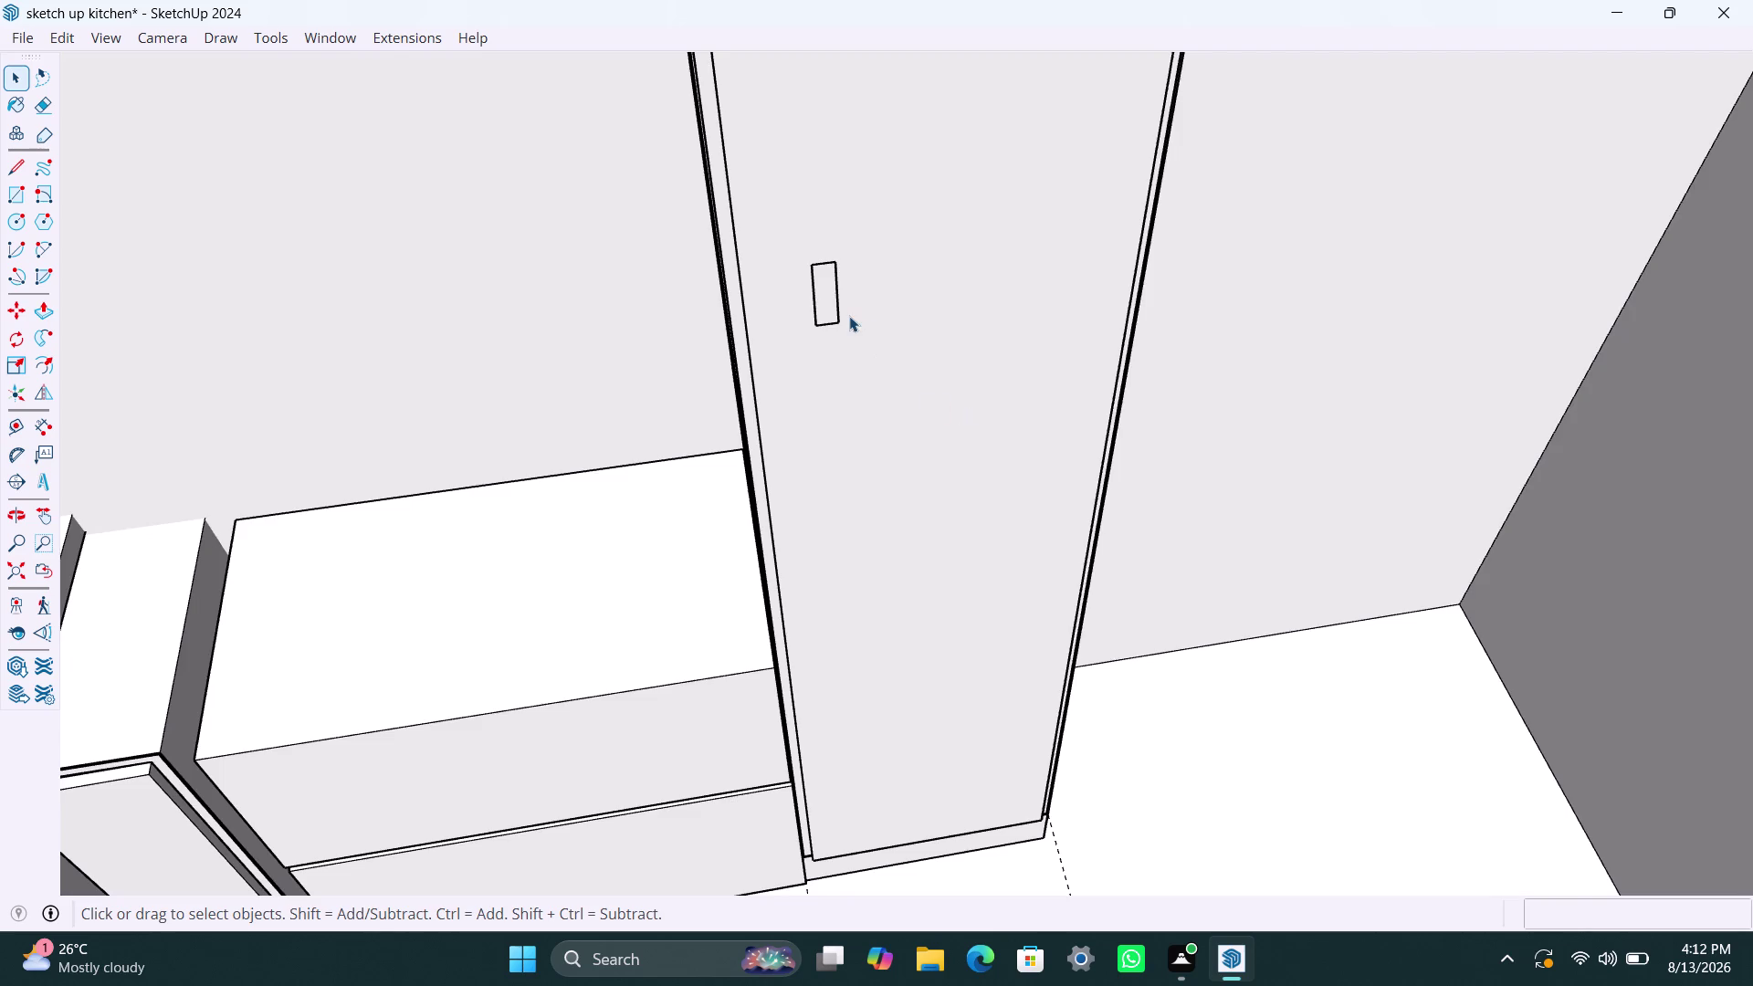
Reselect the handle rectangle and undo the last five changes.
scroll(down, 3)
scroll(down, 3)
middle_drag(865, 358, 818, 336)
scroll(down, 3)
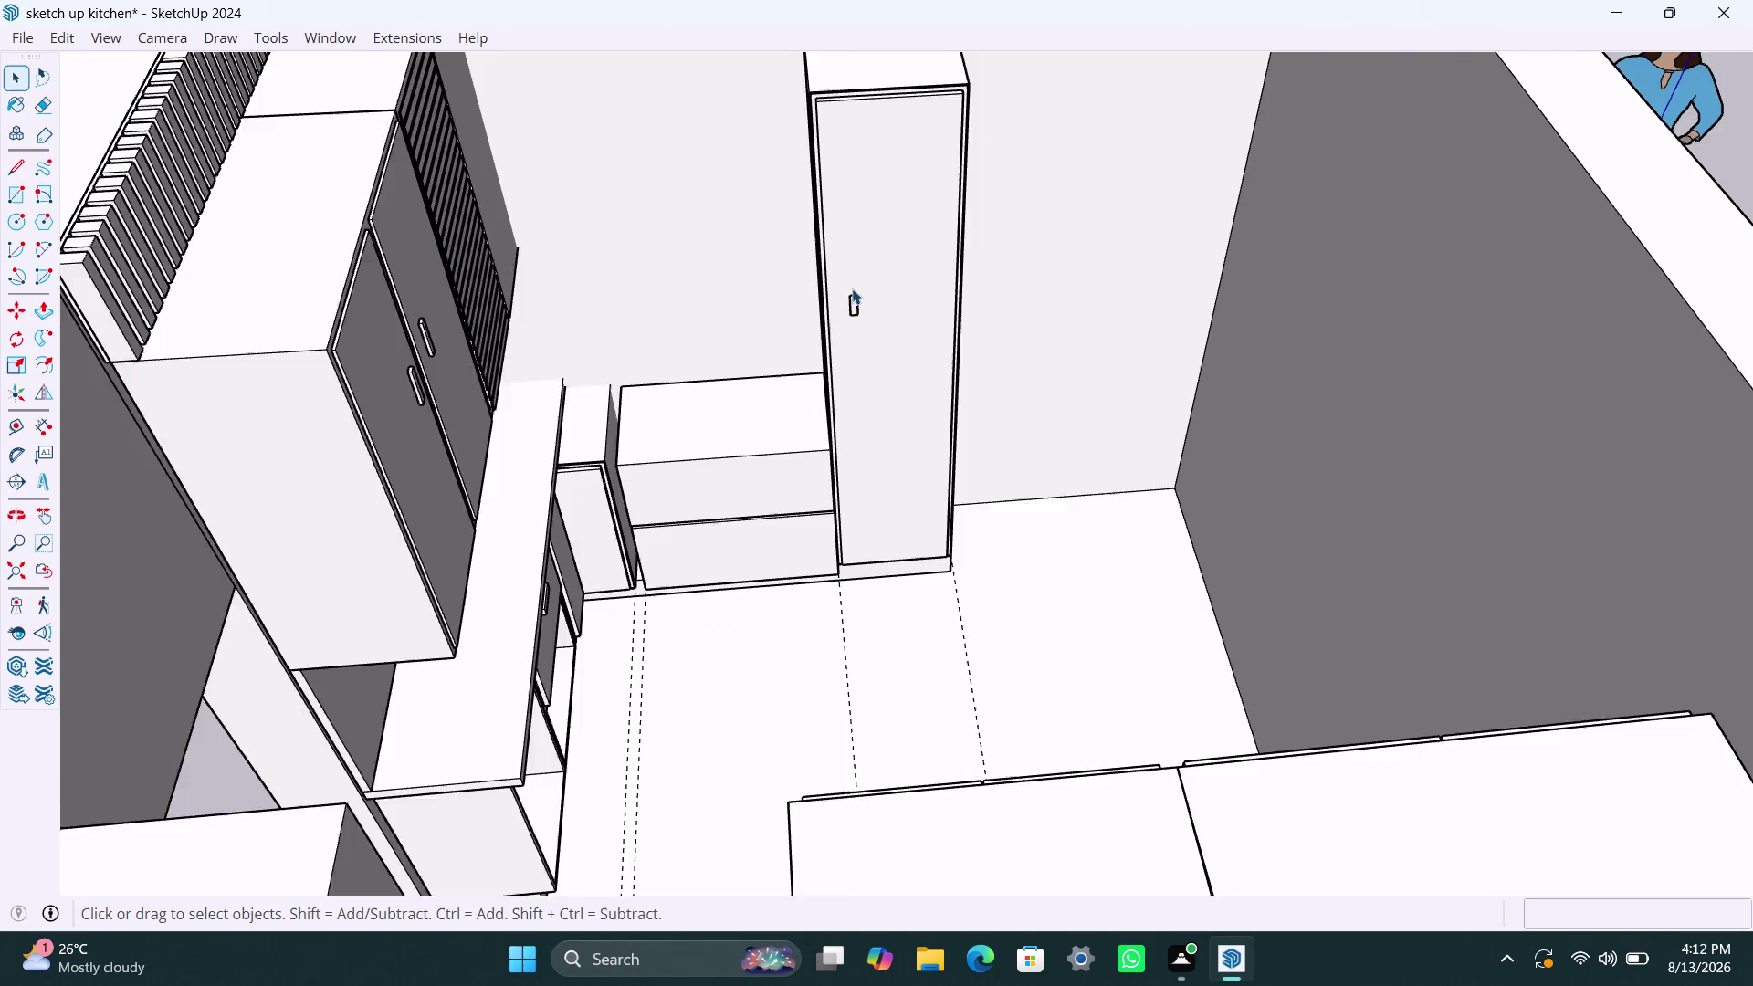
scroll(up, 3)
scroll(up, 3)
scroll(up, 3)
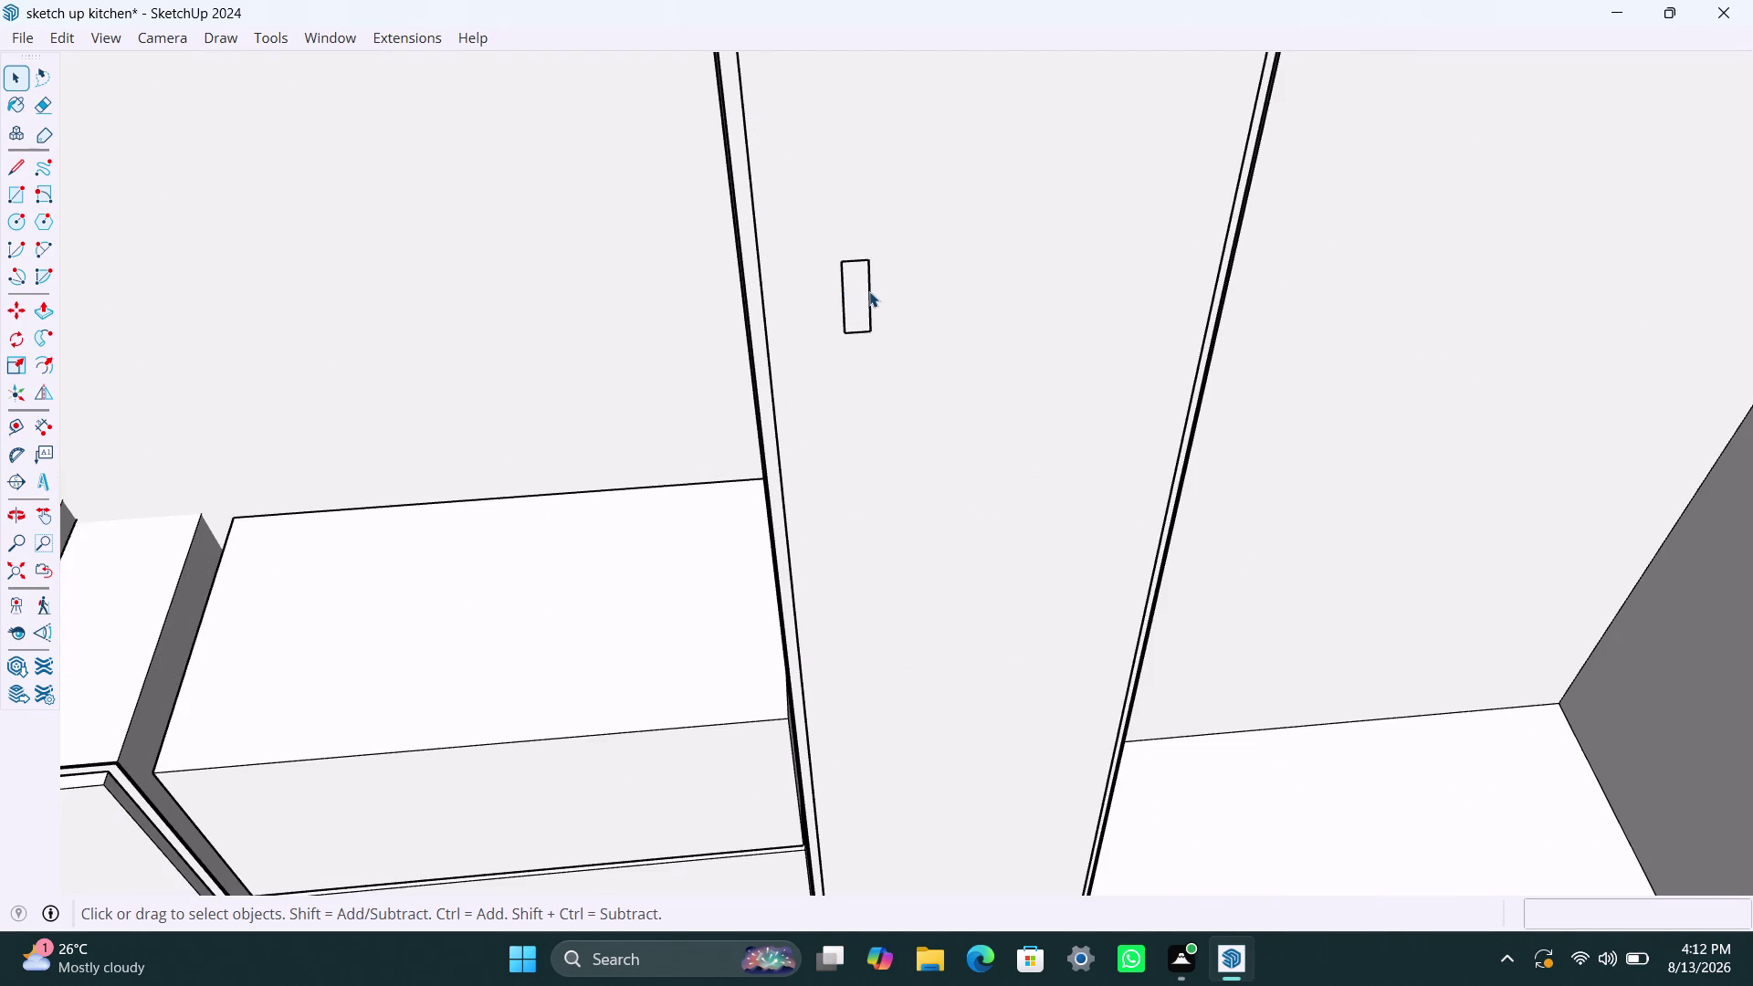
click(869, 291)
scroll(up, 3)
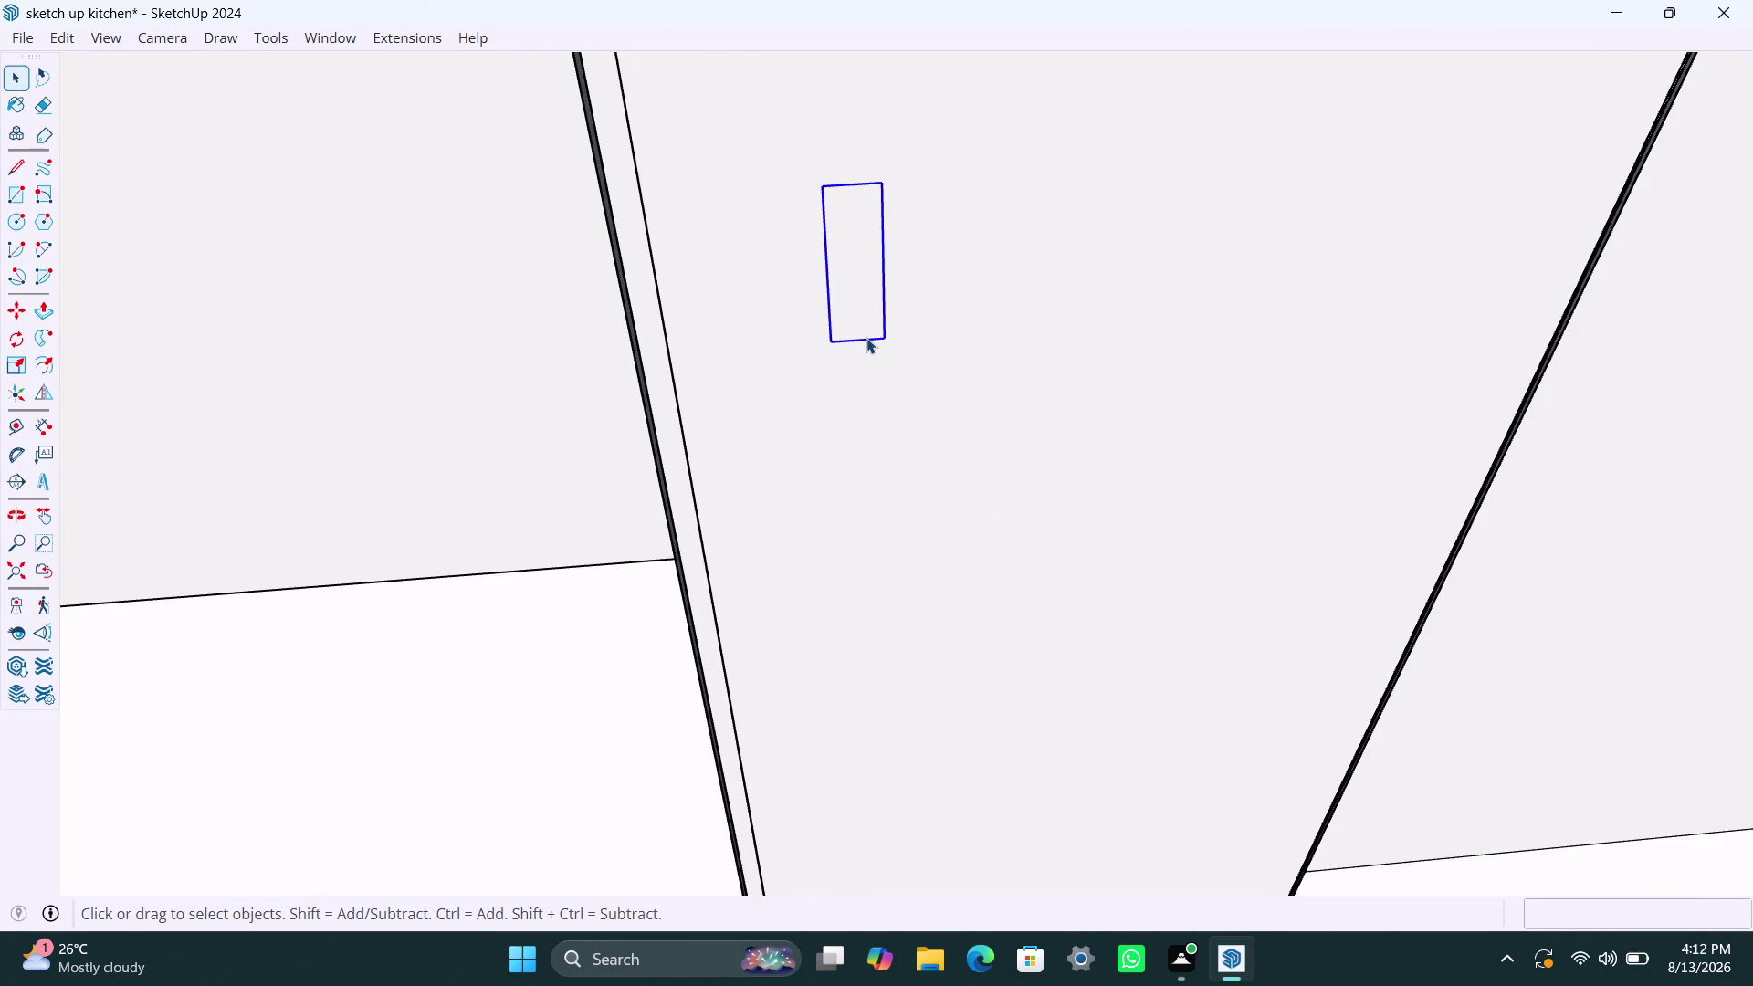
key(ctrl+z)
key(ctrl+z)
key(ctrl+z)
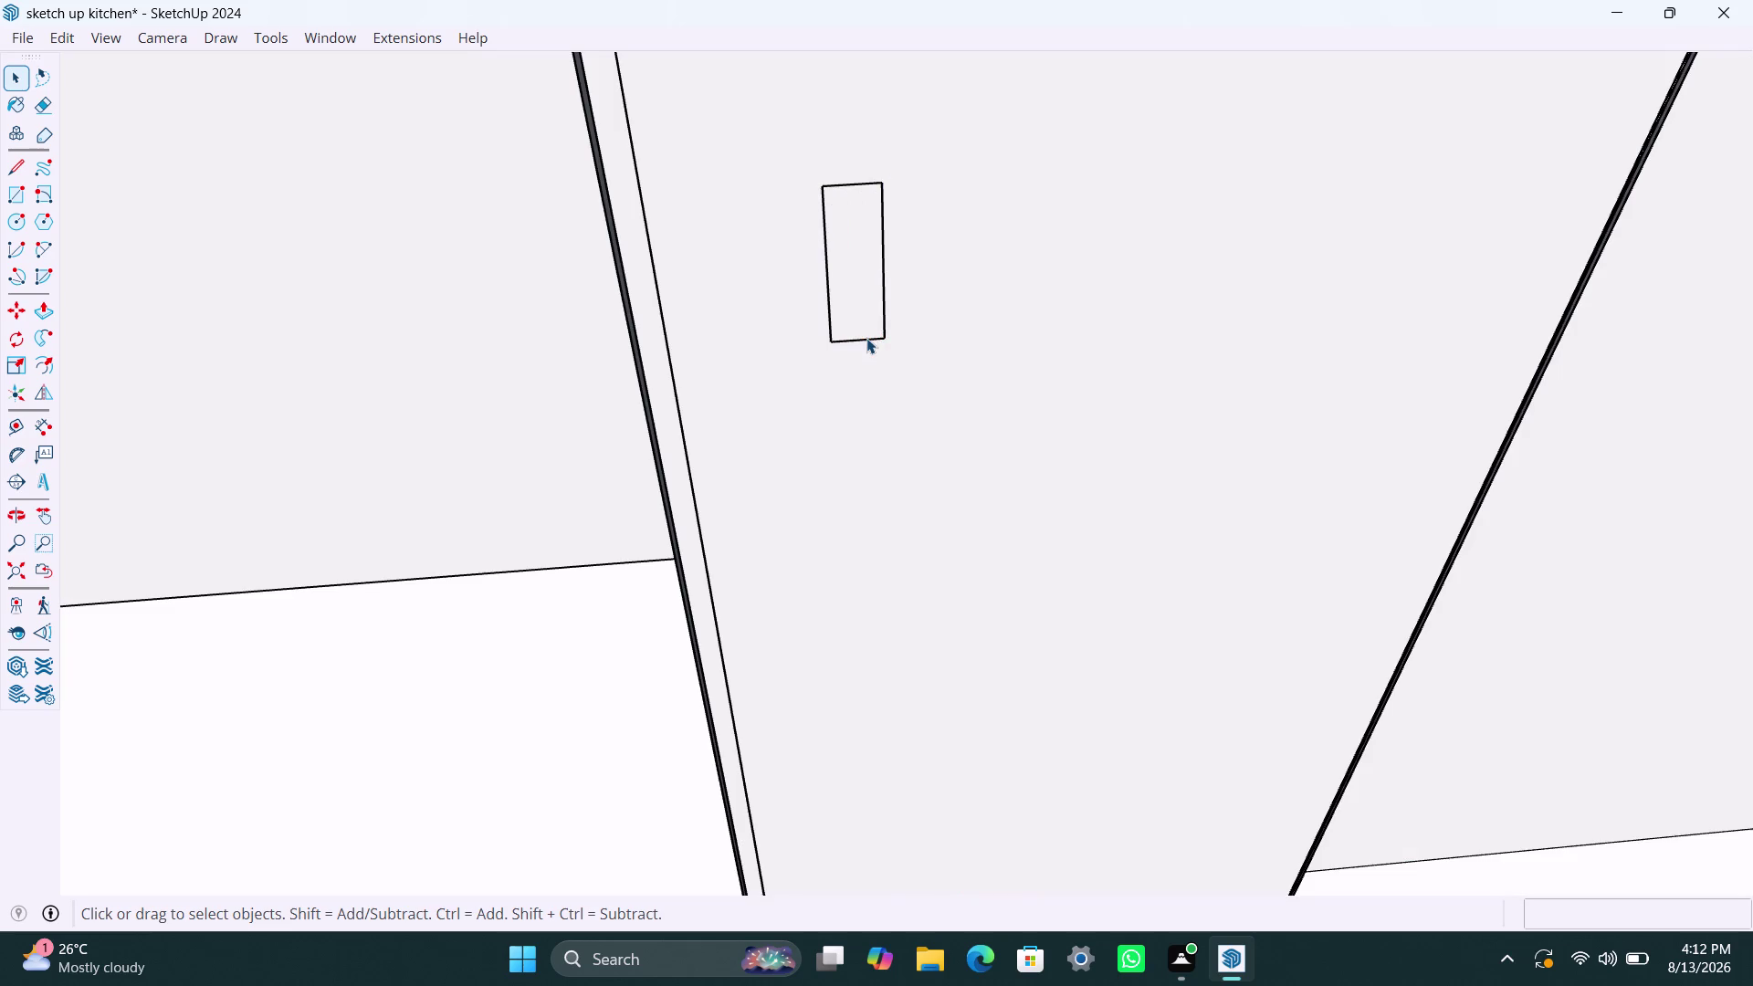
key(ctrl+z)
key(ctrl+z)
scroll(down, 3)
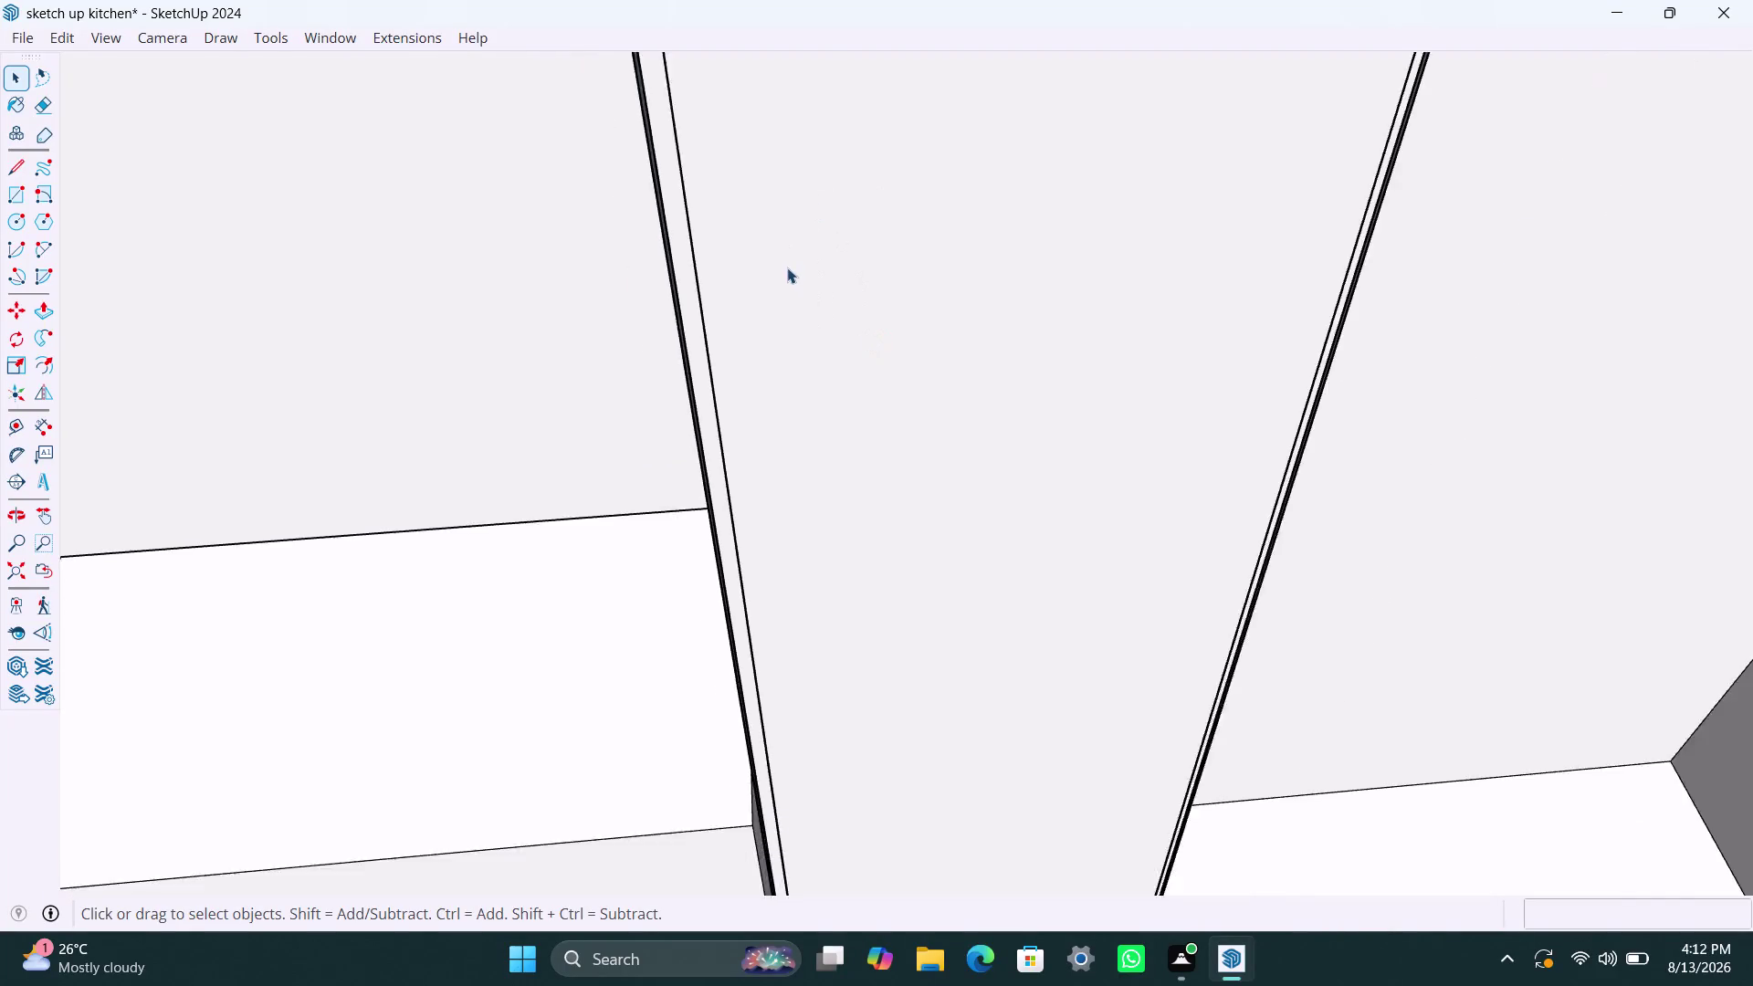
scroll(down, 3)
Draw a thin handle rectangle on the tall cabinet door and group it.
key(r)
click(786, 236)
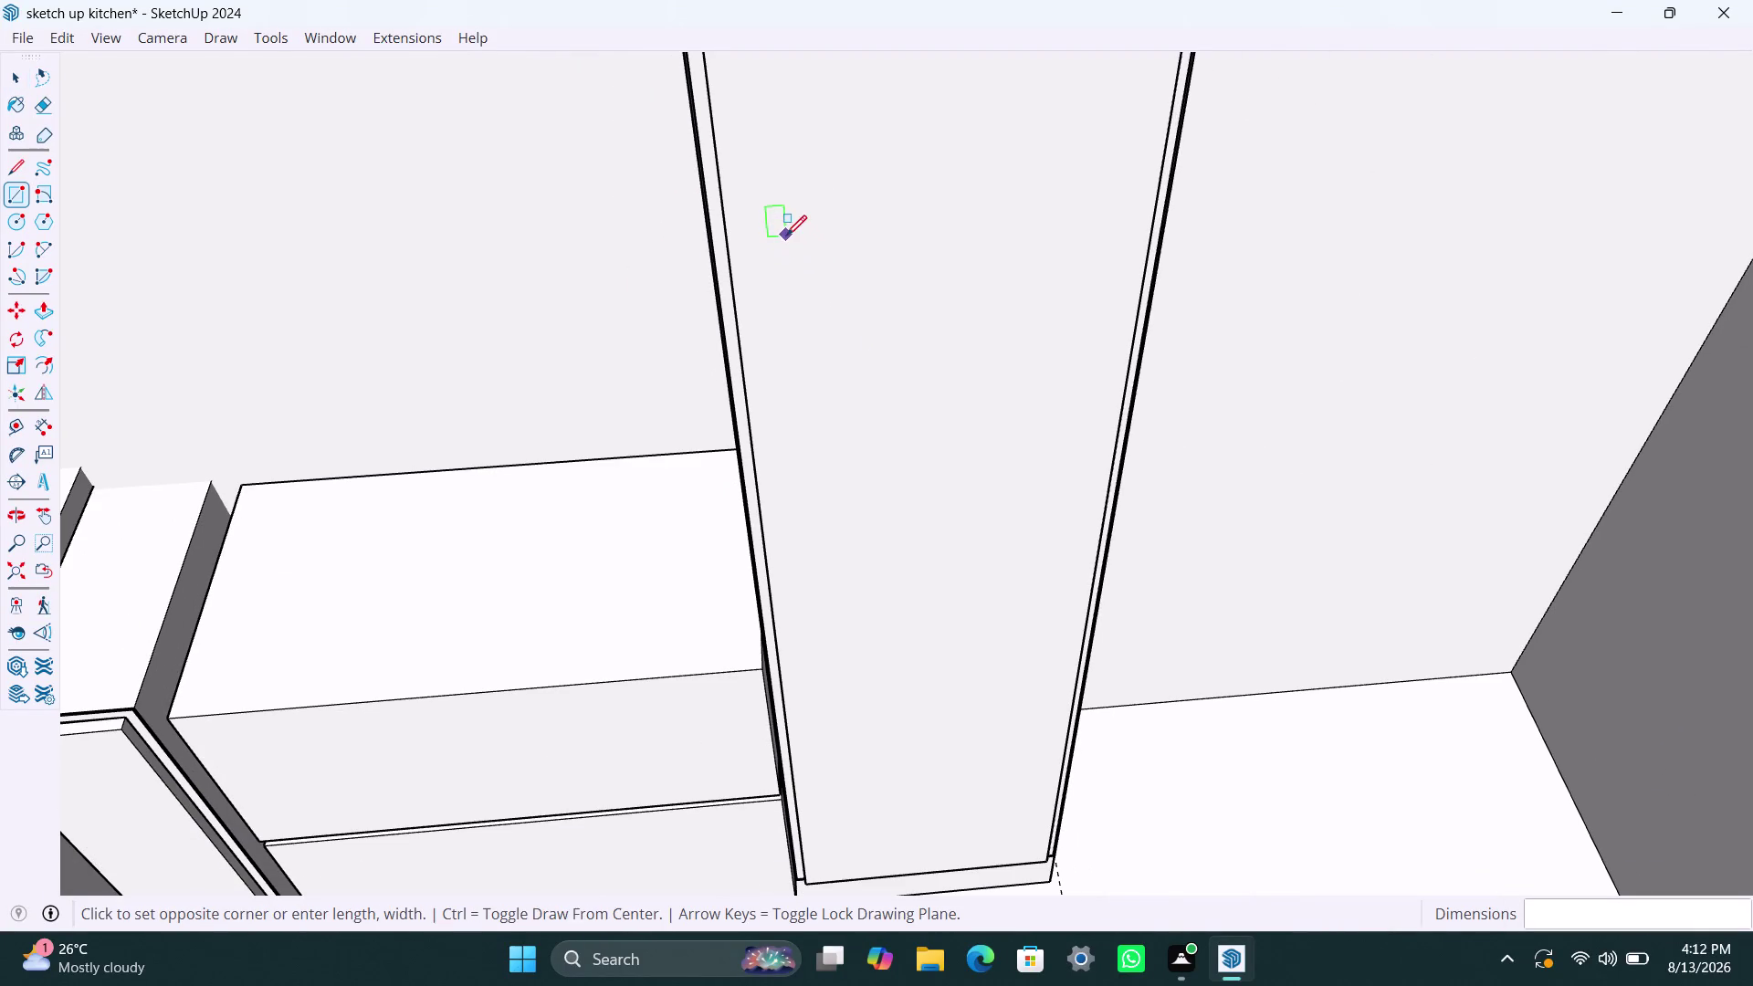
click(792, 346)
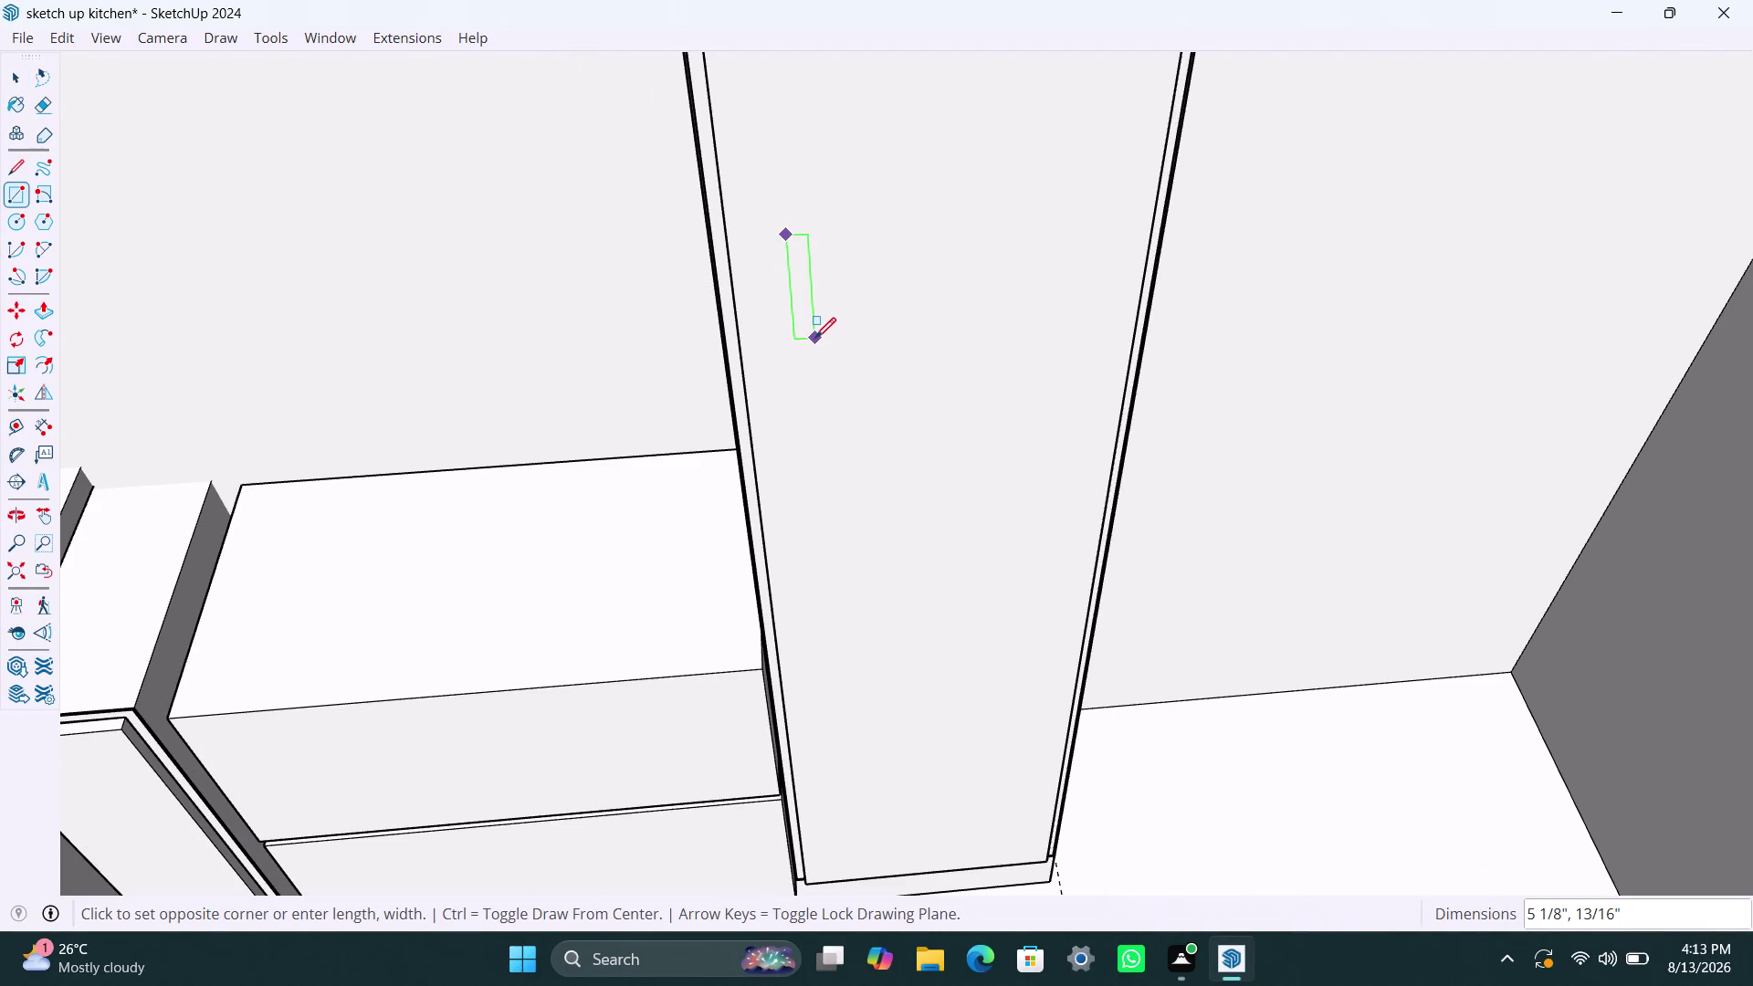
click(812, 335)
key(space)
double_click(793, 241)
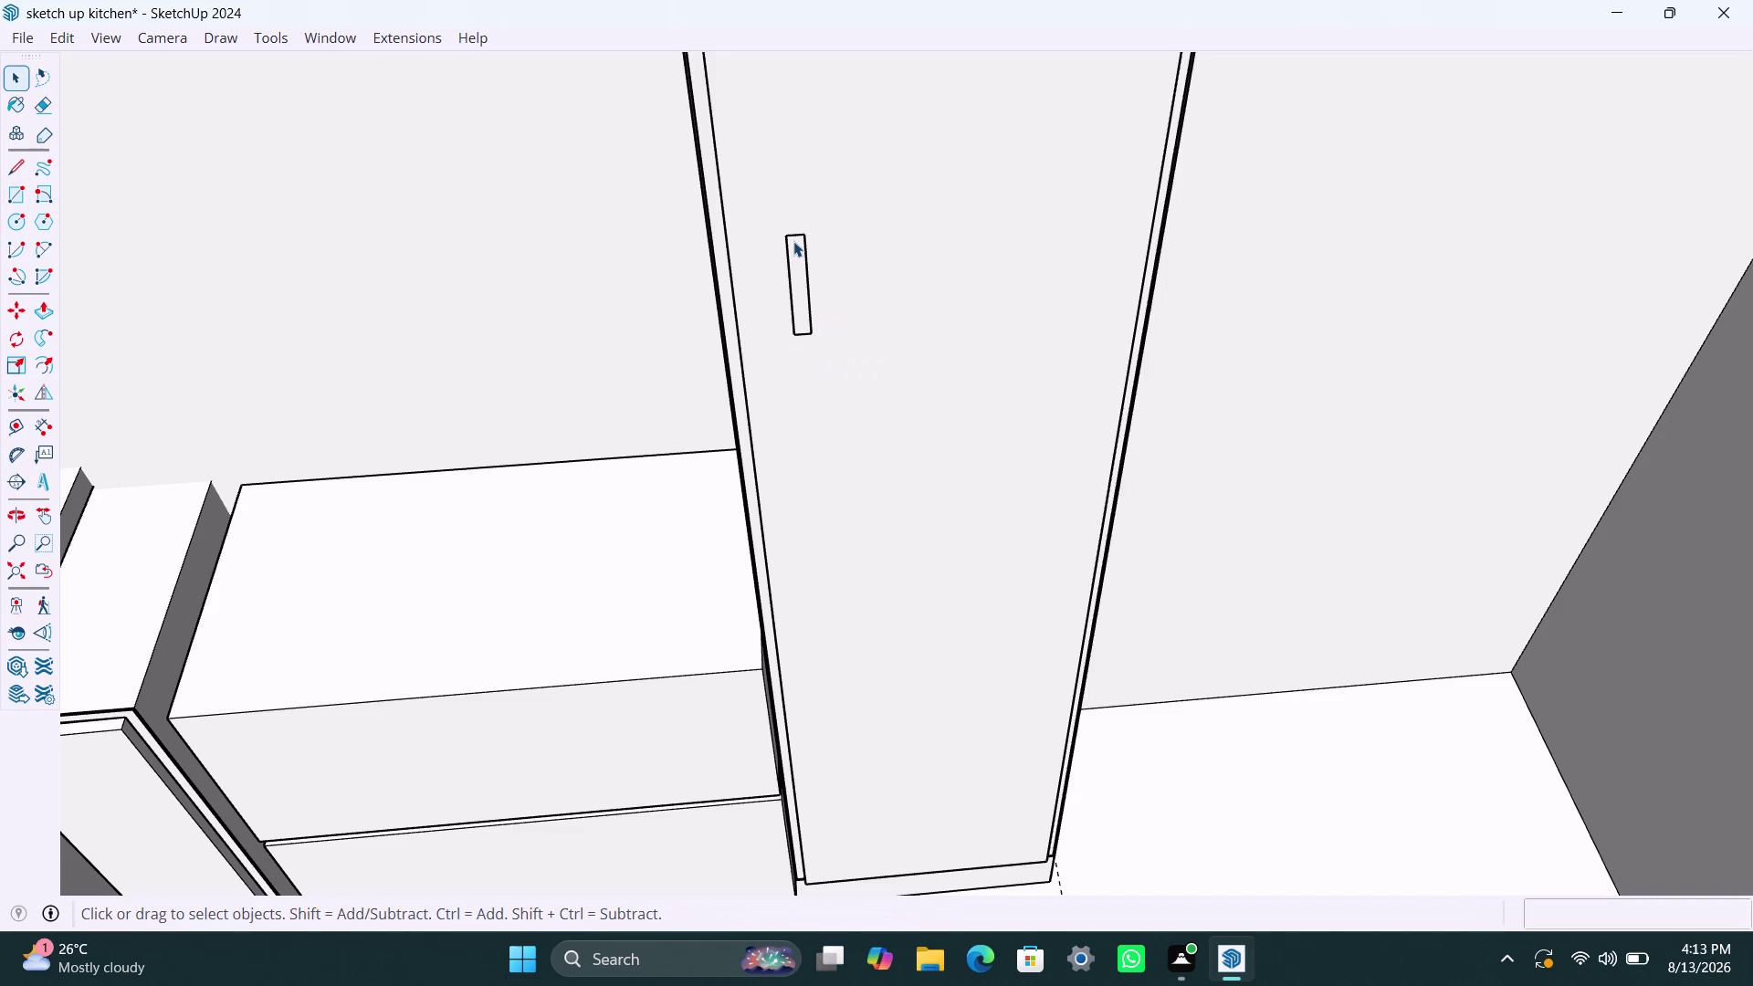
right_click(793, 241)
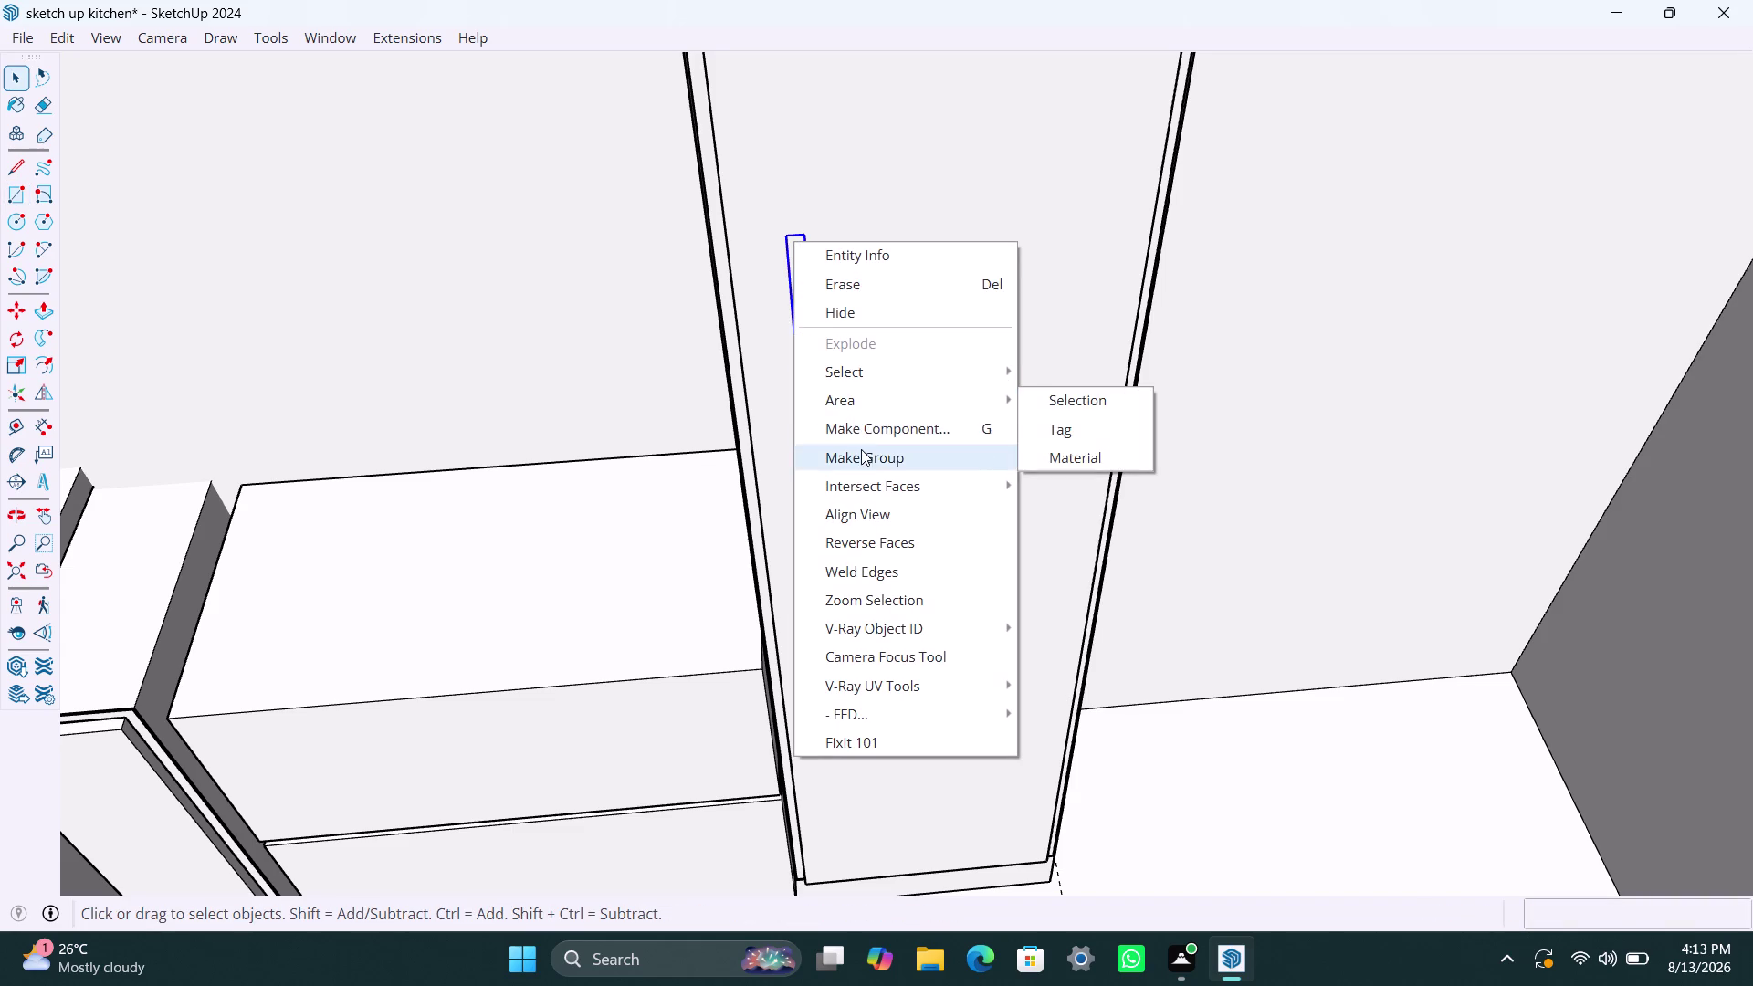
click(862, 455)
Inside the group, pull the handle out 7/16 inch, then clear the selection.
double_click(804, 290)
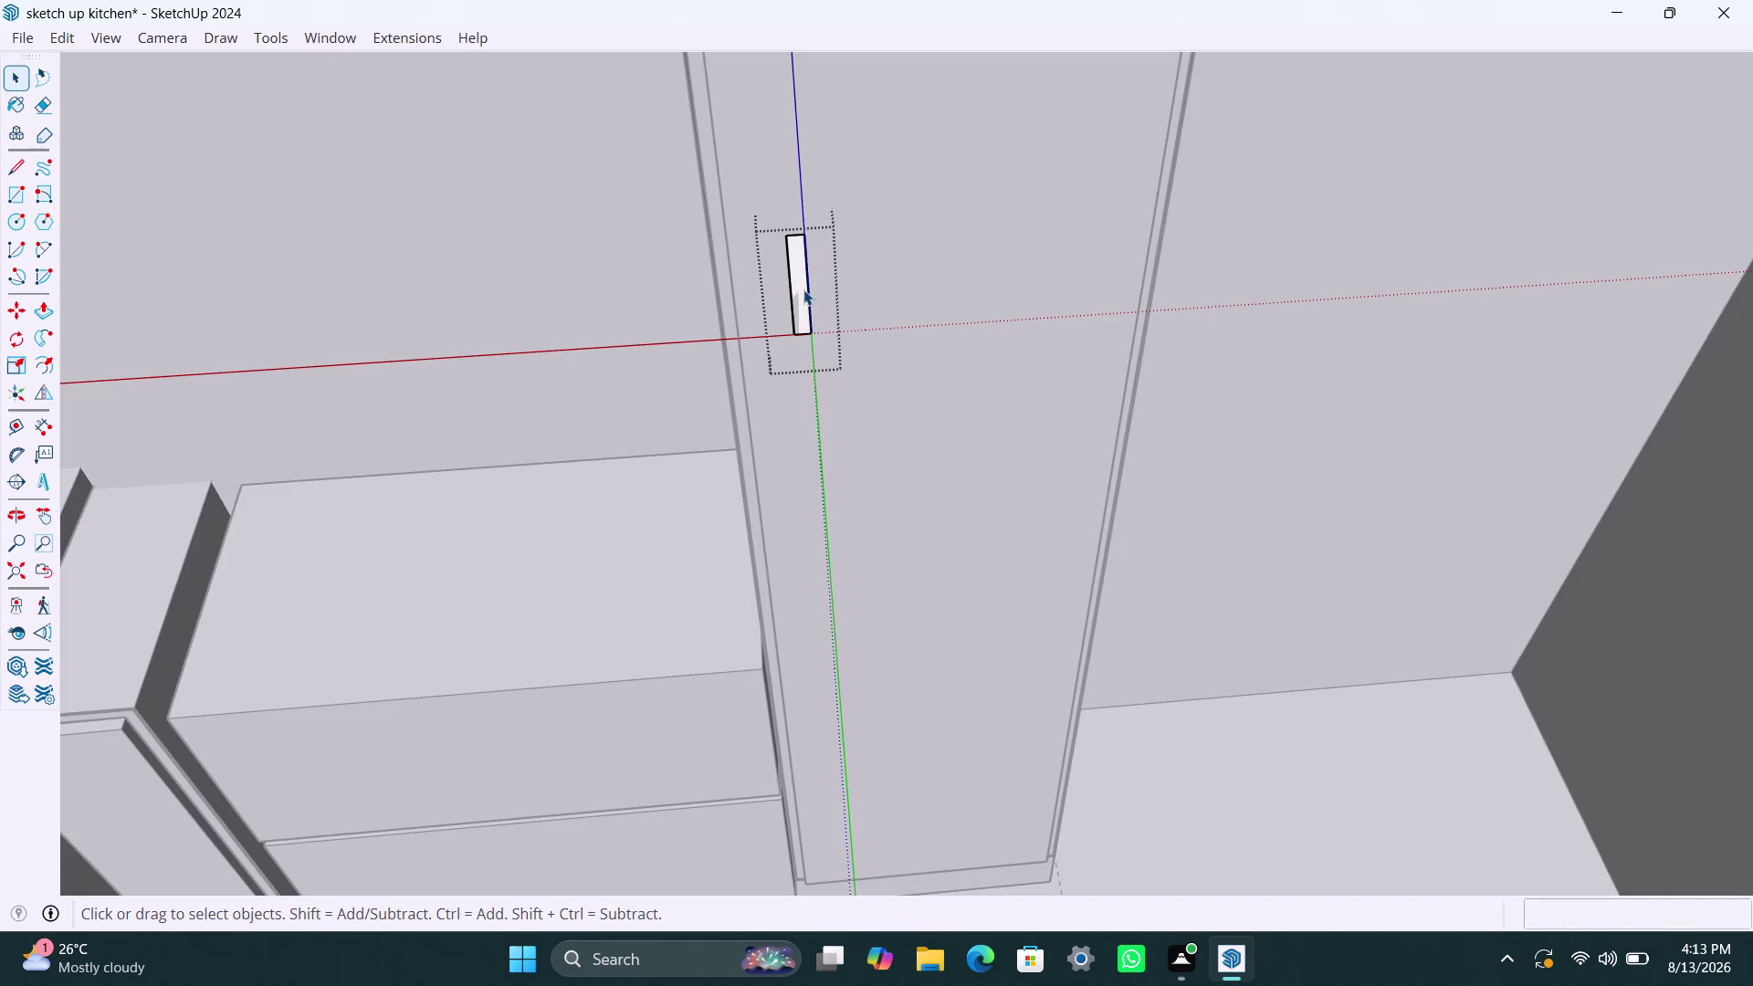
key(p)
click(802, 289)
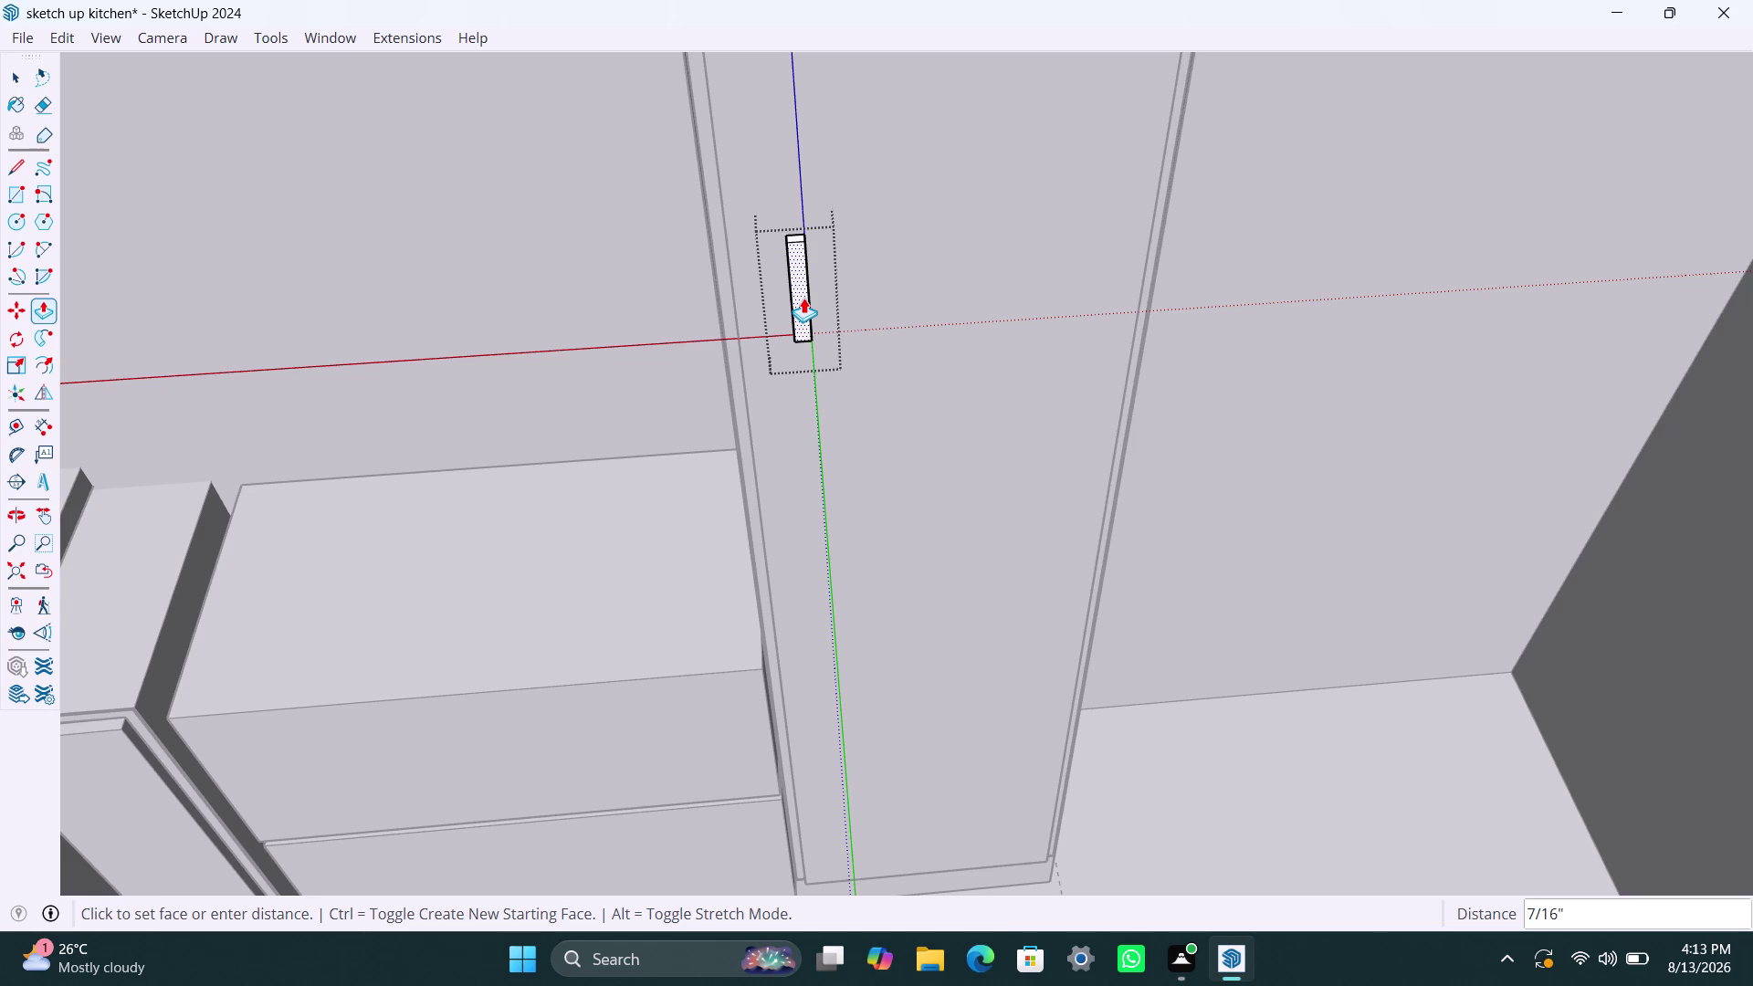
click(803, 297)
key(space)
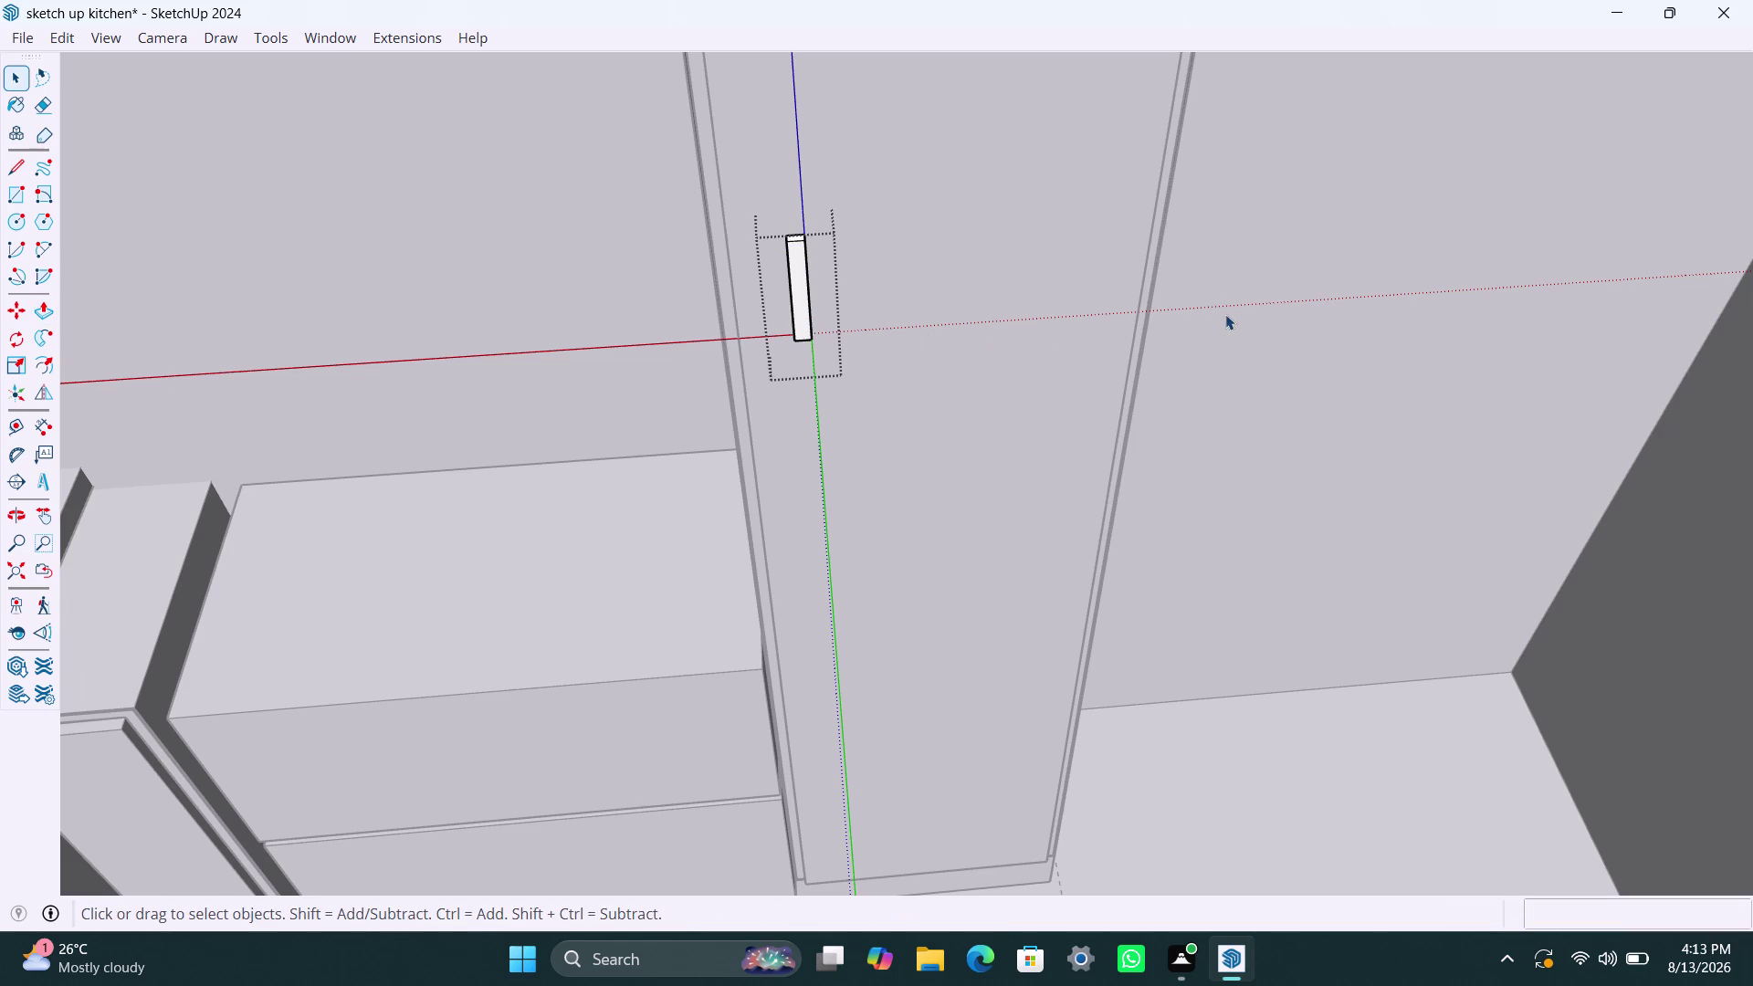
click(1236, 306)
scroll(down, 3)
scroll(down, 3)
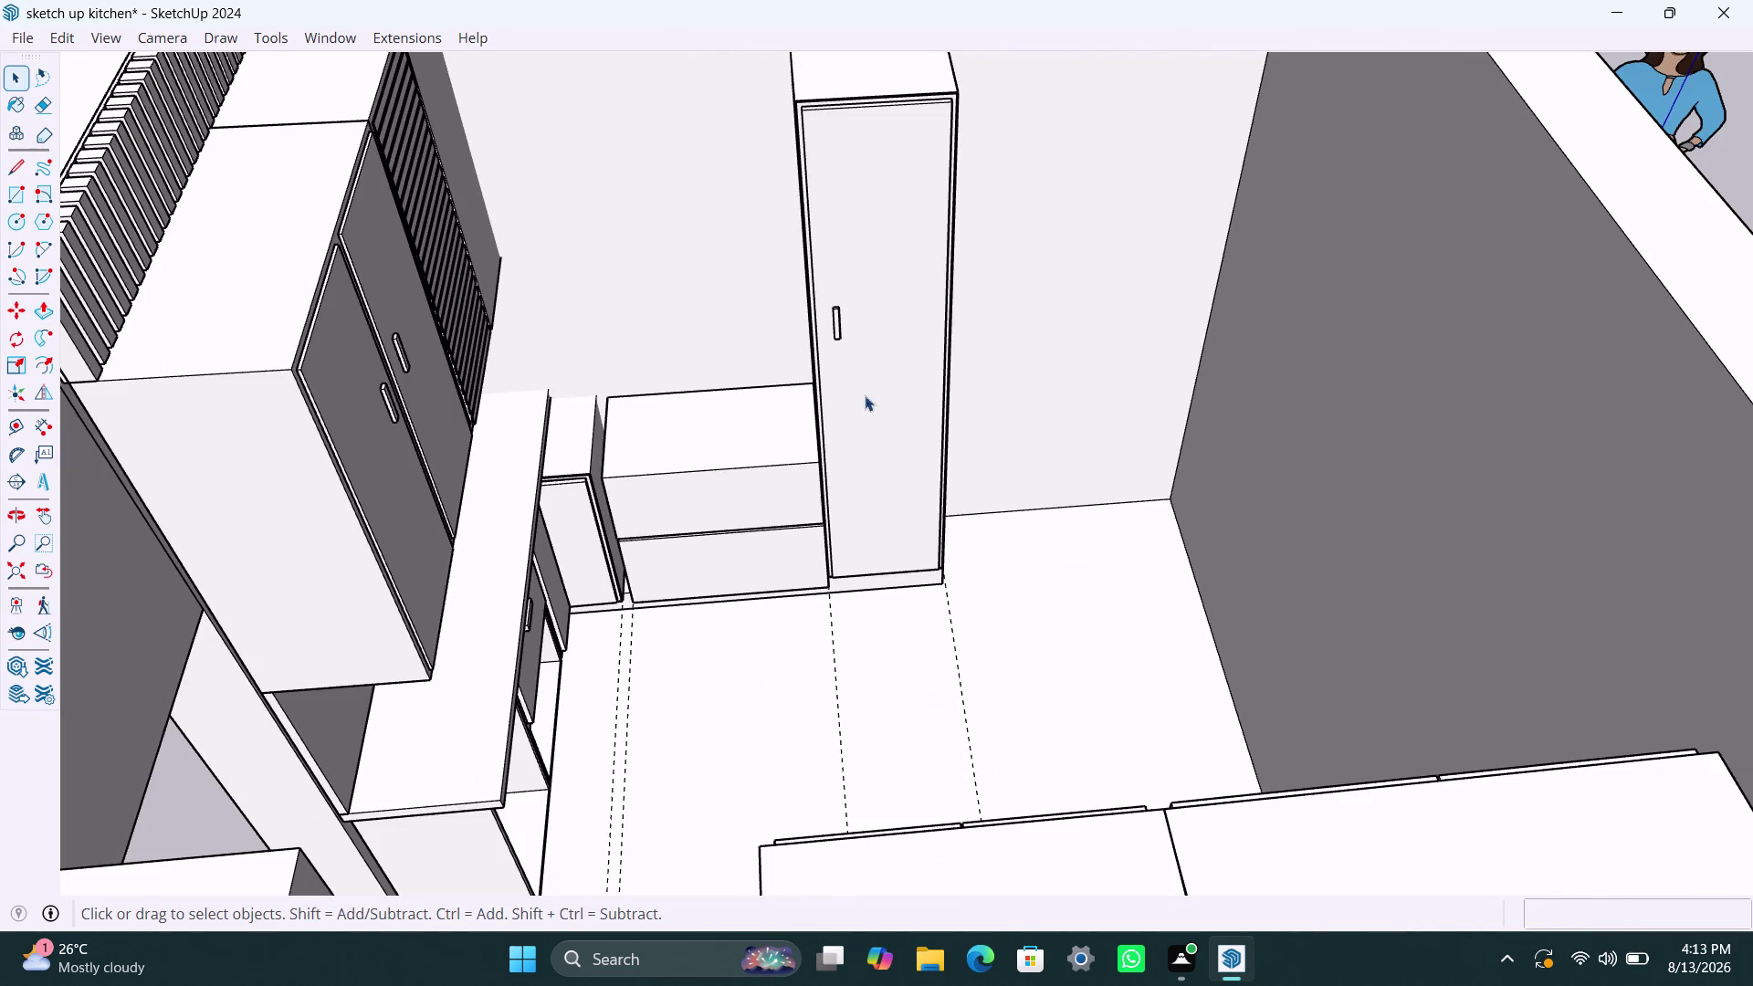
scroll(down, 3)
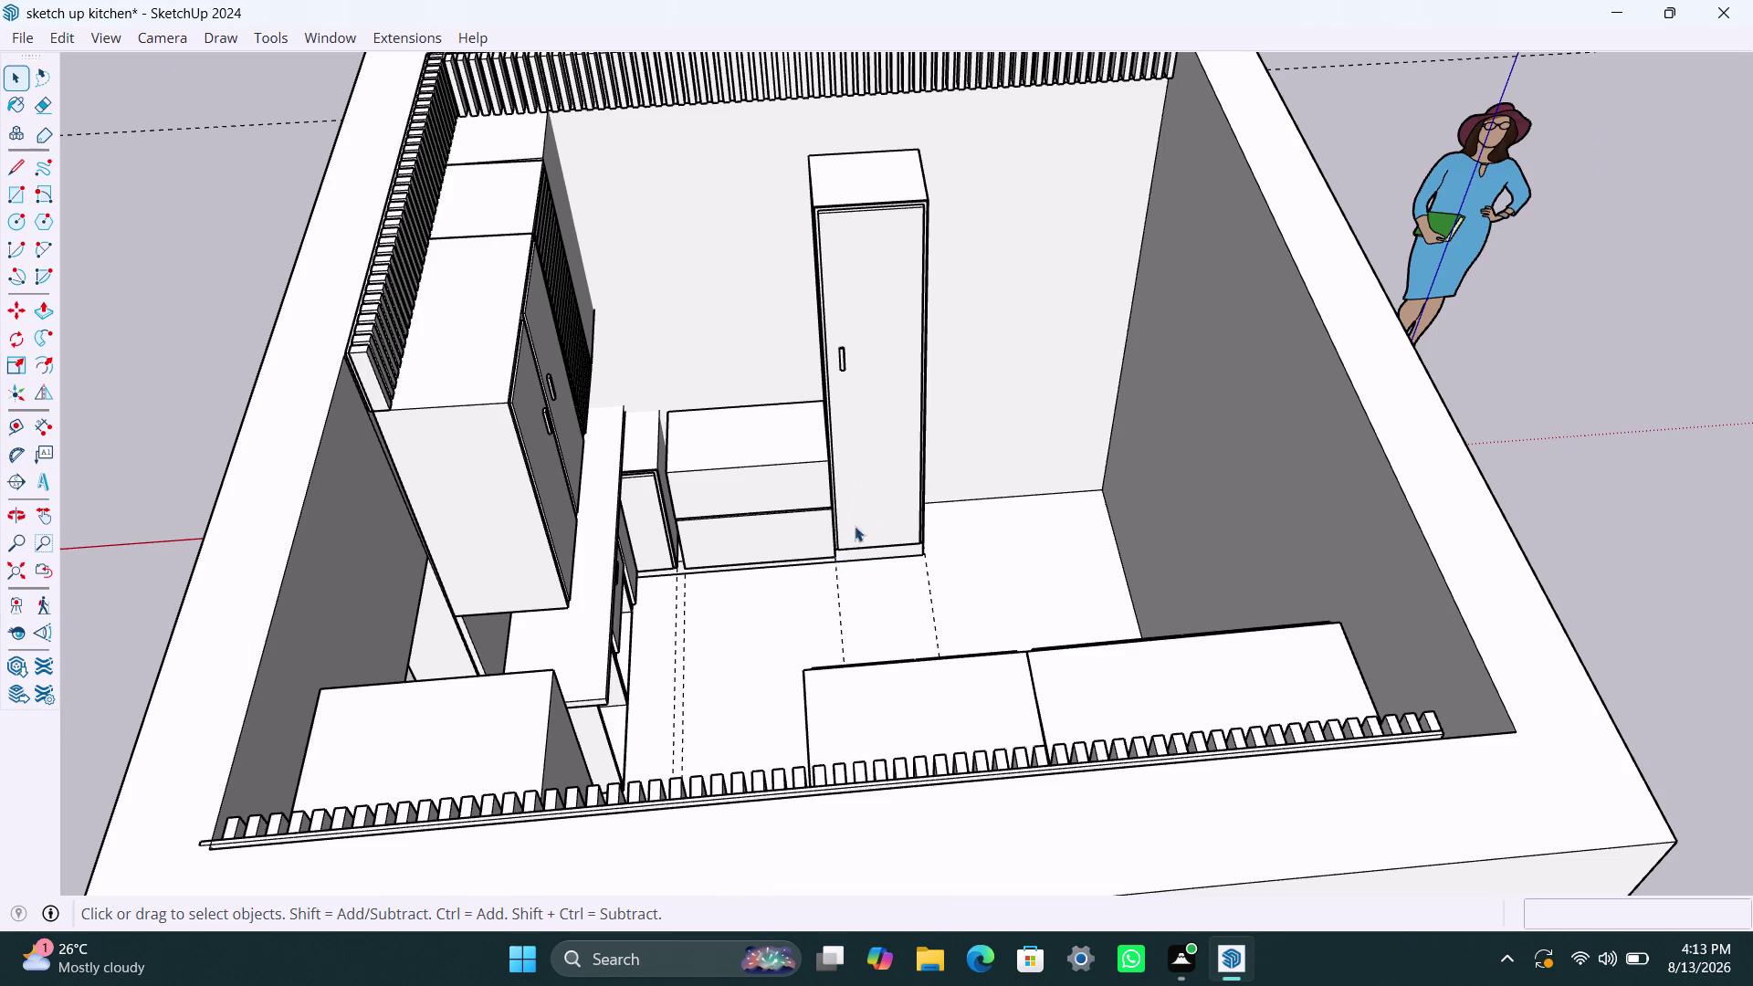
scroll(down, 3)
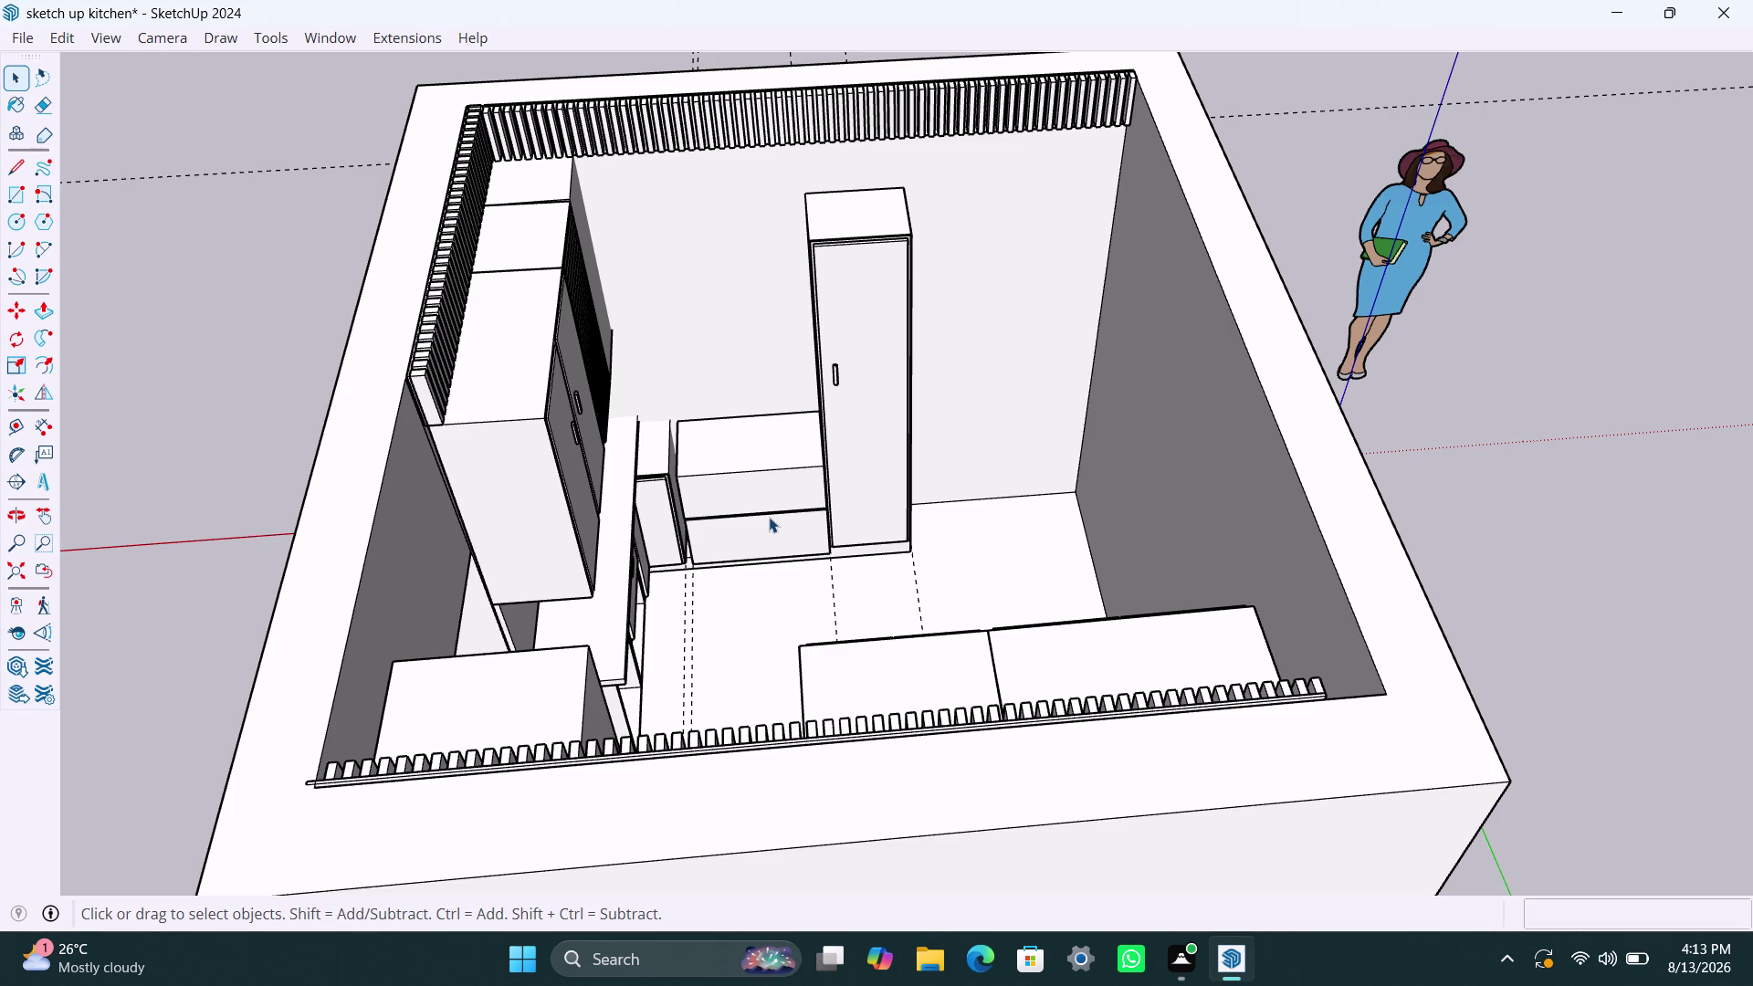
scroll(down, 3)
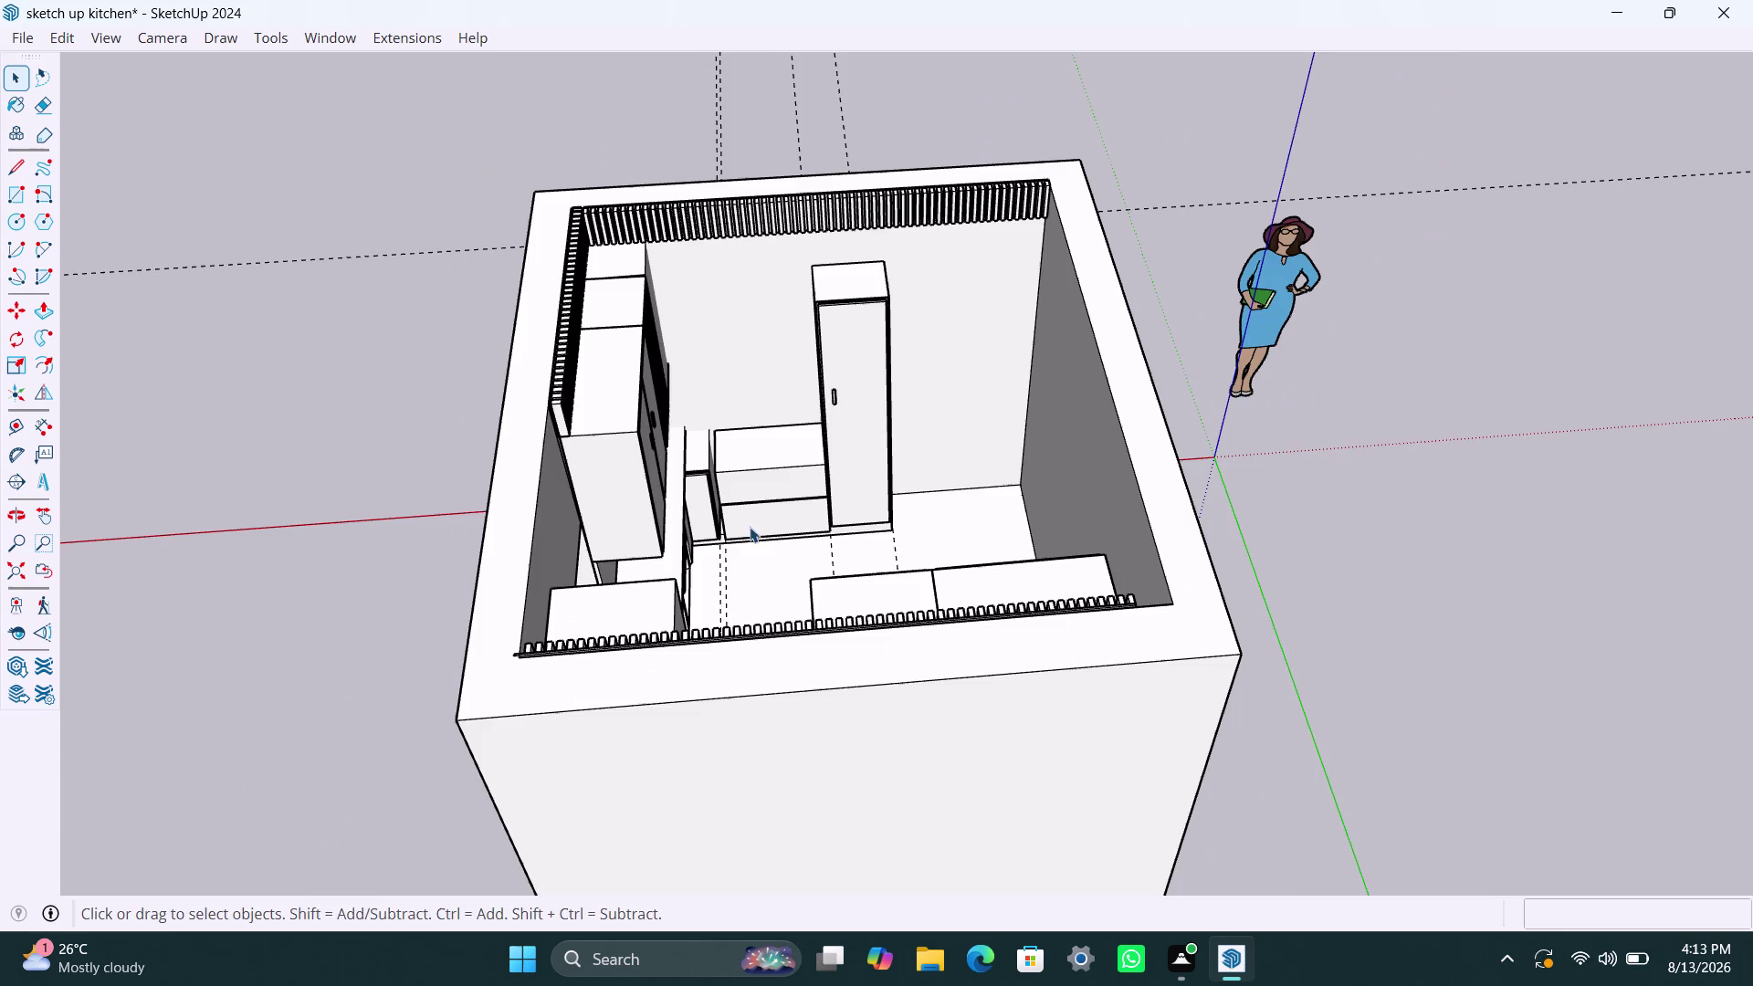
middle_drag(744, 535, 1205, 585)
middle_drag(739, 555, 773, 561)
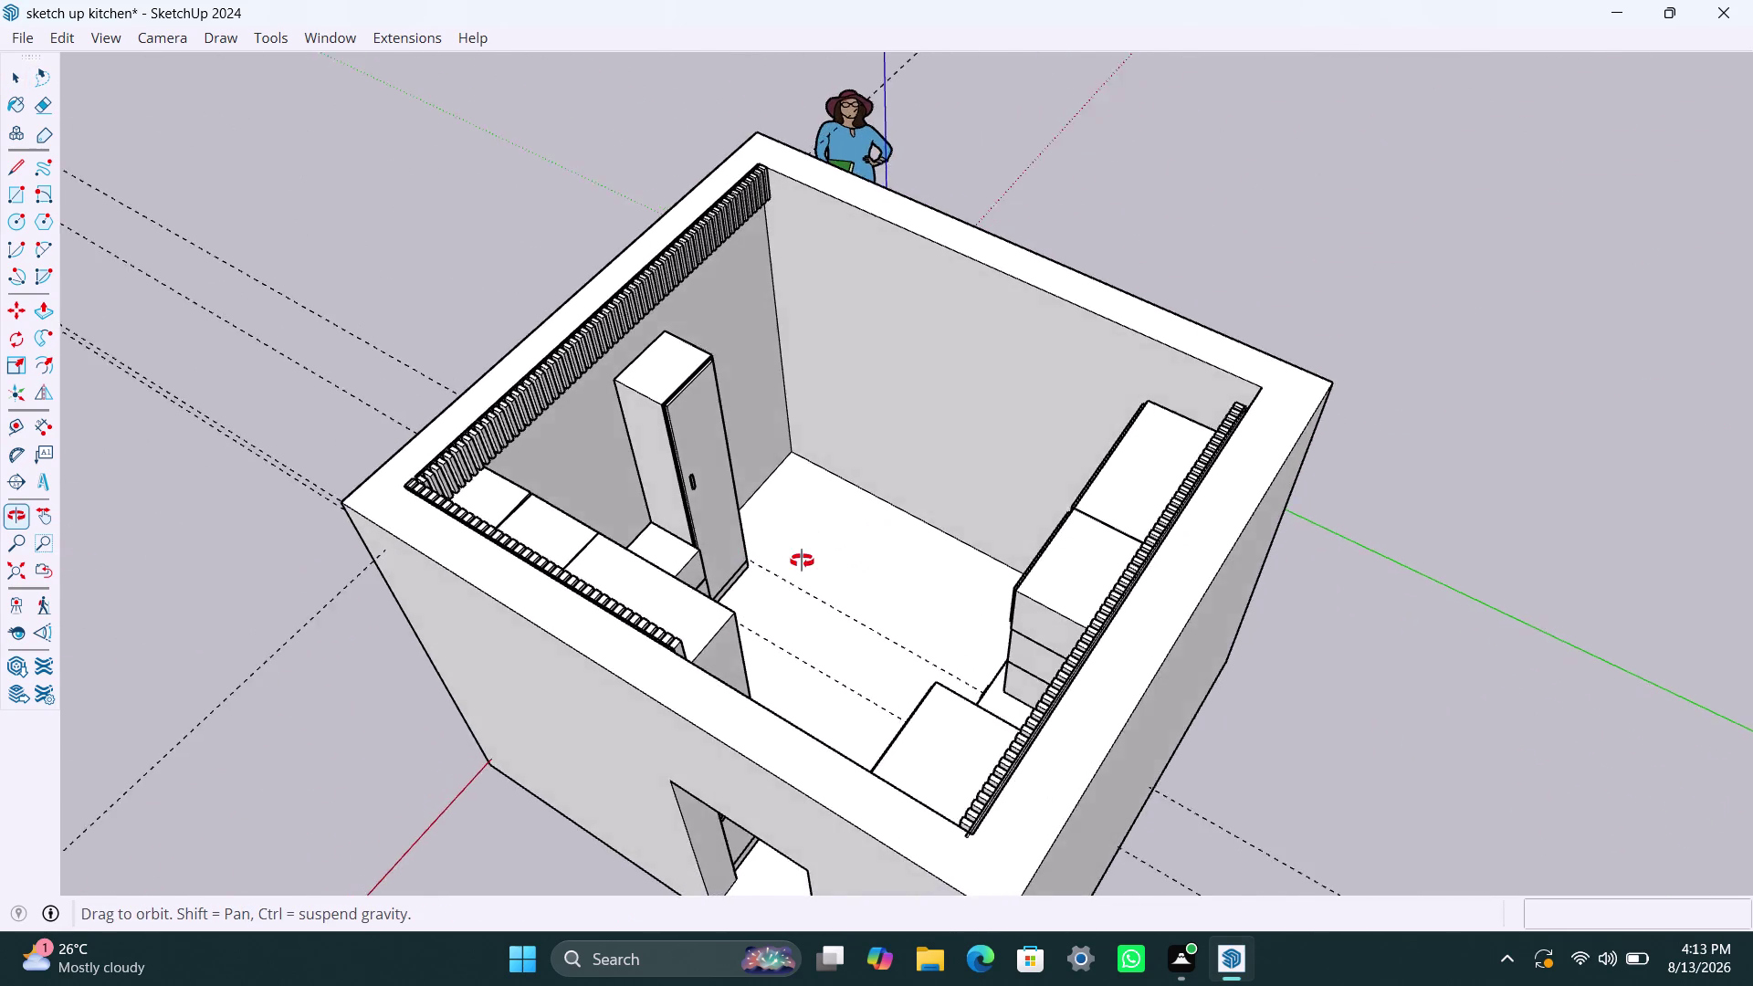
middle_drag(773, 561, 1390, 512)
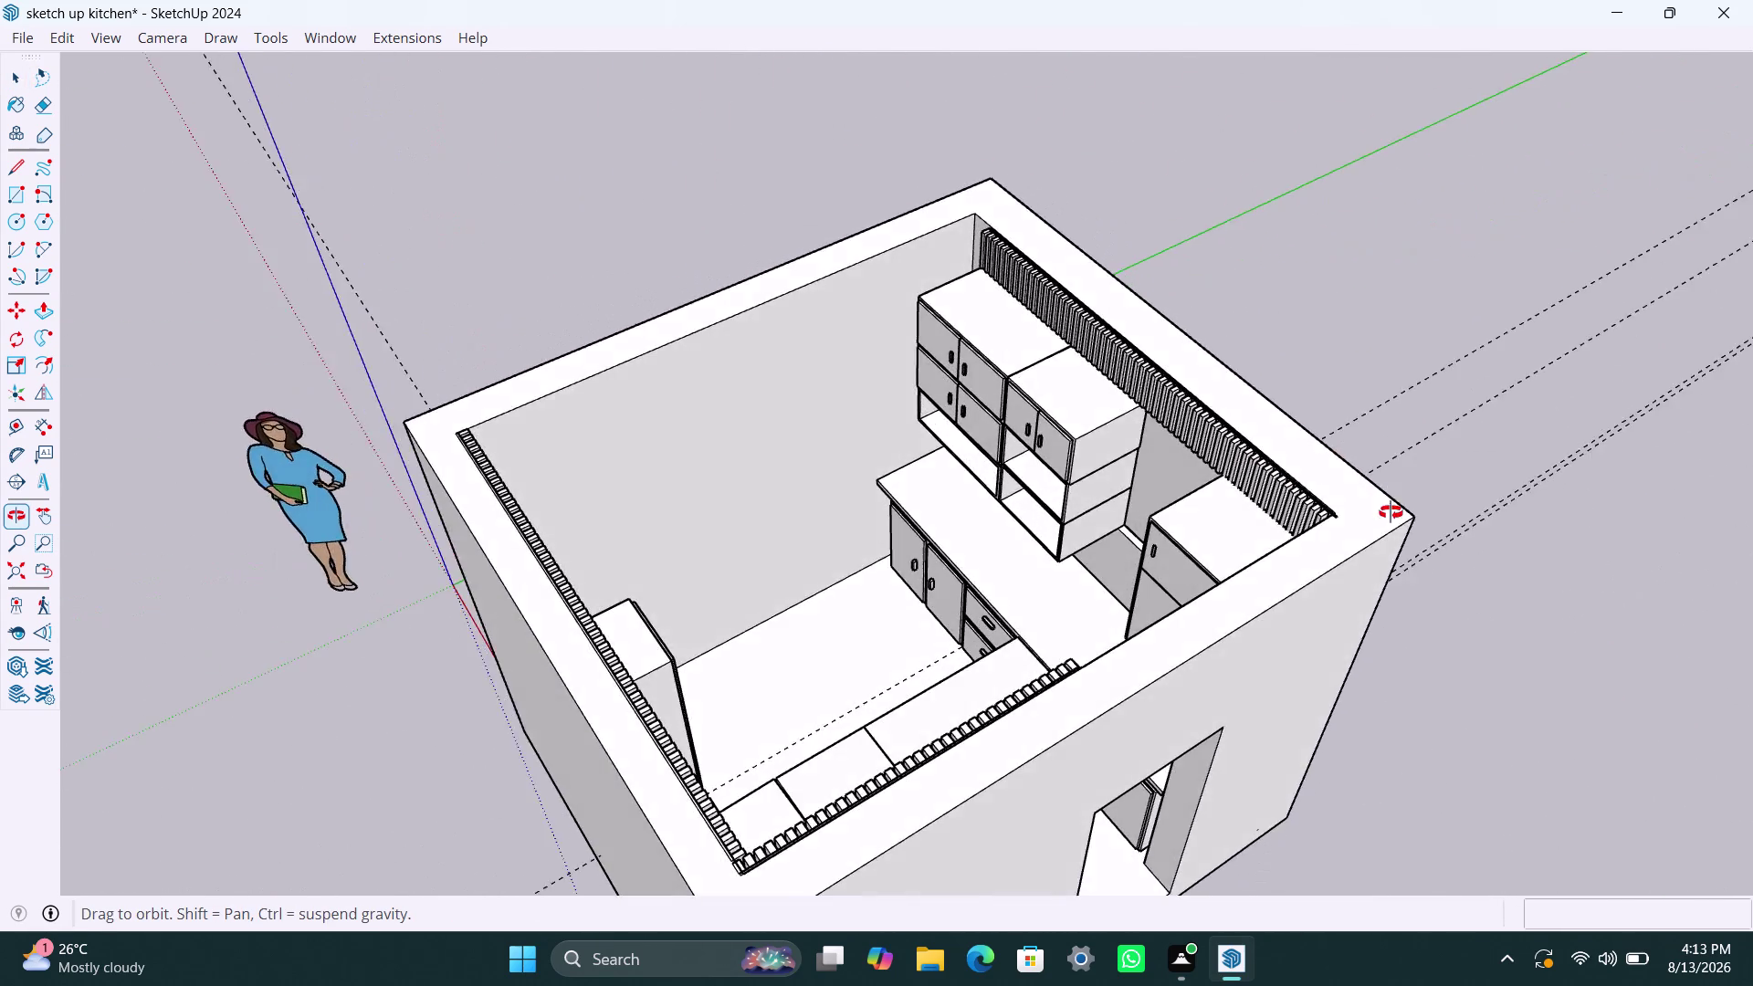
middle_drag(1390, 512, 5, 608)
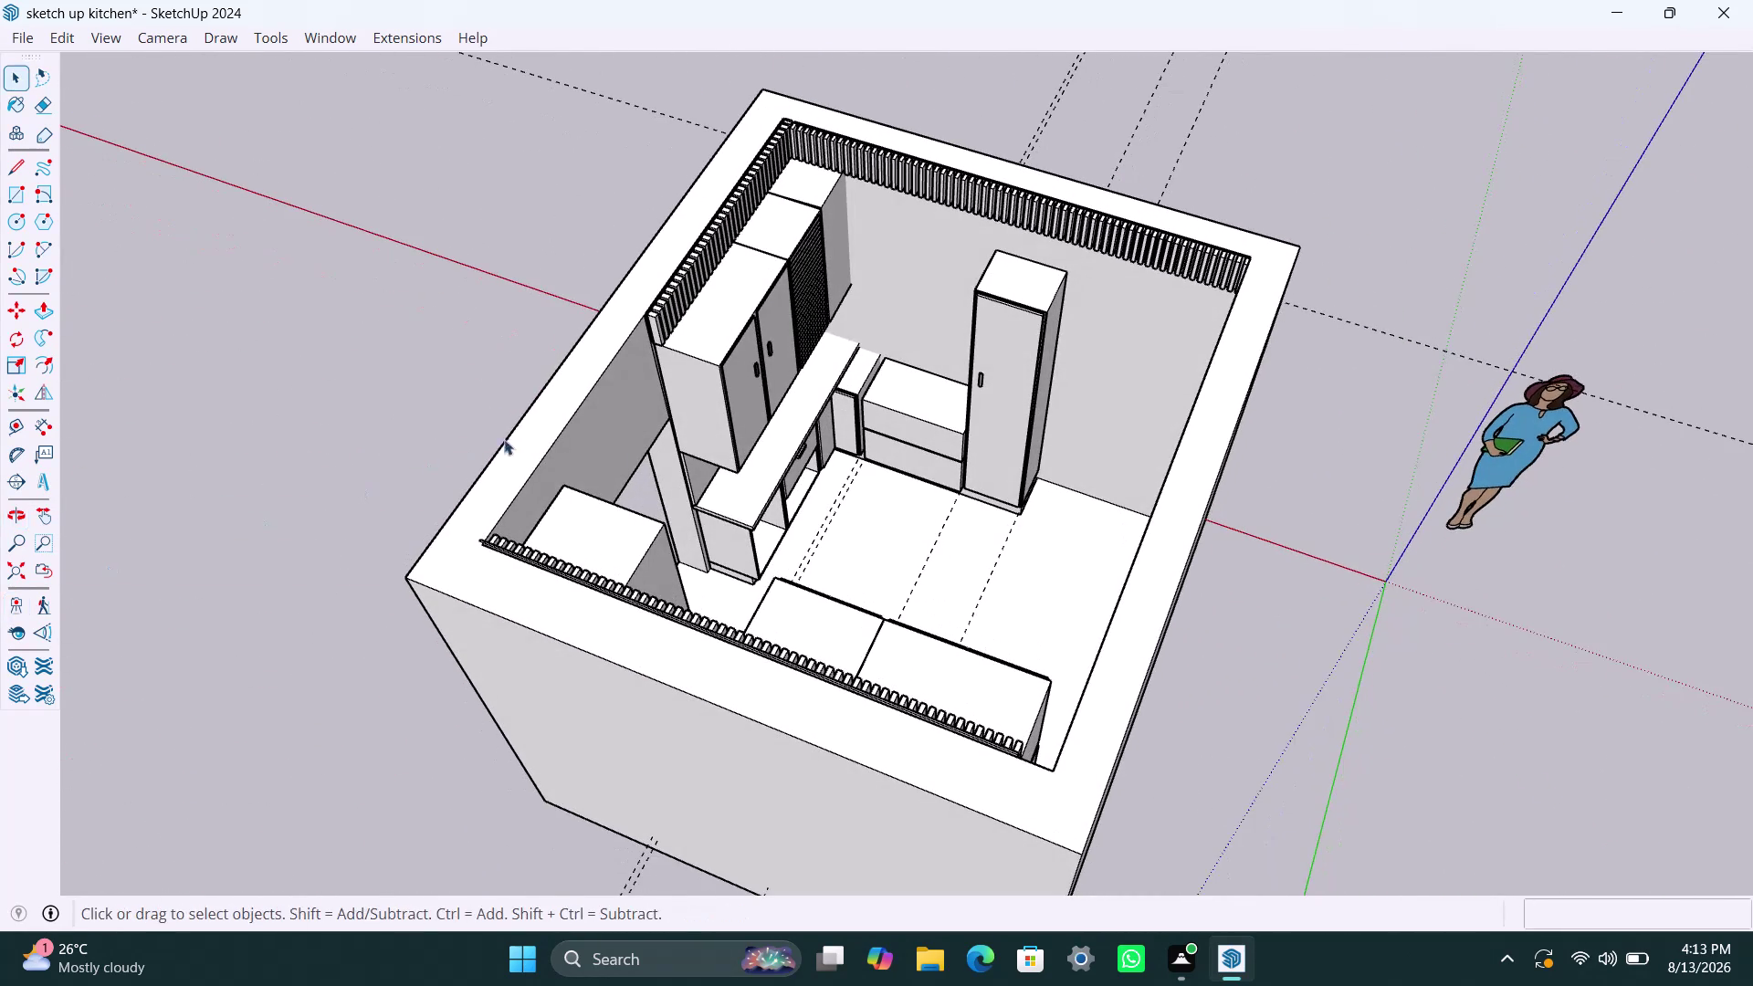
middle_drag(854, 482, 938, 313)
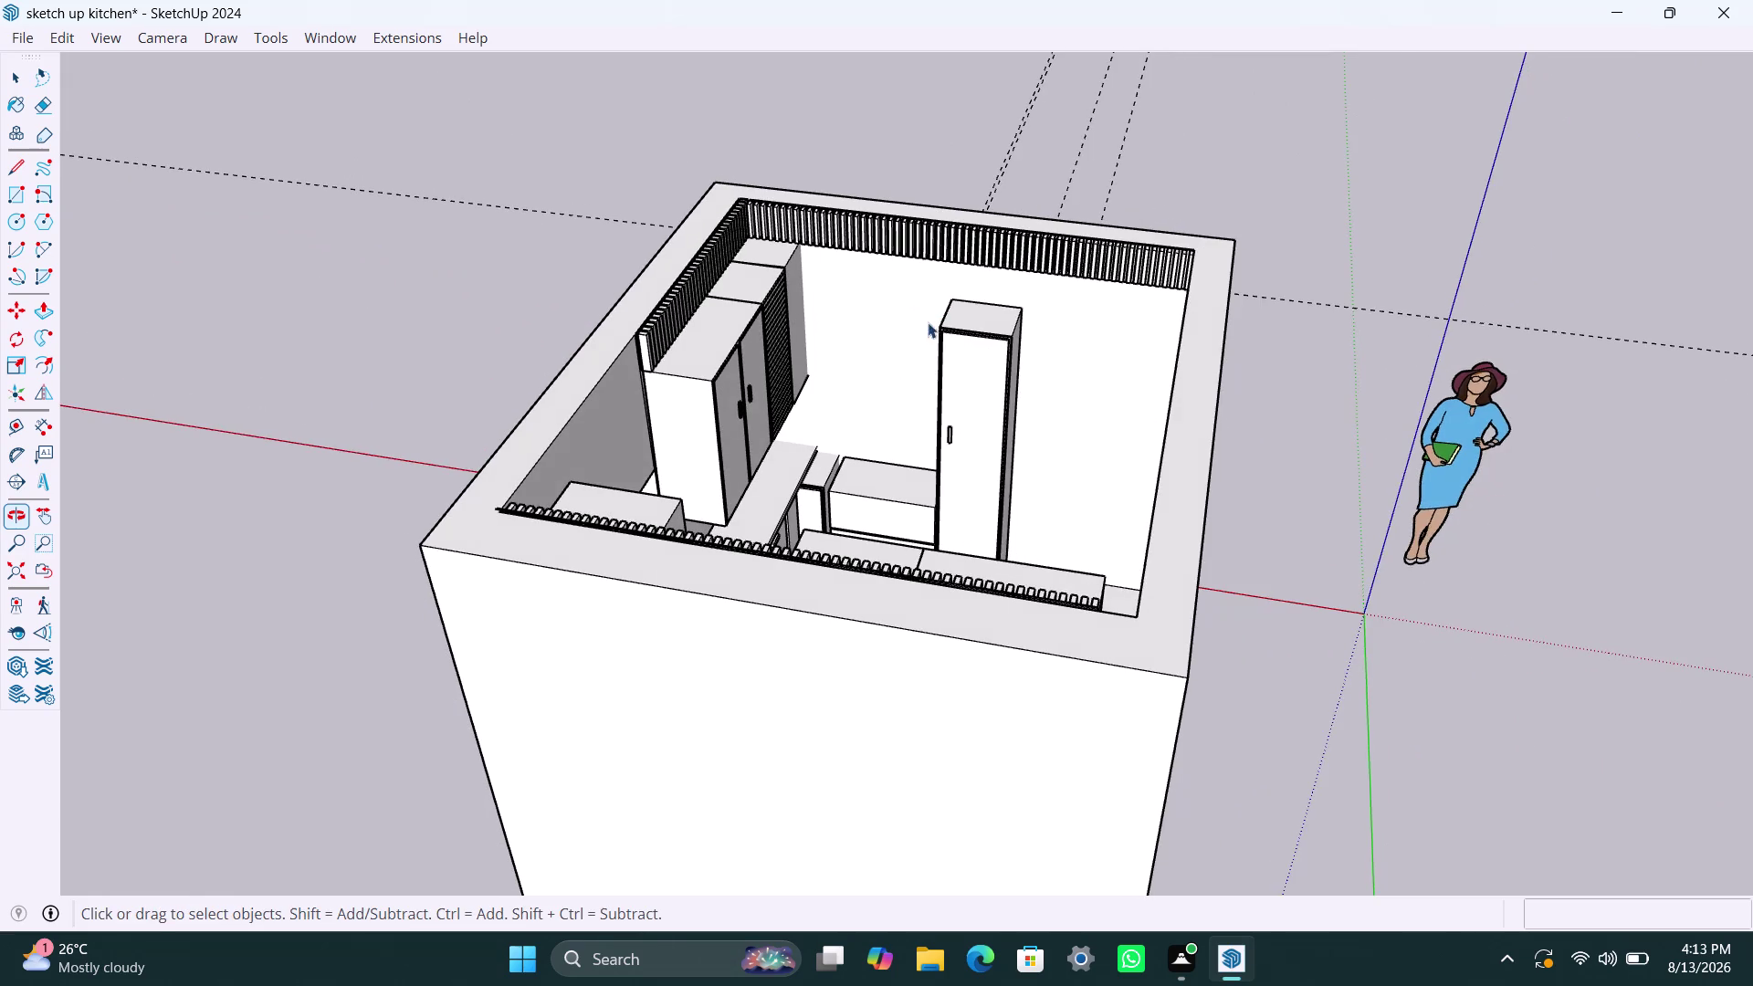
scroll(up, 3)
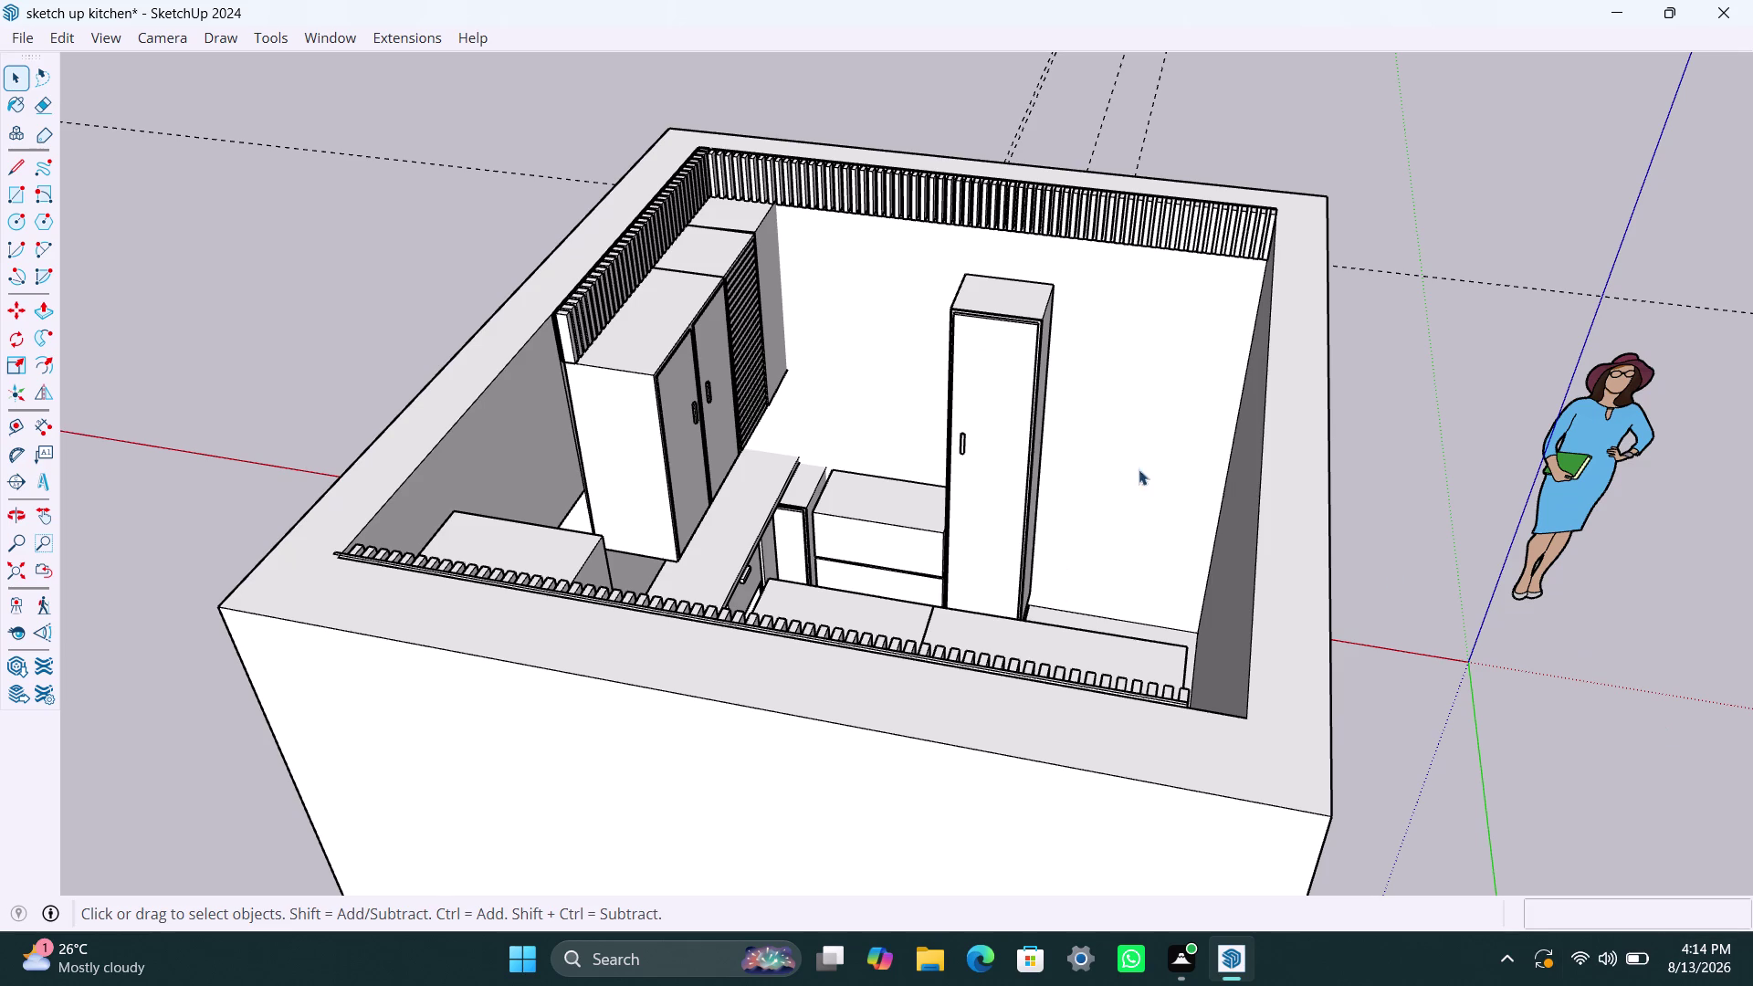
middle_drag(905, 471, 900, 633)
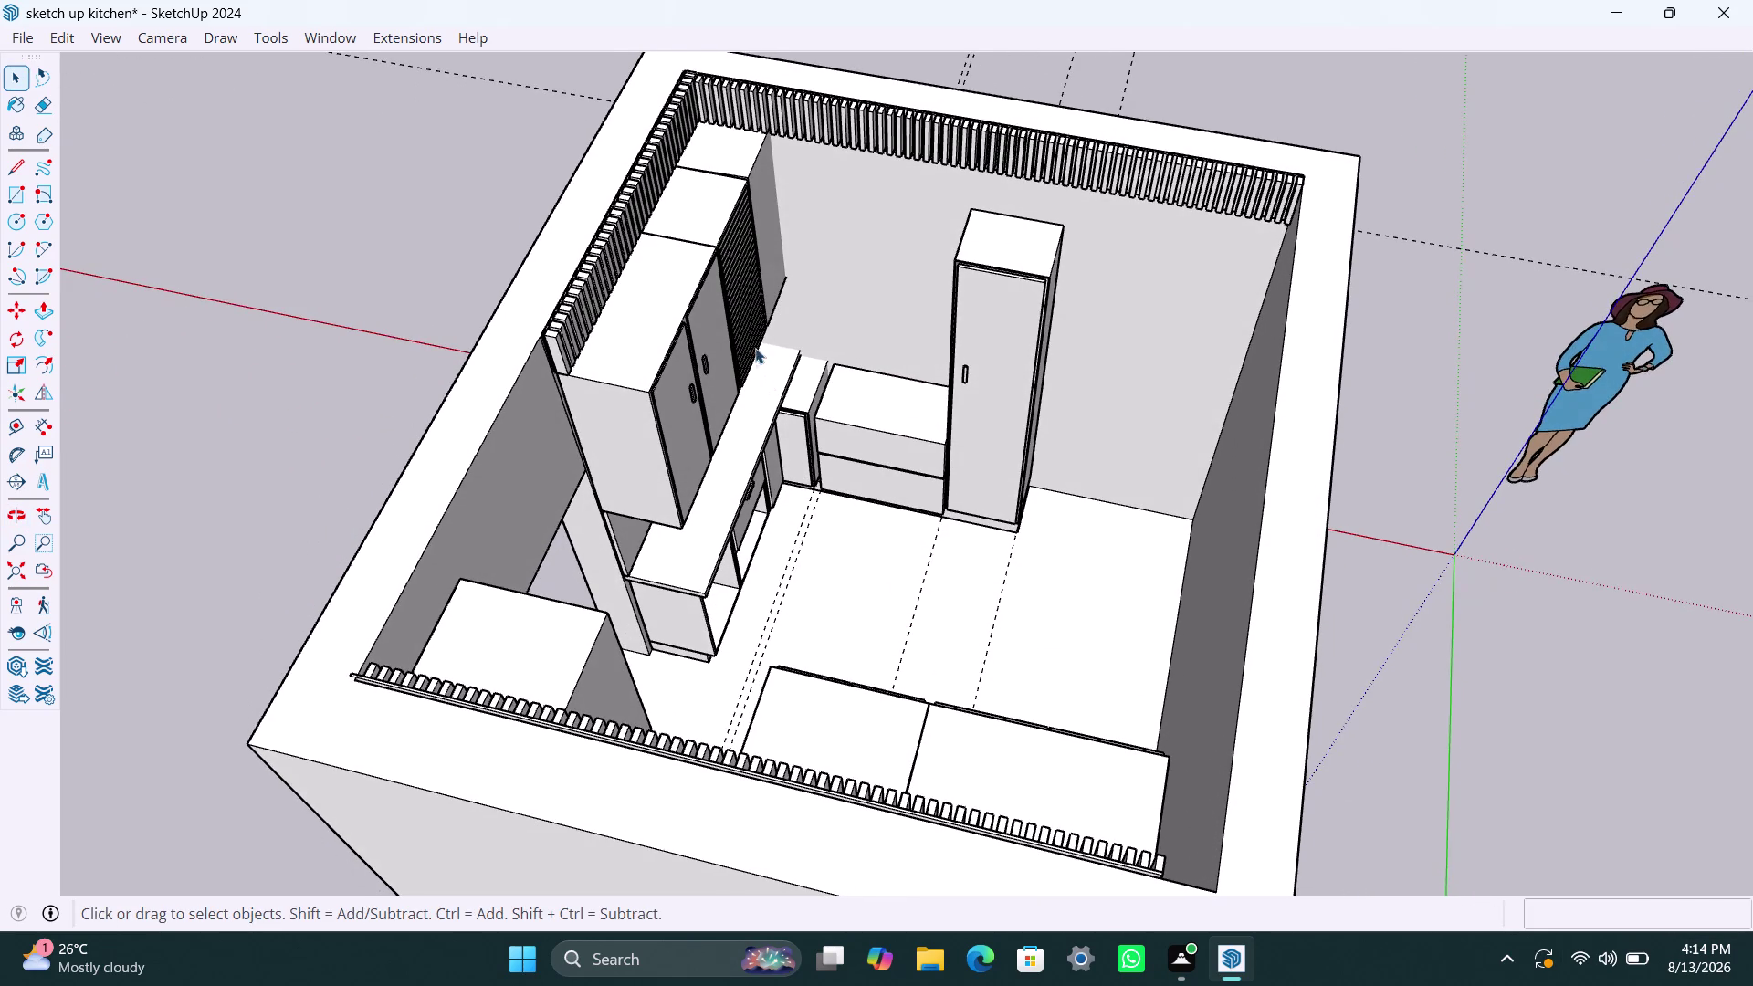
scroll(up, 3)
middle_drag(910, 409, 1123, 328)
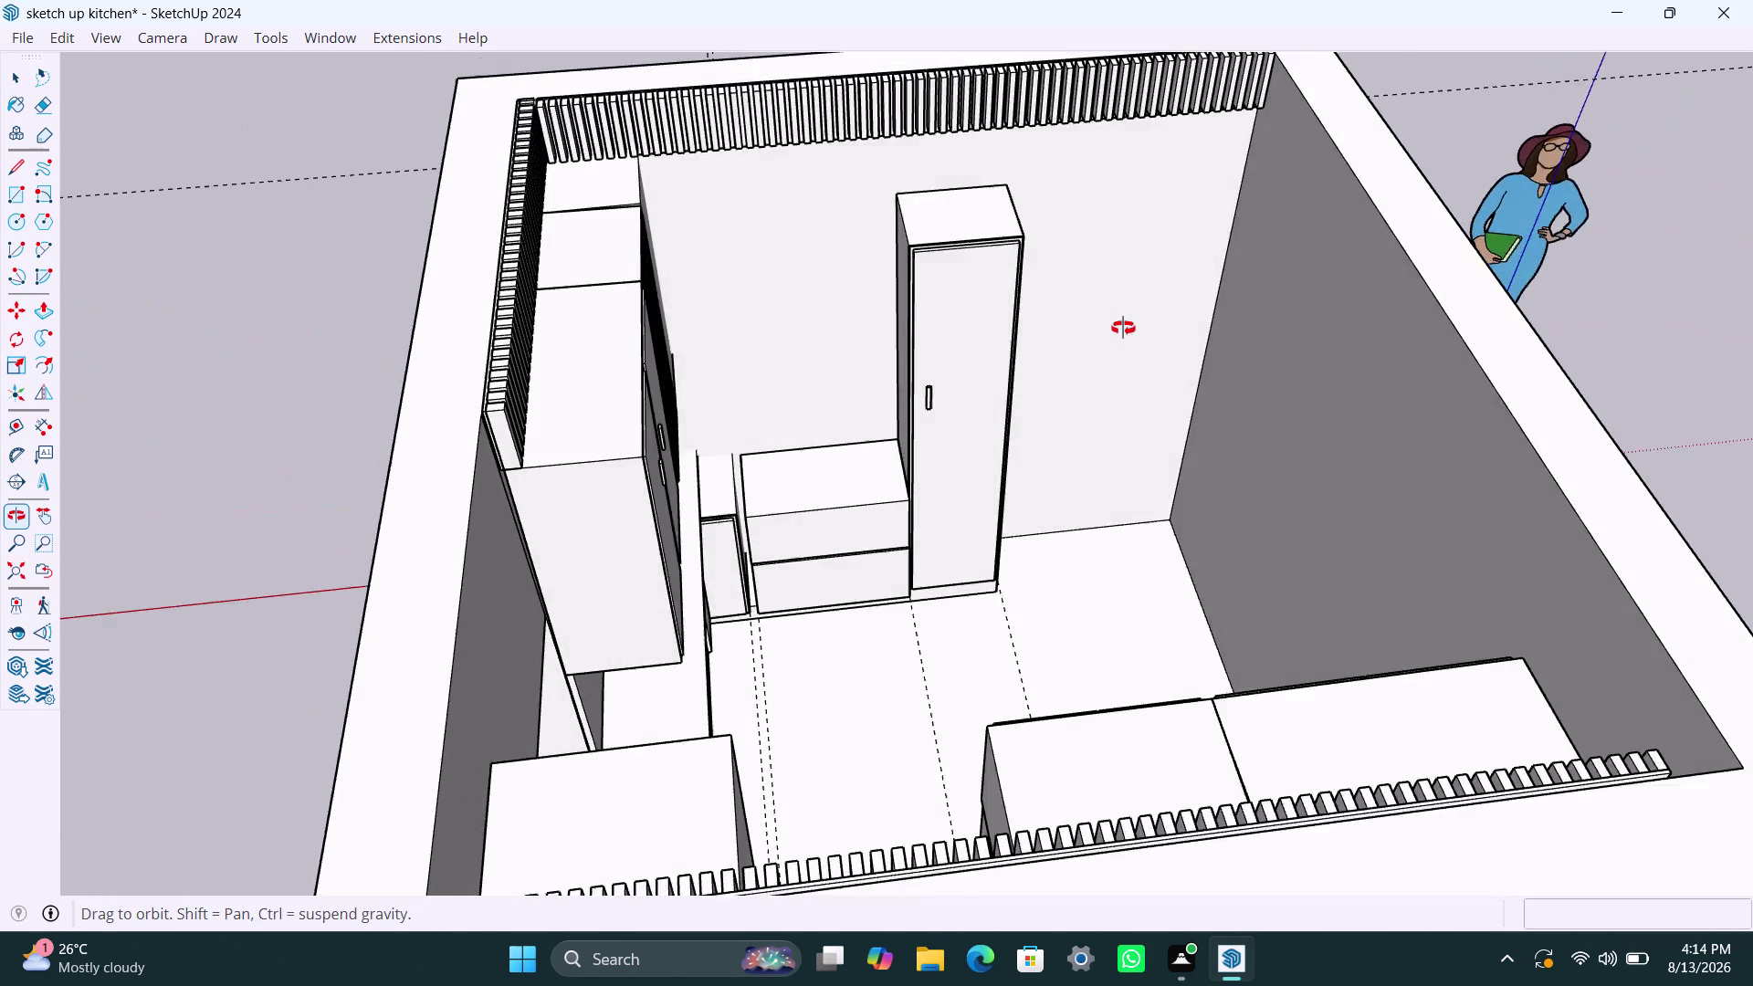
middle_drag(1123, 328, 1015, 359)
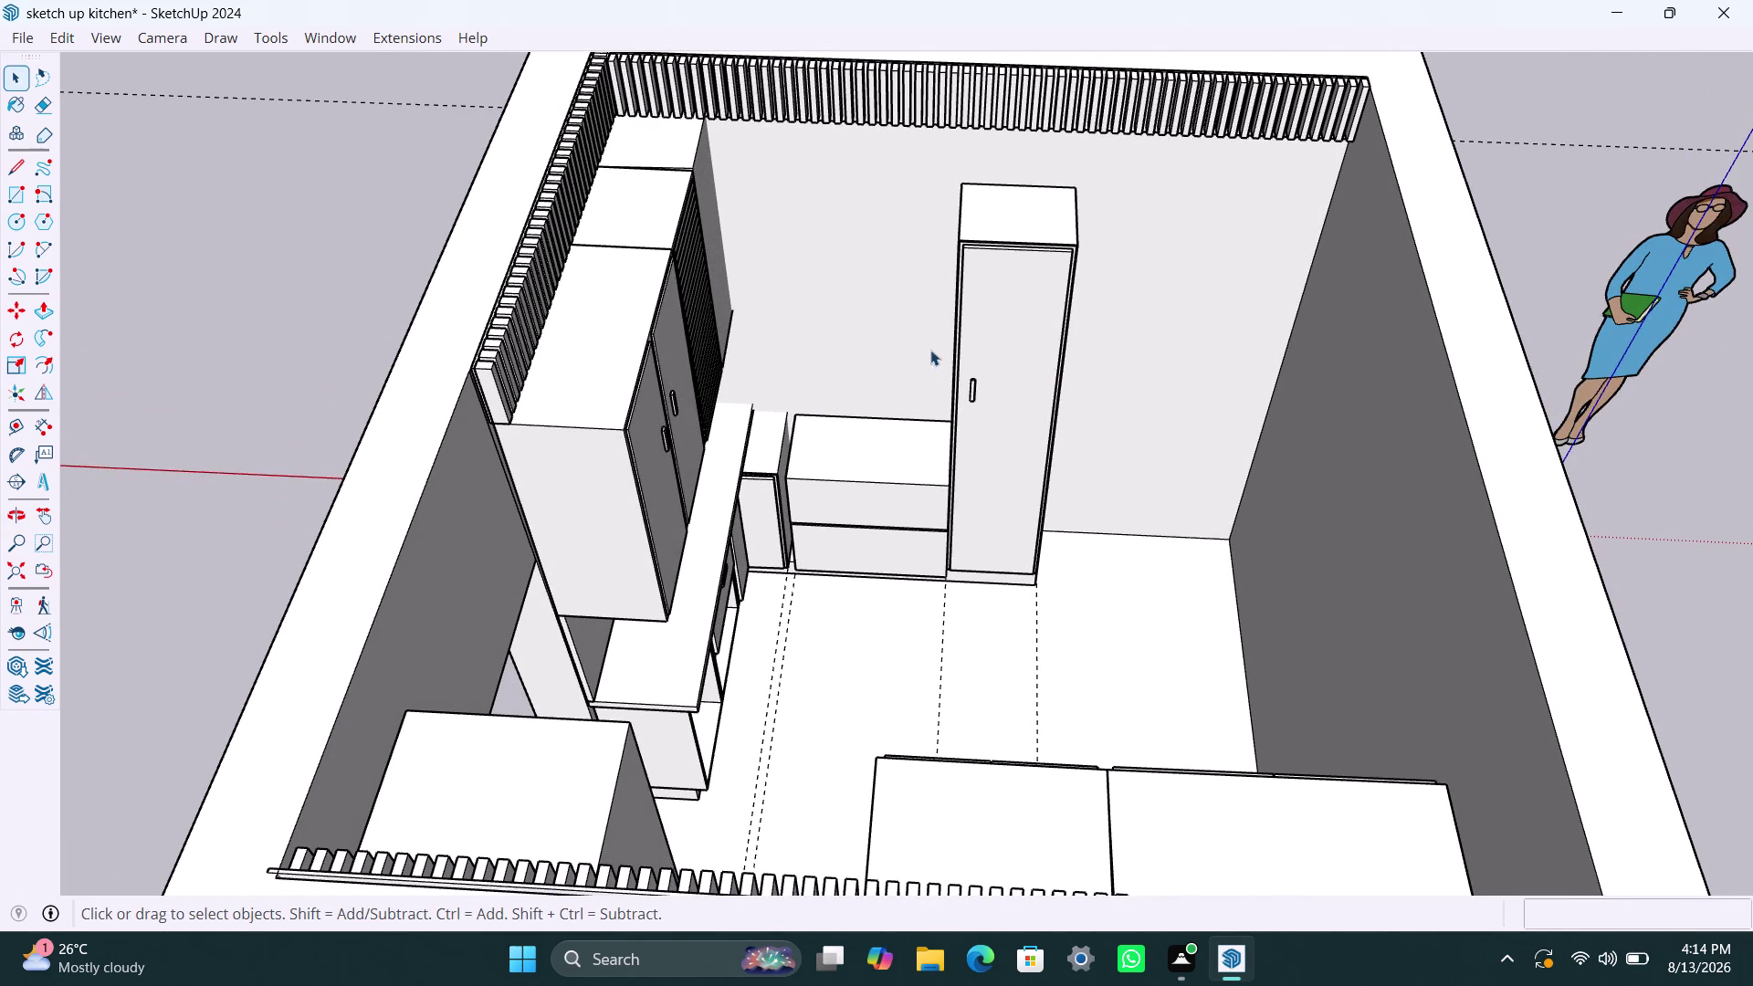
middle_drag(904, 237, 791, 221)
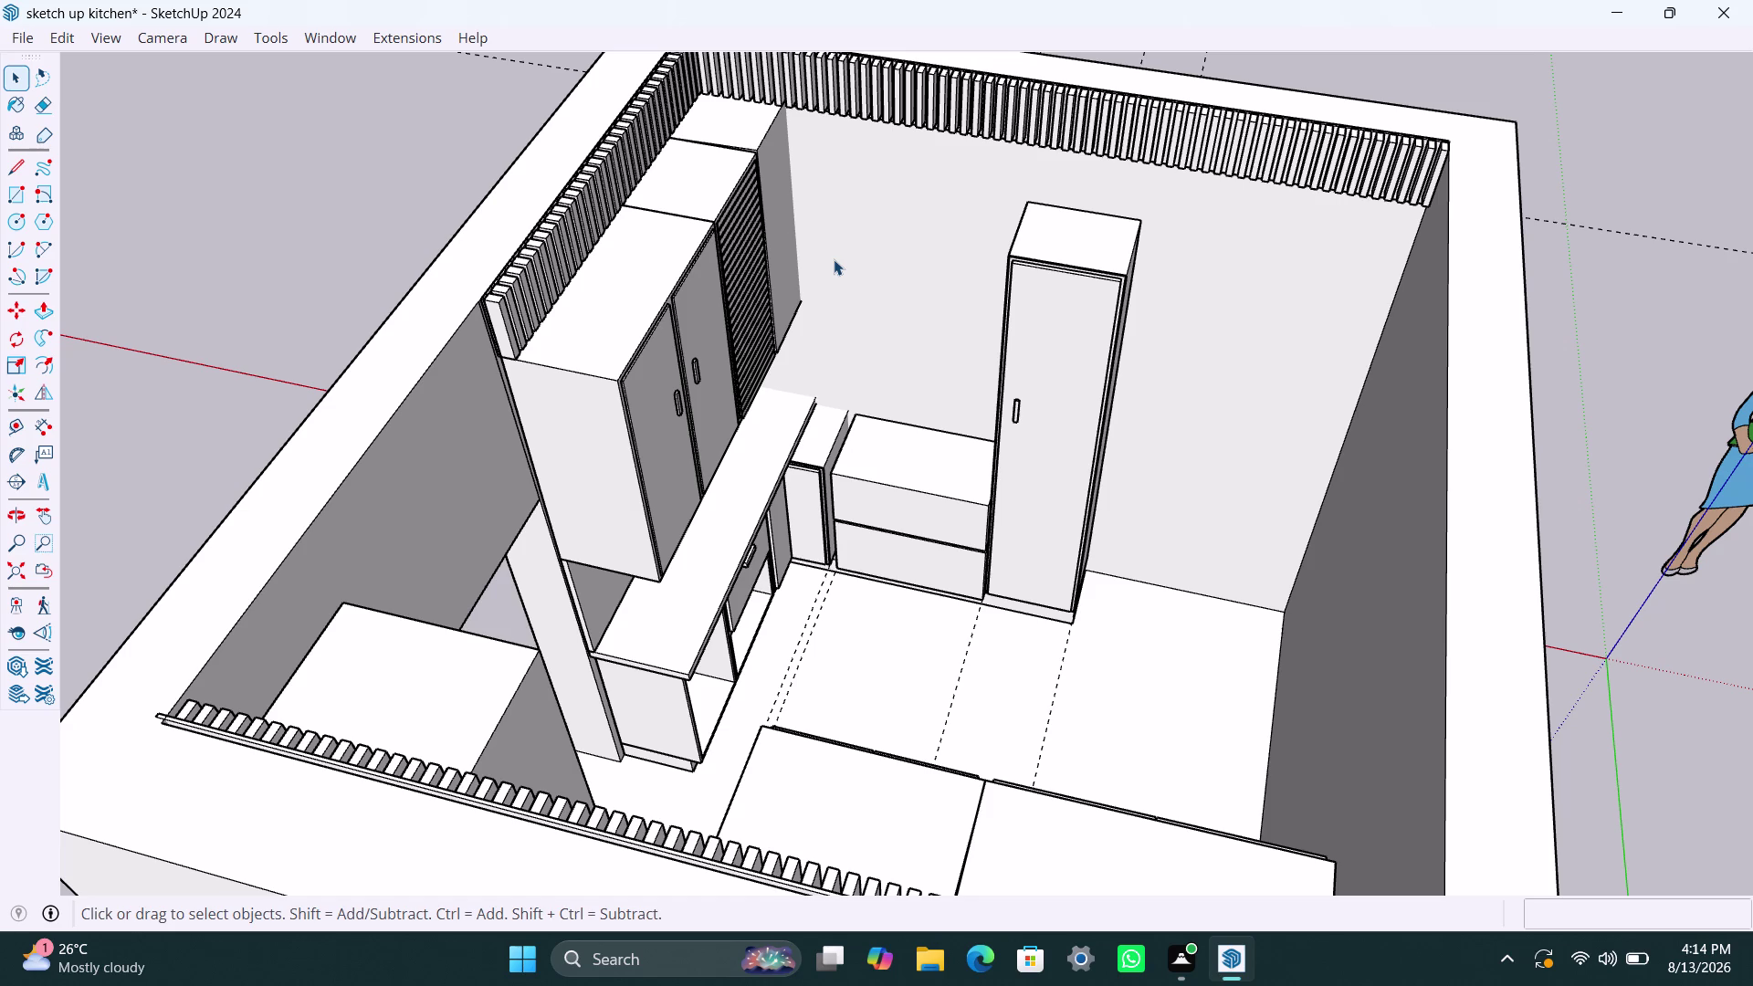
Orbit out to view the whole room and select its wall shell.
scroll(up, 3)
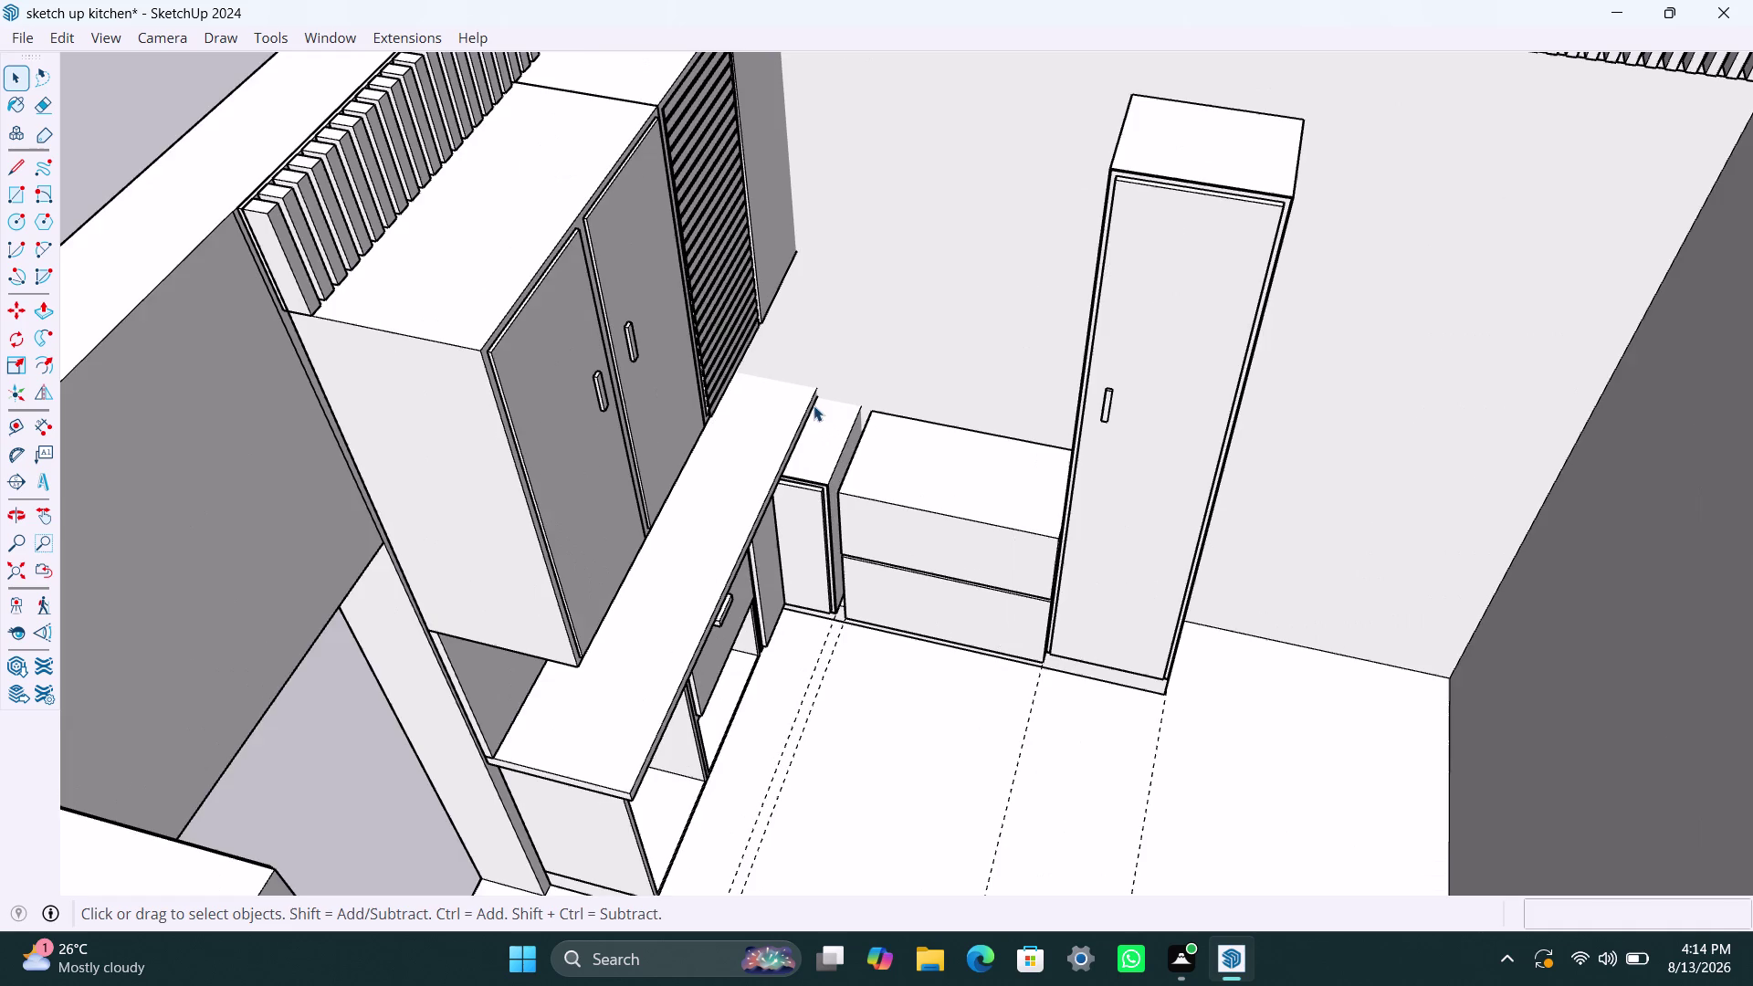
scroll(down, 3)
scroll(down, 3)
middle_drag(878, 325, 912, 351)
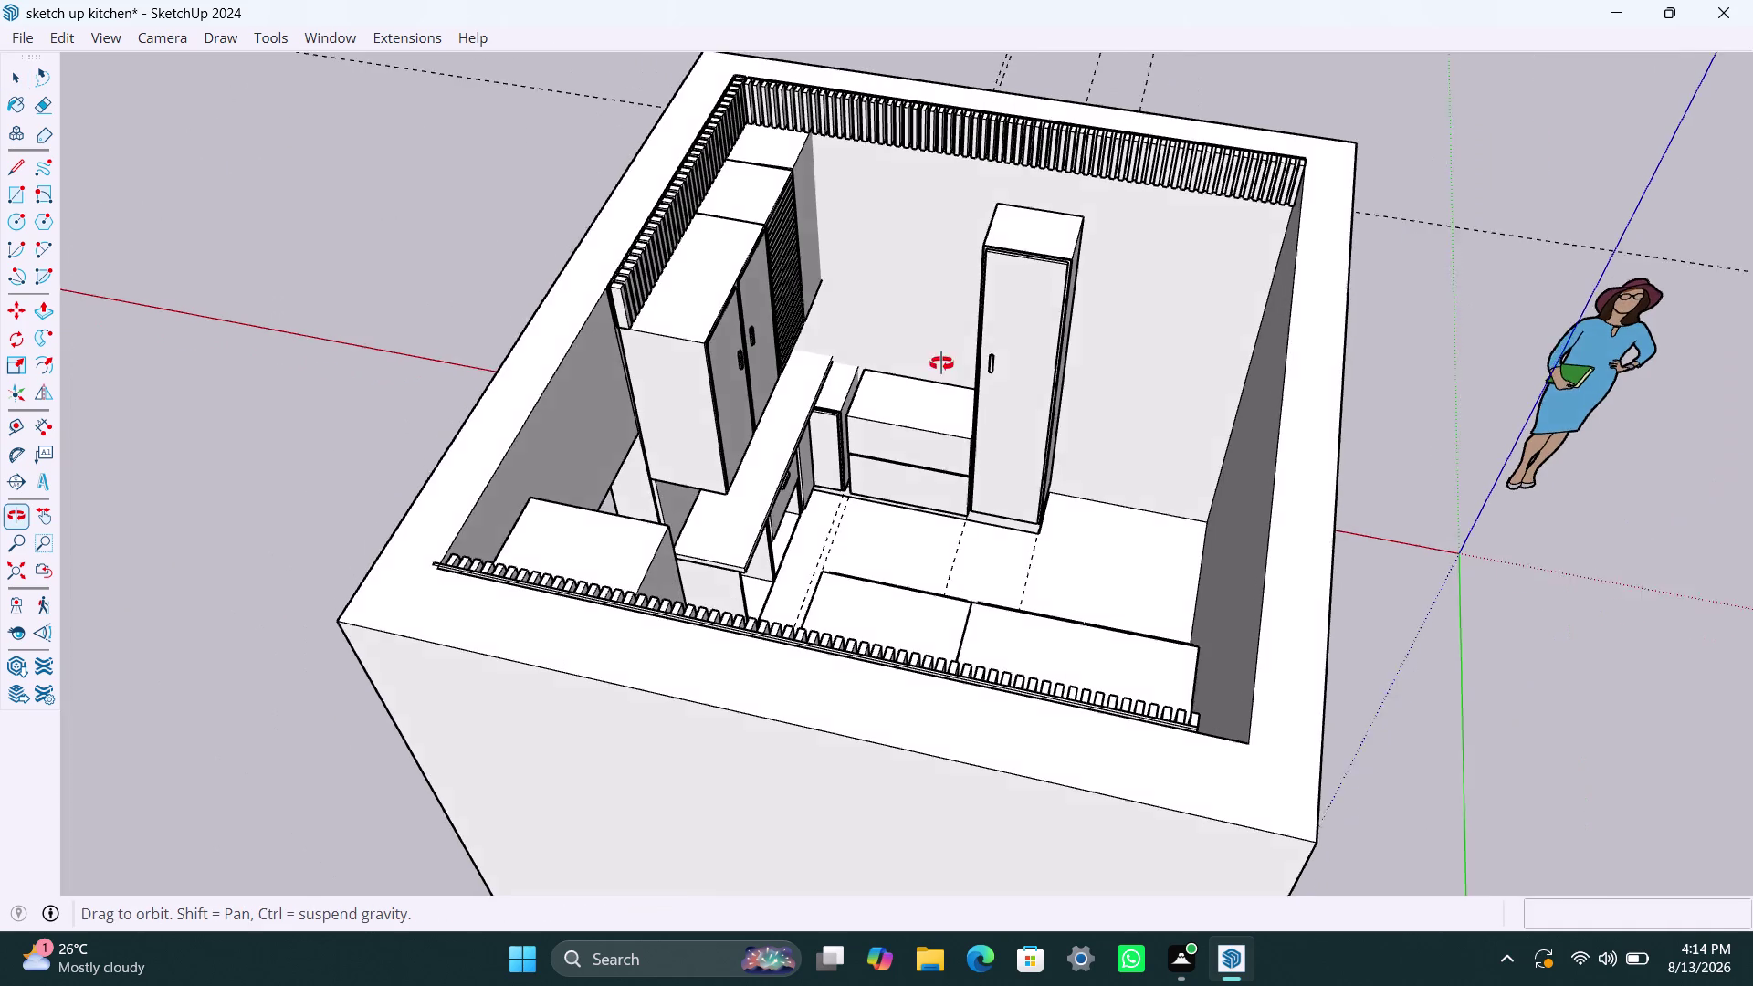
middle_drag(913, 350, 930, 416)
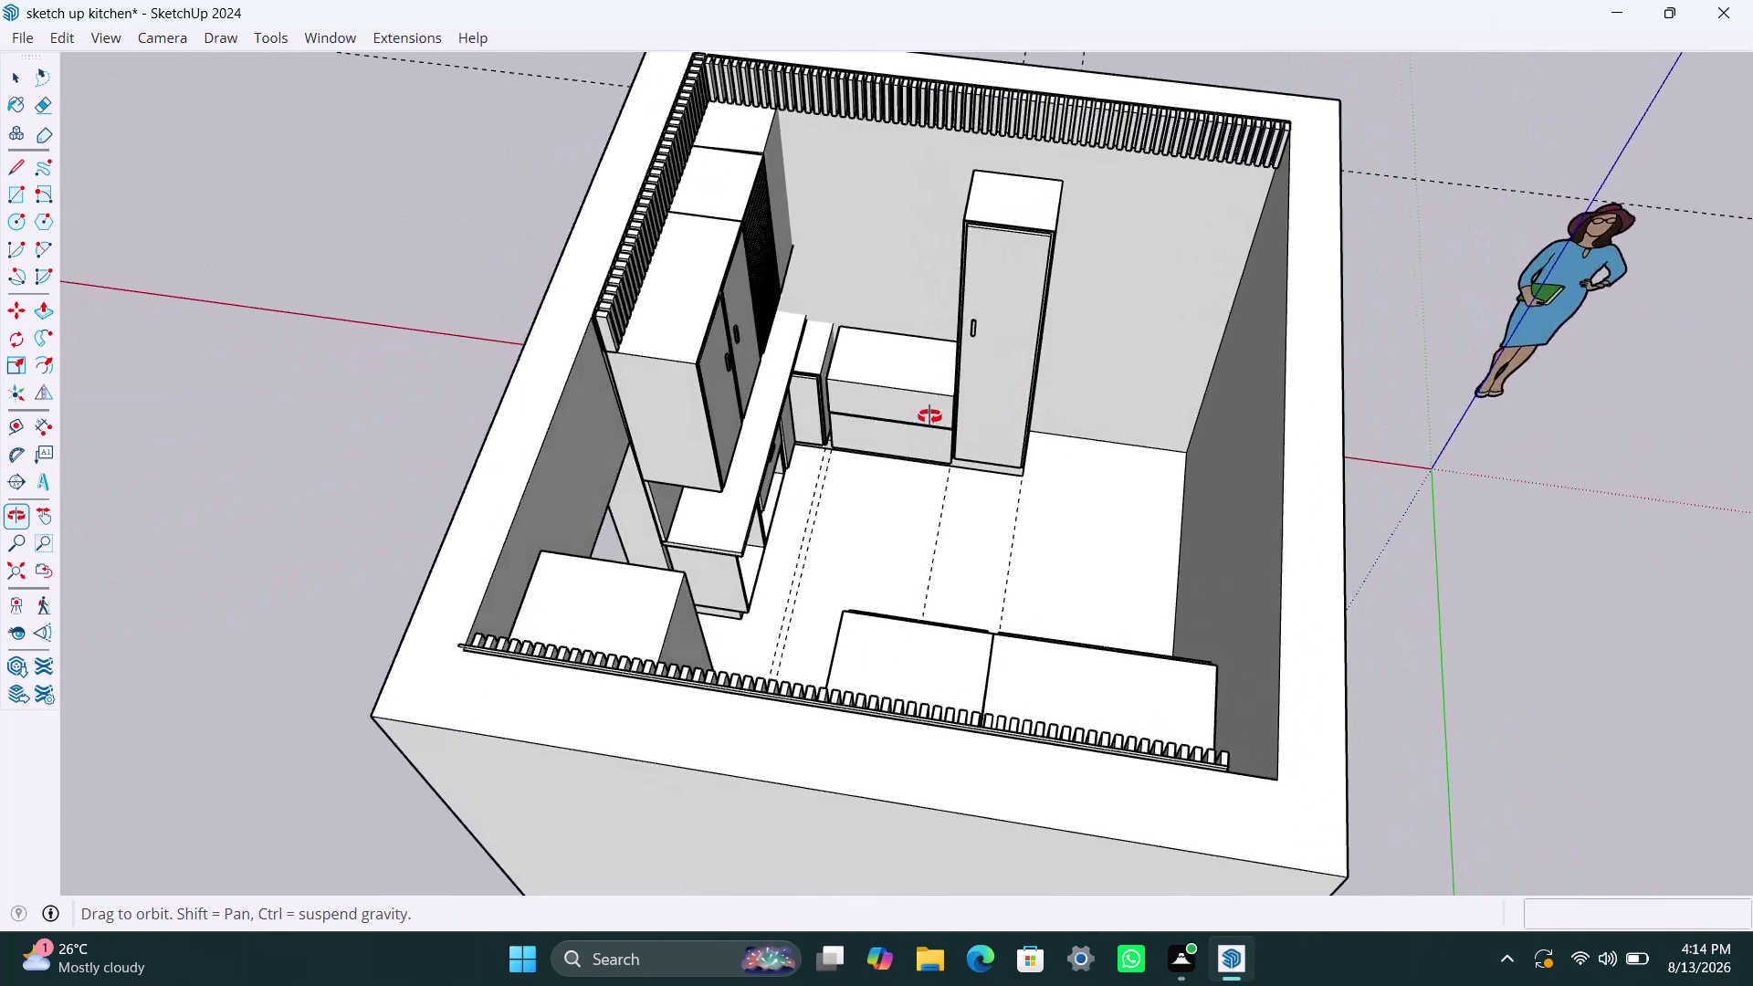
middle_drag(930, 416, 1045, 444)
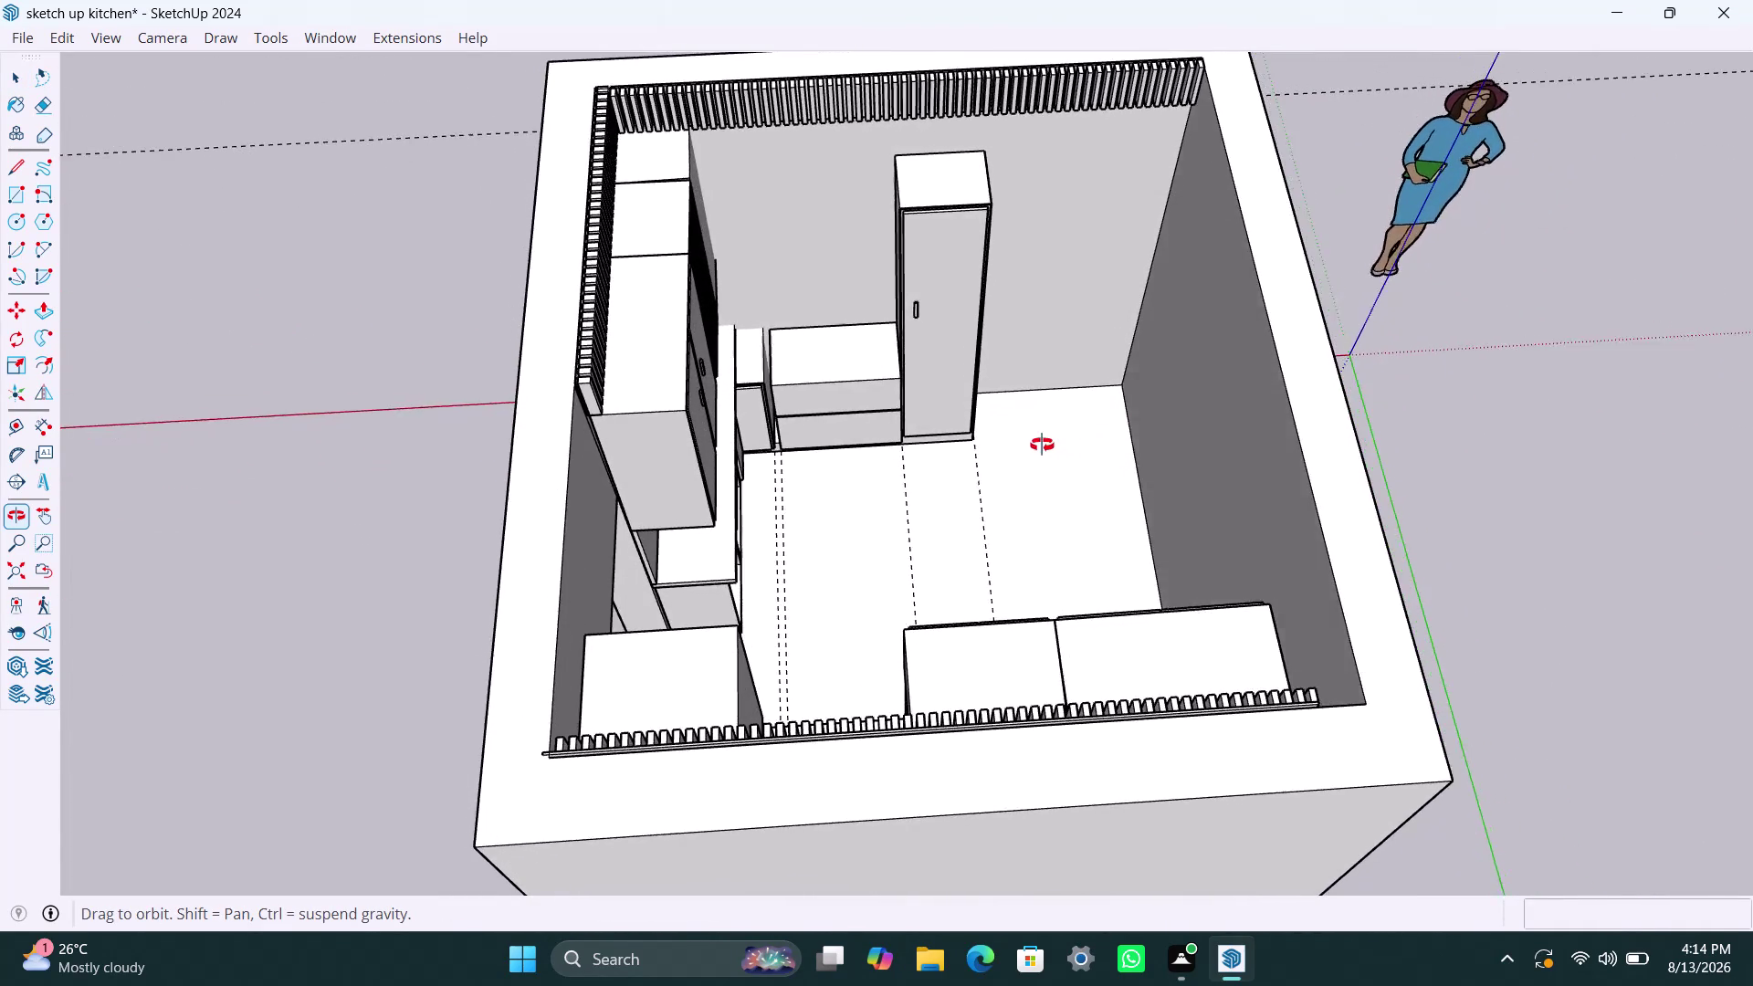
middle_drag(1044, 445, 1009, 443)
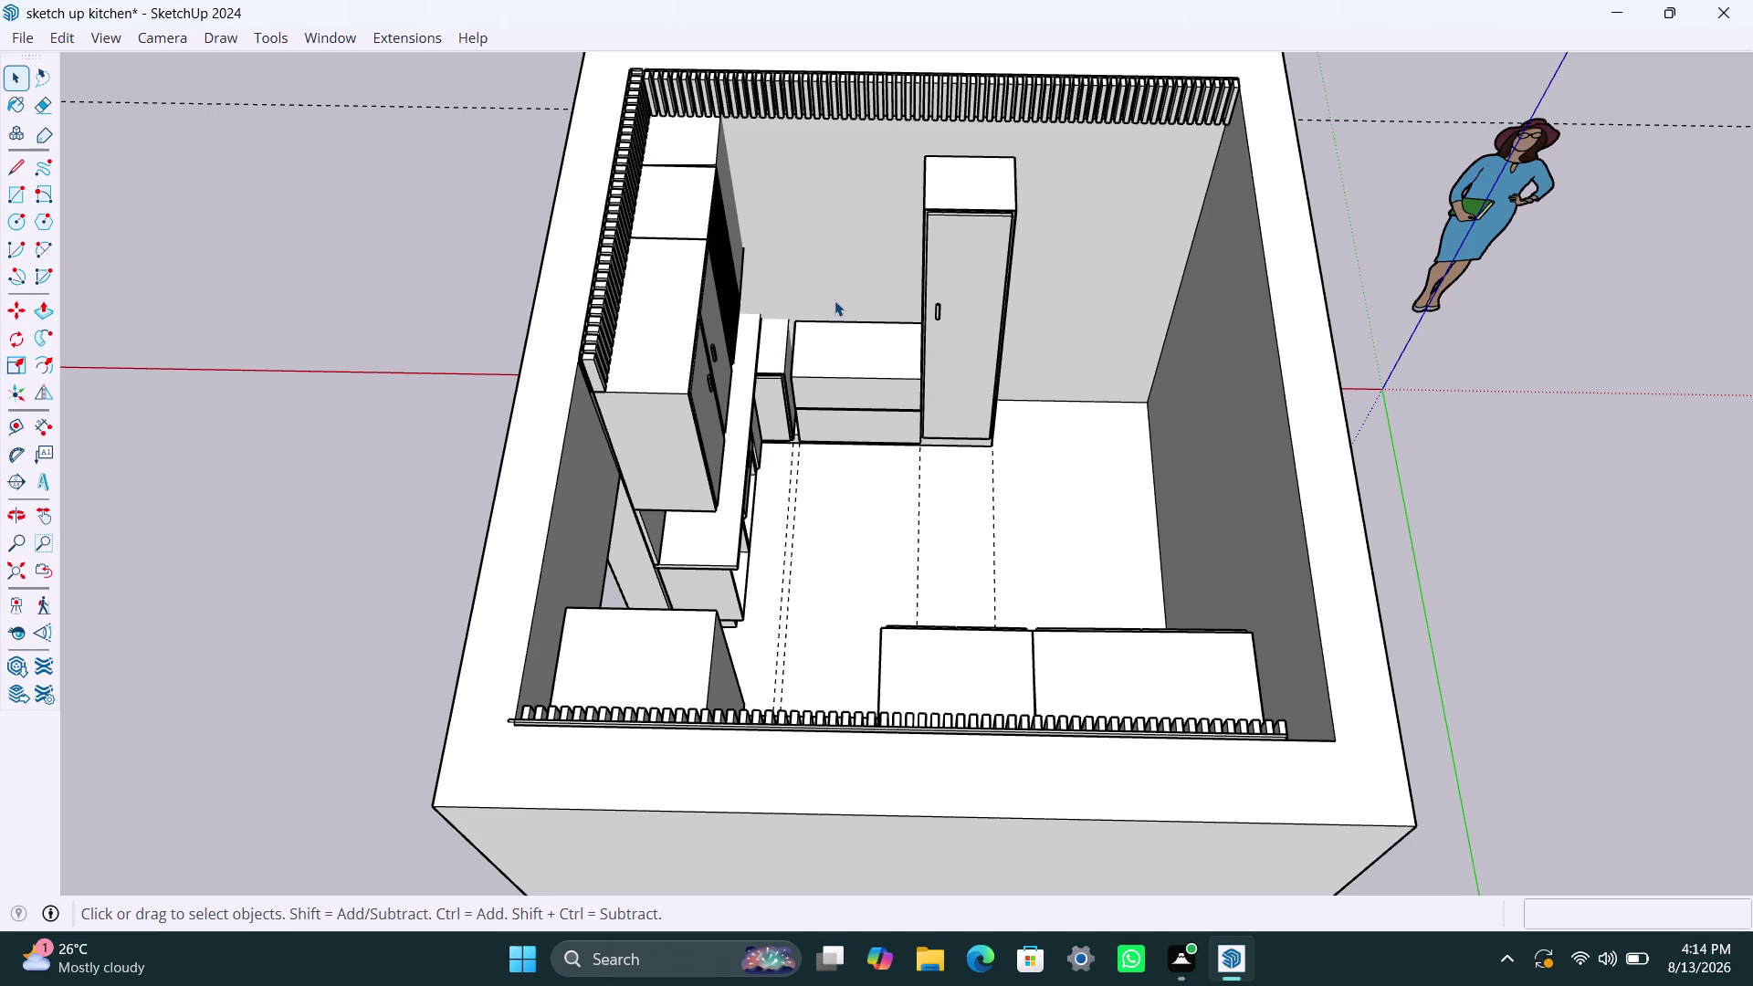
scroll(up, 3)
scroll(up, 3)
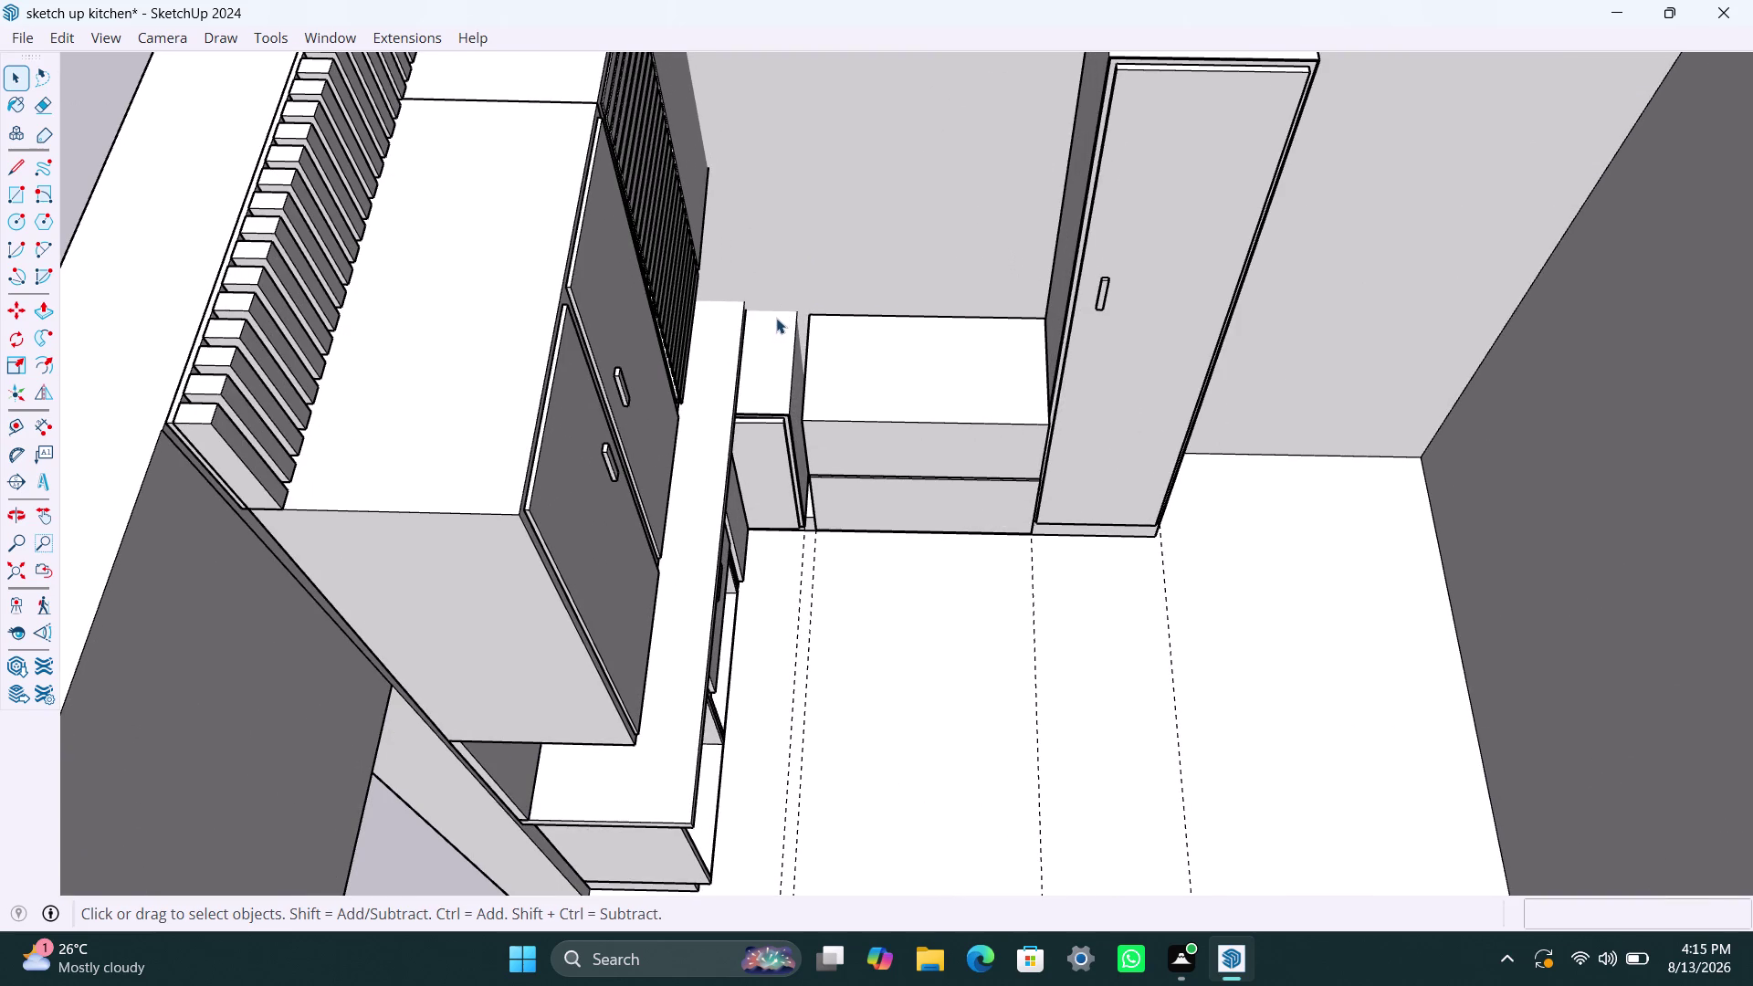
click(776, 311)
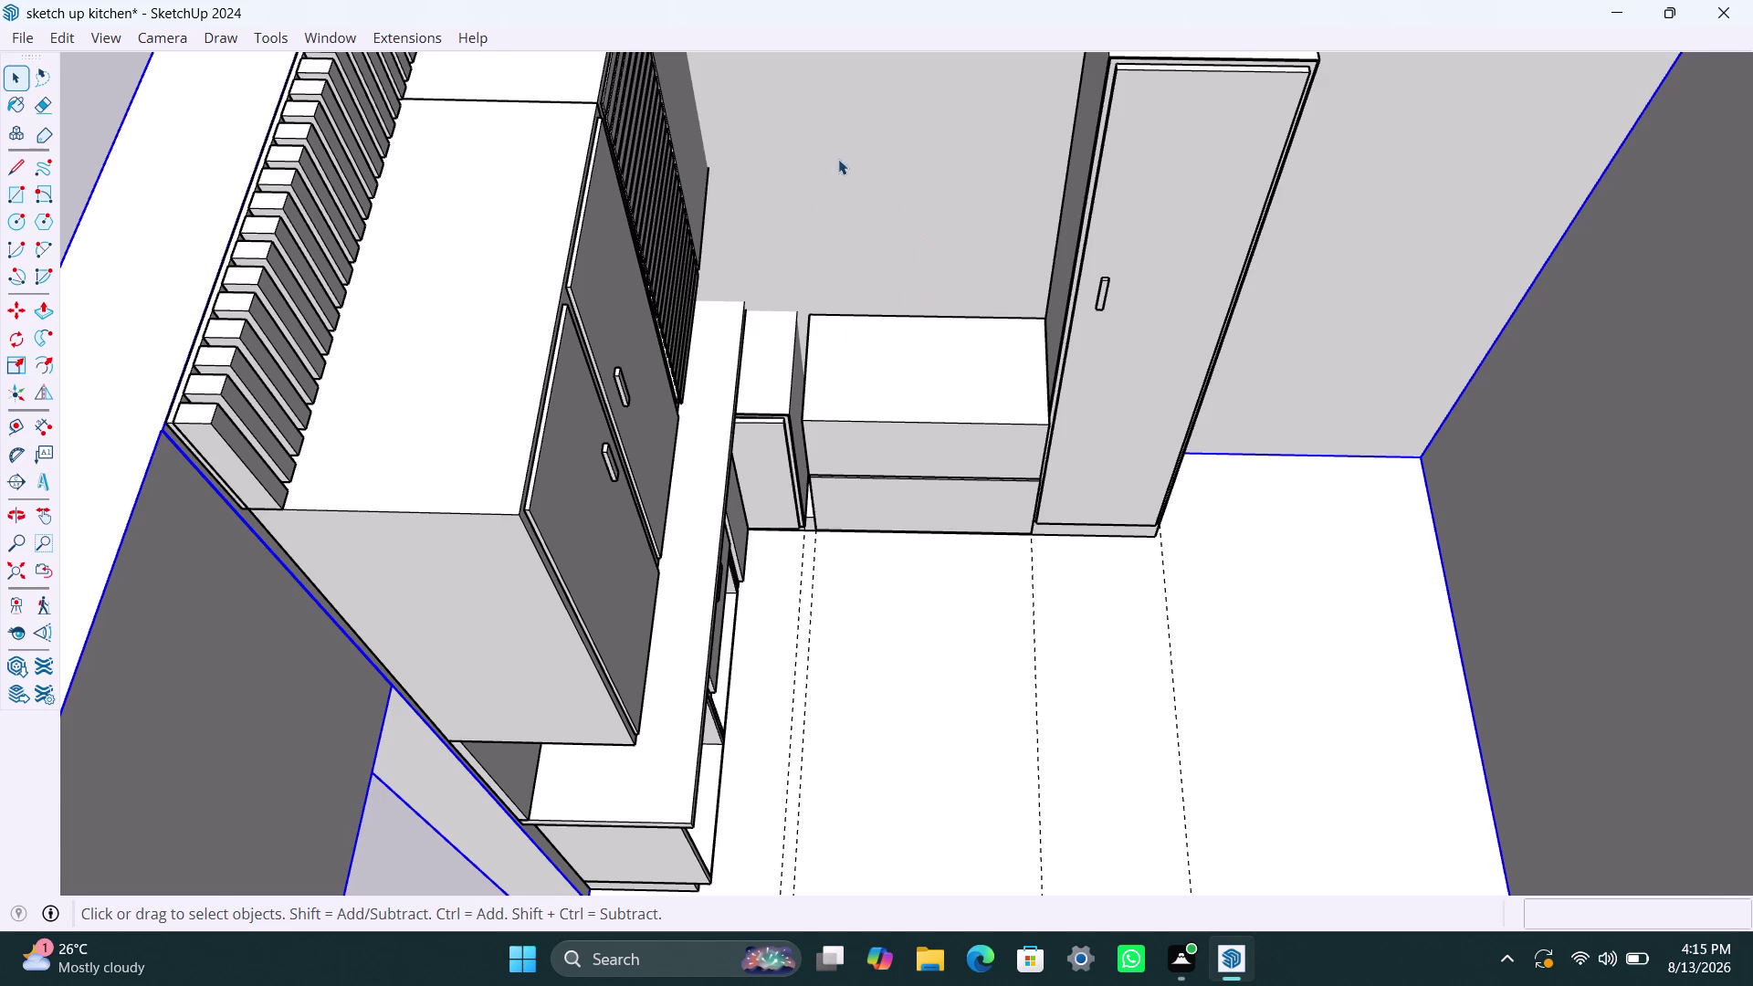
Orbit and zoom in to frame the back wall beside the tall cabinet.
scroll(down, 3)
scroll(down, 3)
middle_drag(809, 178, 812, 179)
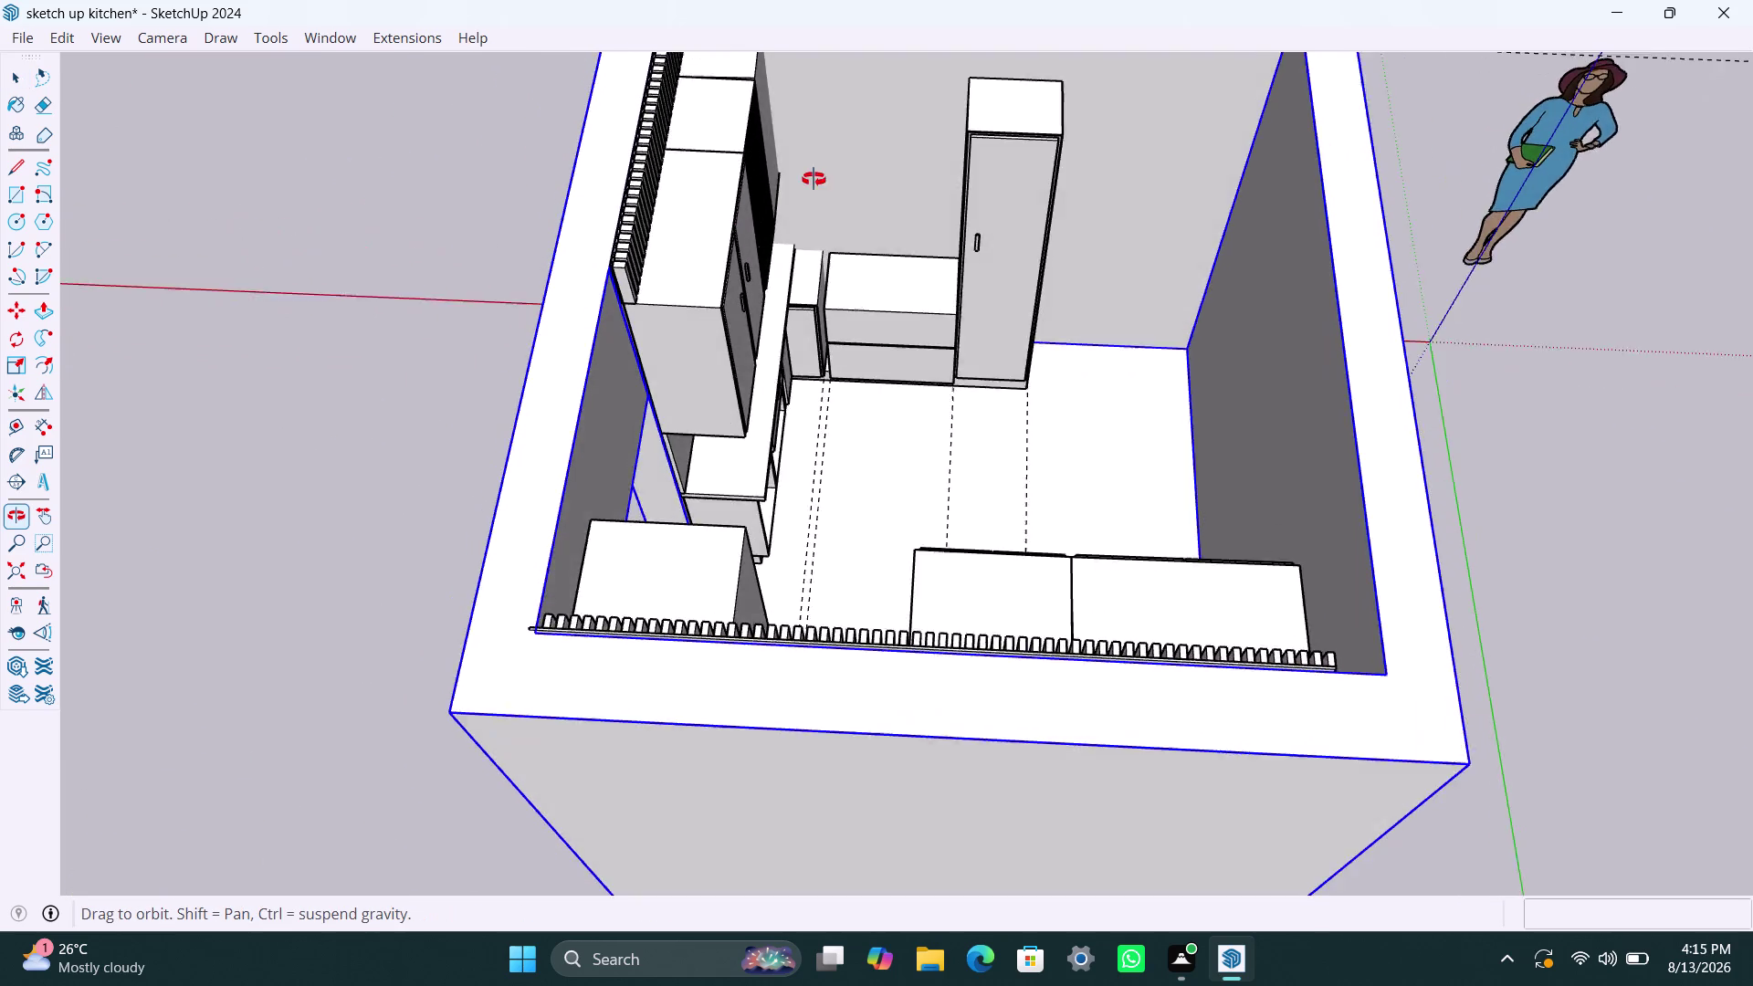
middle_drag(812, 179, 833, 165)
scroll(down, 3)
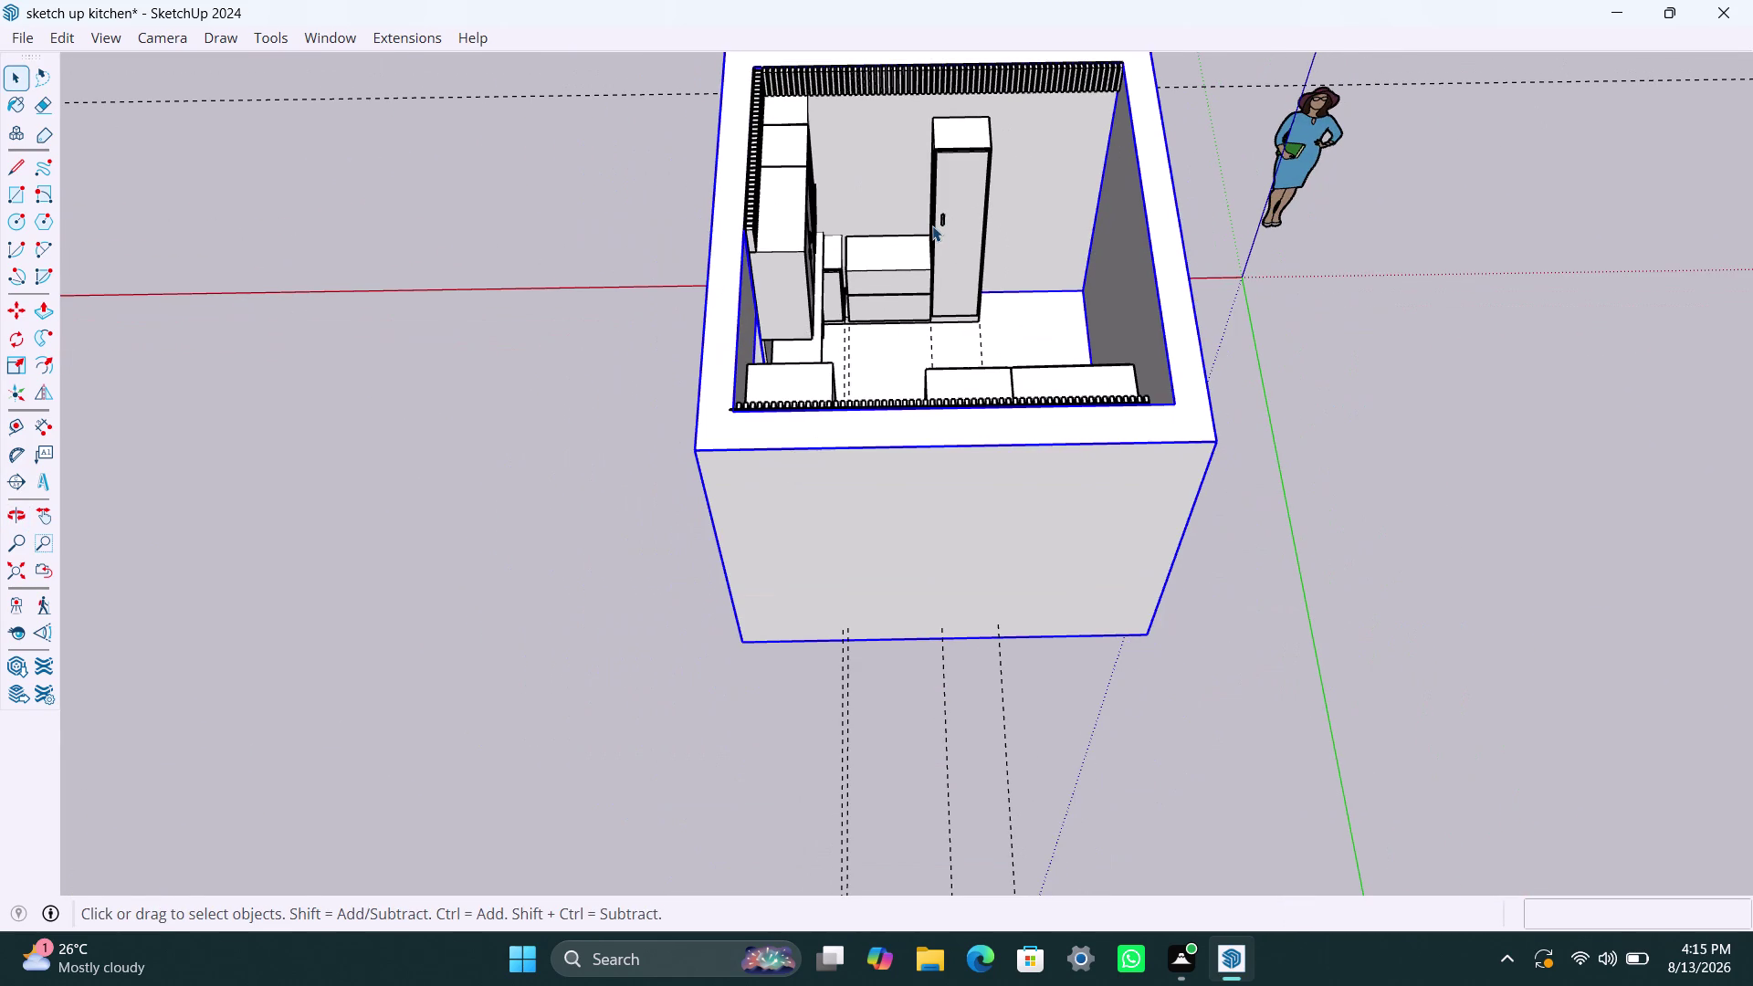
middle_drag(932, 225, 932, 503)
scroll(up, 3)
middle_drag(915, 457, 915, 347)
scroll(up, 3)
middle_drag(857, 460, 789, 288)
scroll(up, 3)
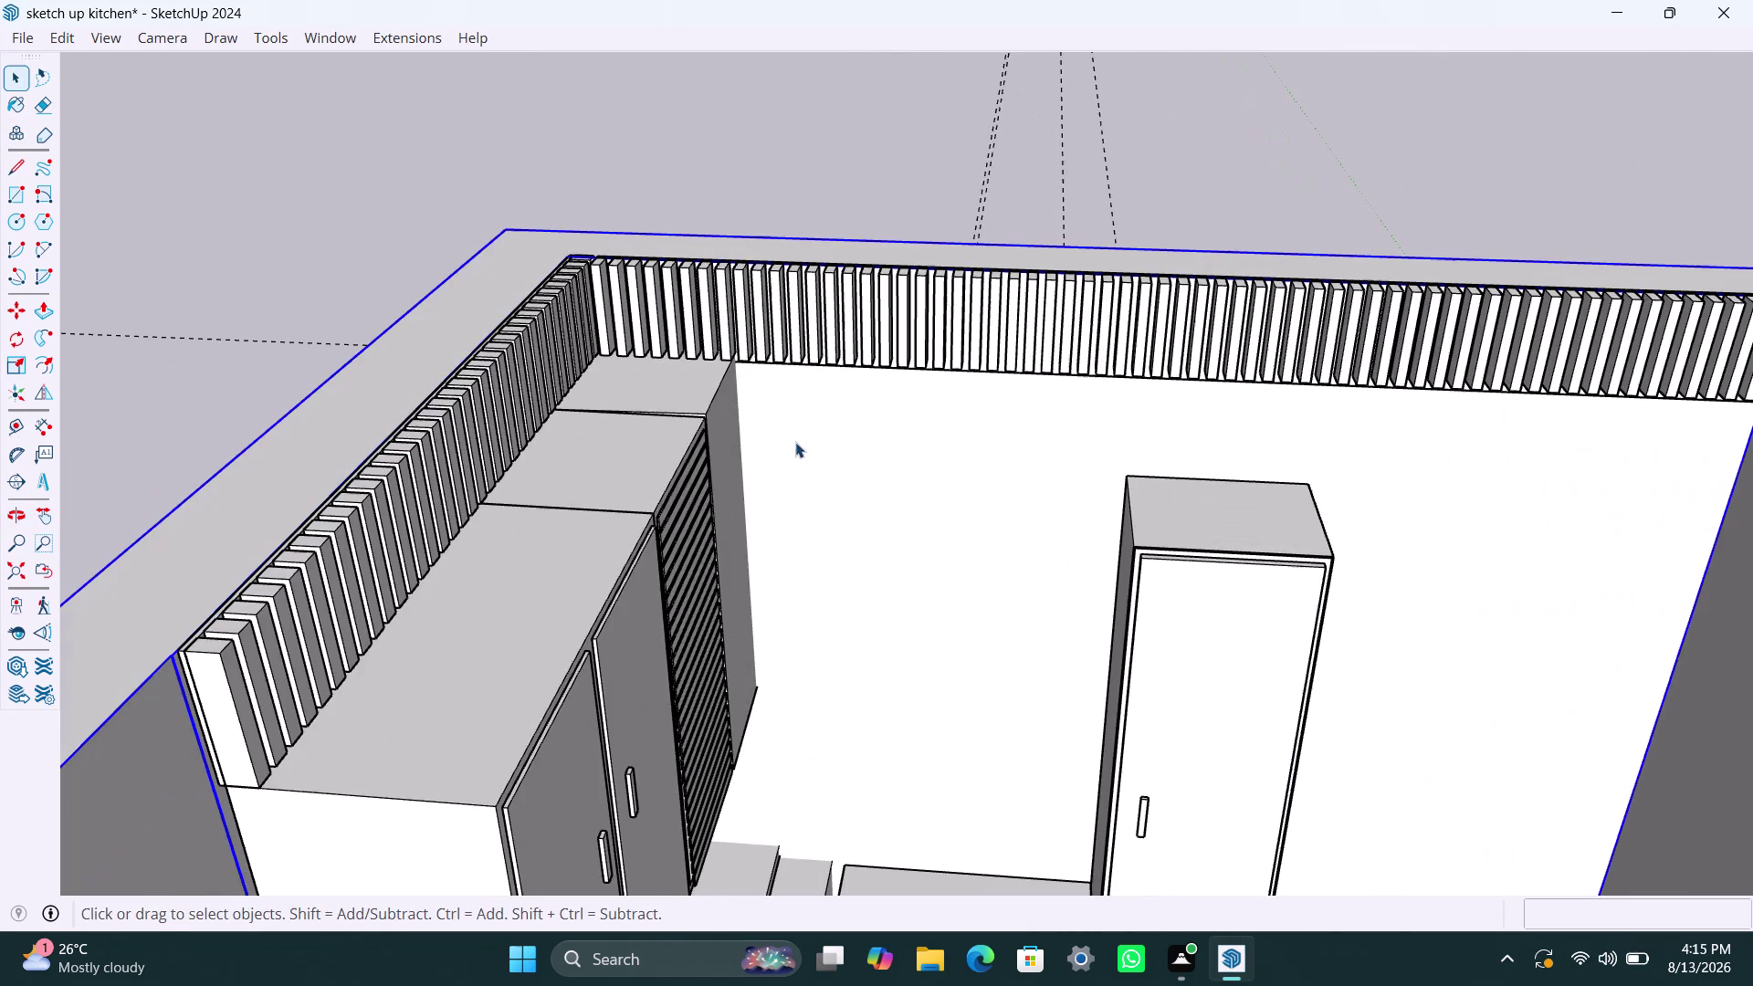
middle_drag(827, 448, 833, 439)
scroll(up, 3)
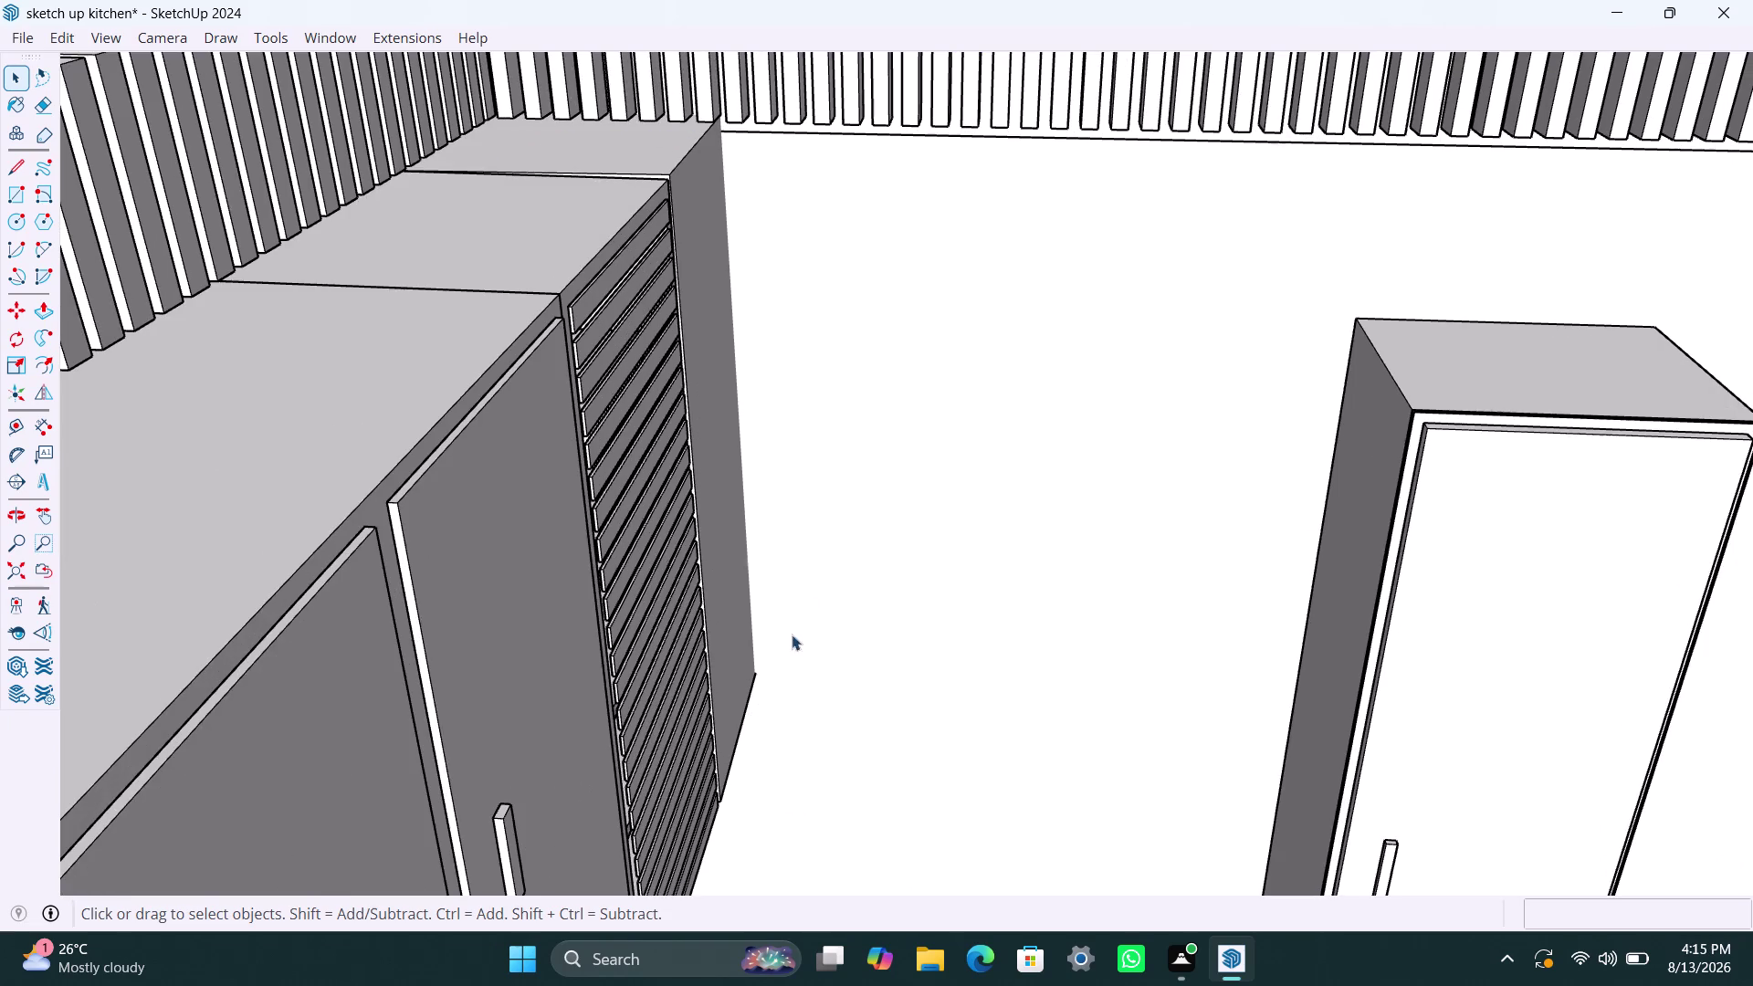
scroll(down, 3)
middle_drag(789, 382, 861, 374)
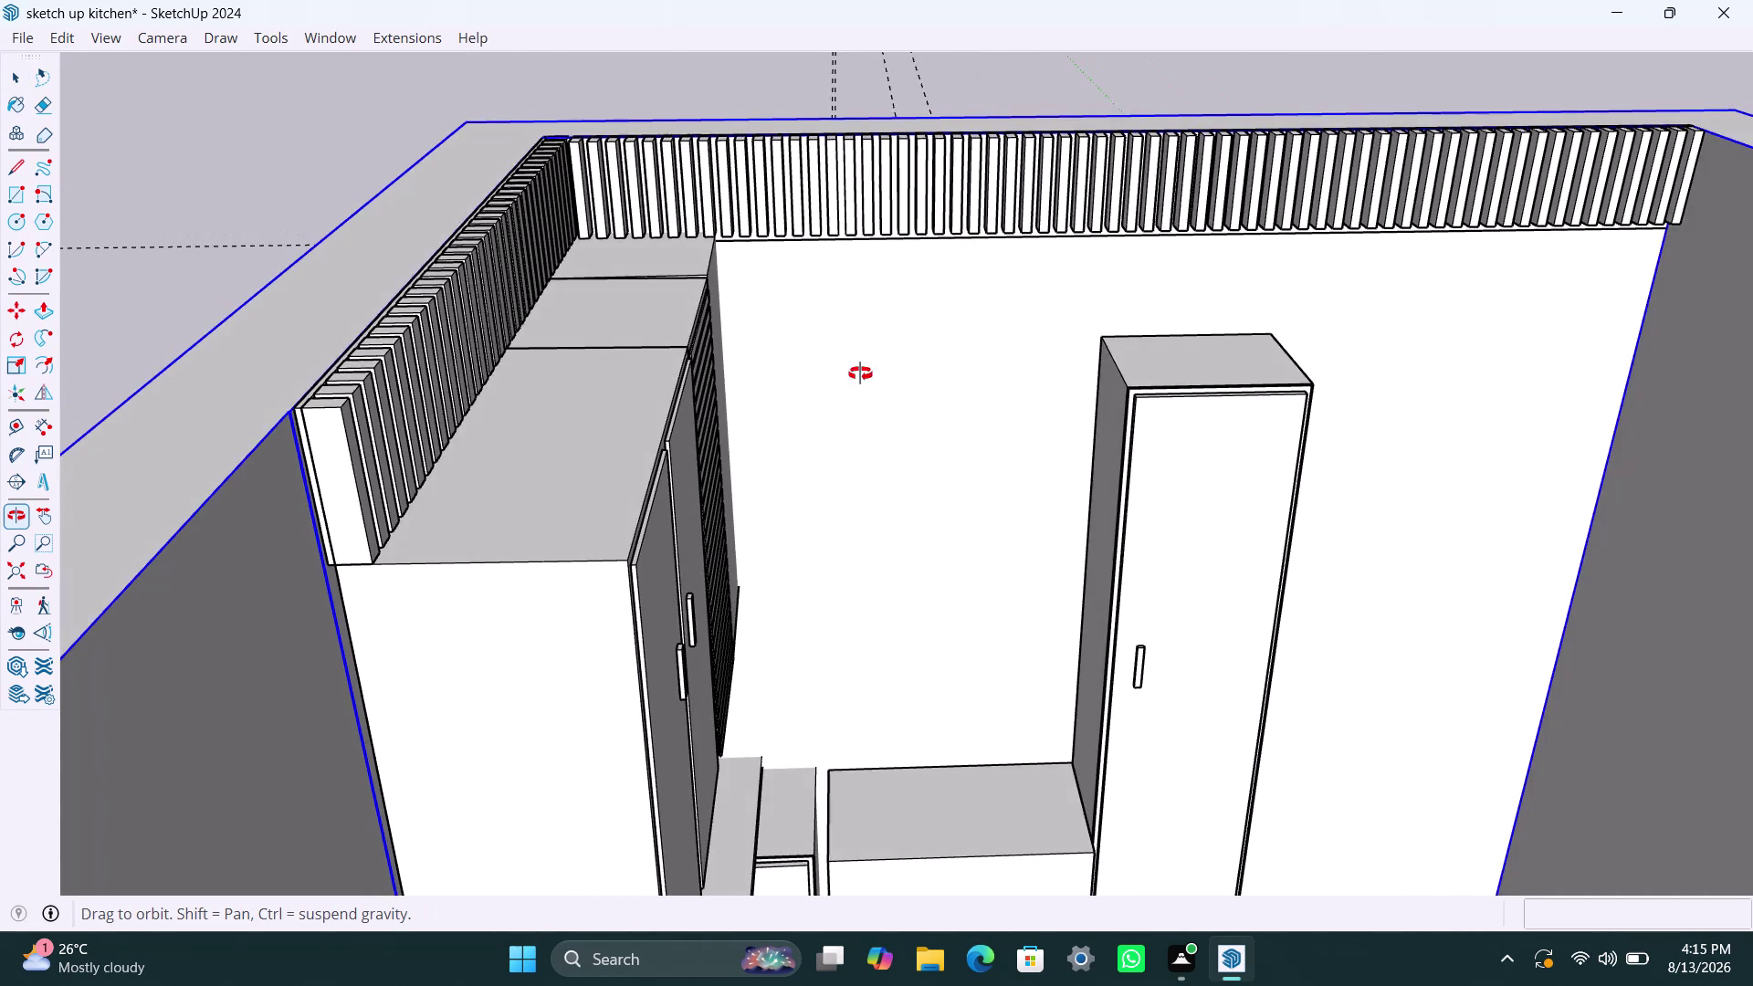
middle_drag(860, 373, 792, 352)
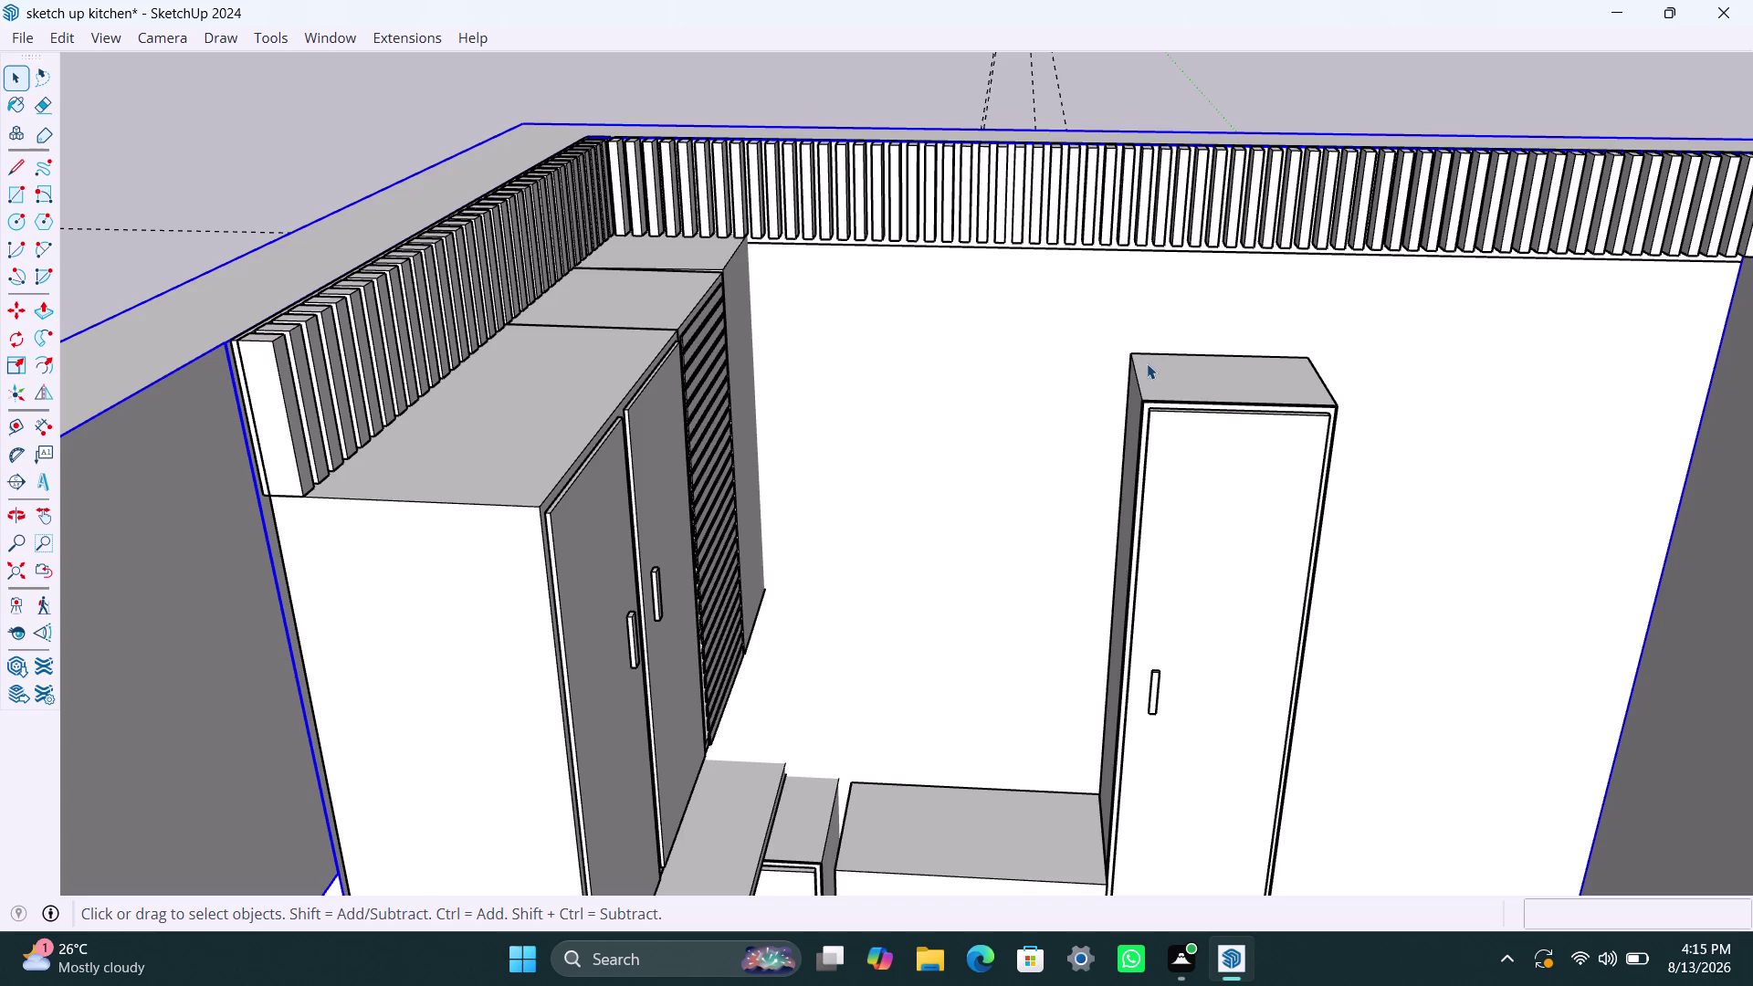
Shift the view to move the room lower and re-centre the back wall.
scroll(down, 3)
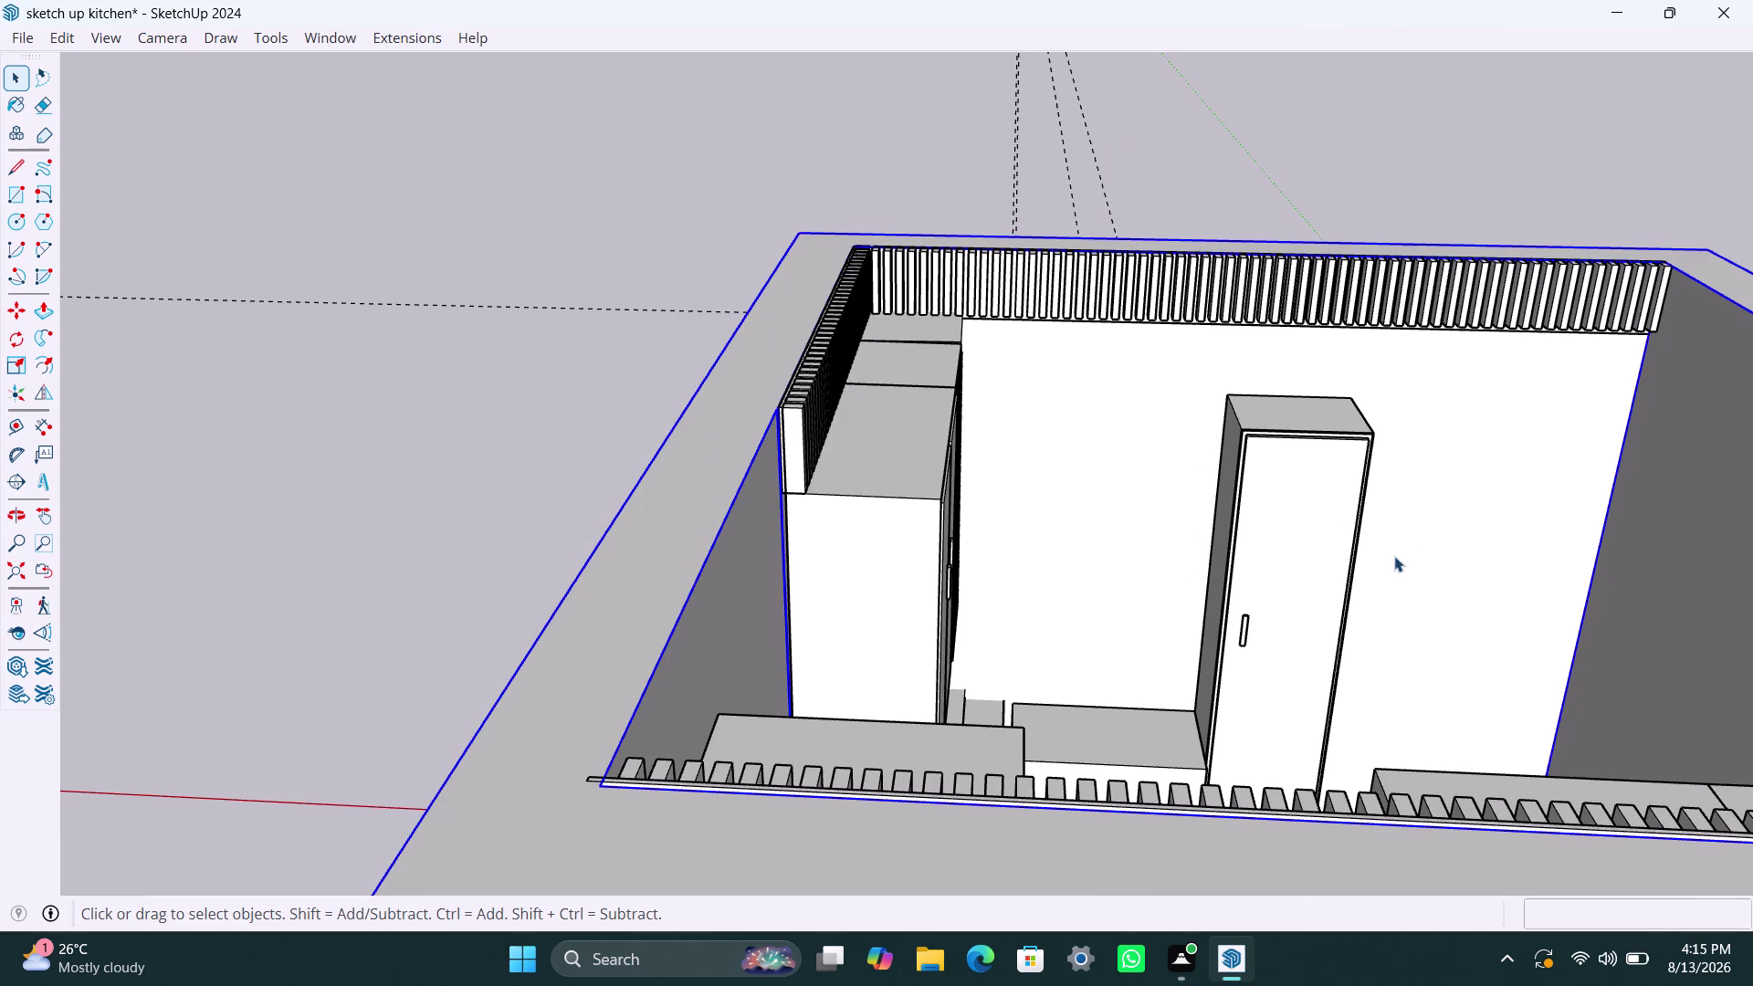
middle_drag(1416, 547, 1413, 747)
scroll(down, 3)
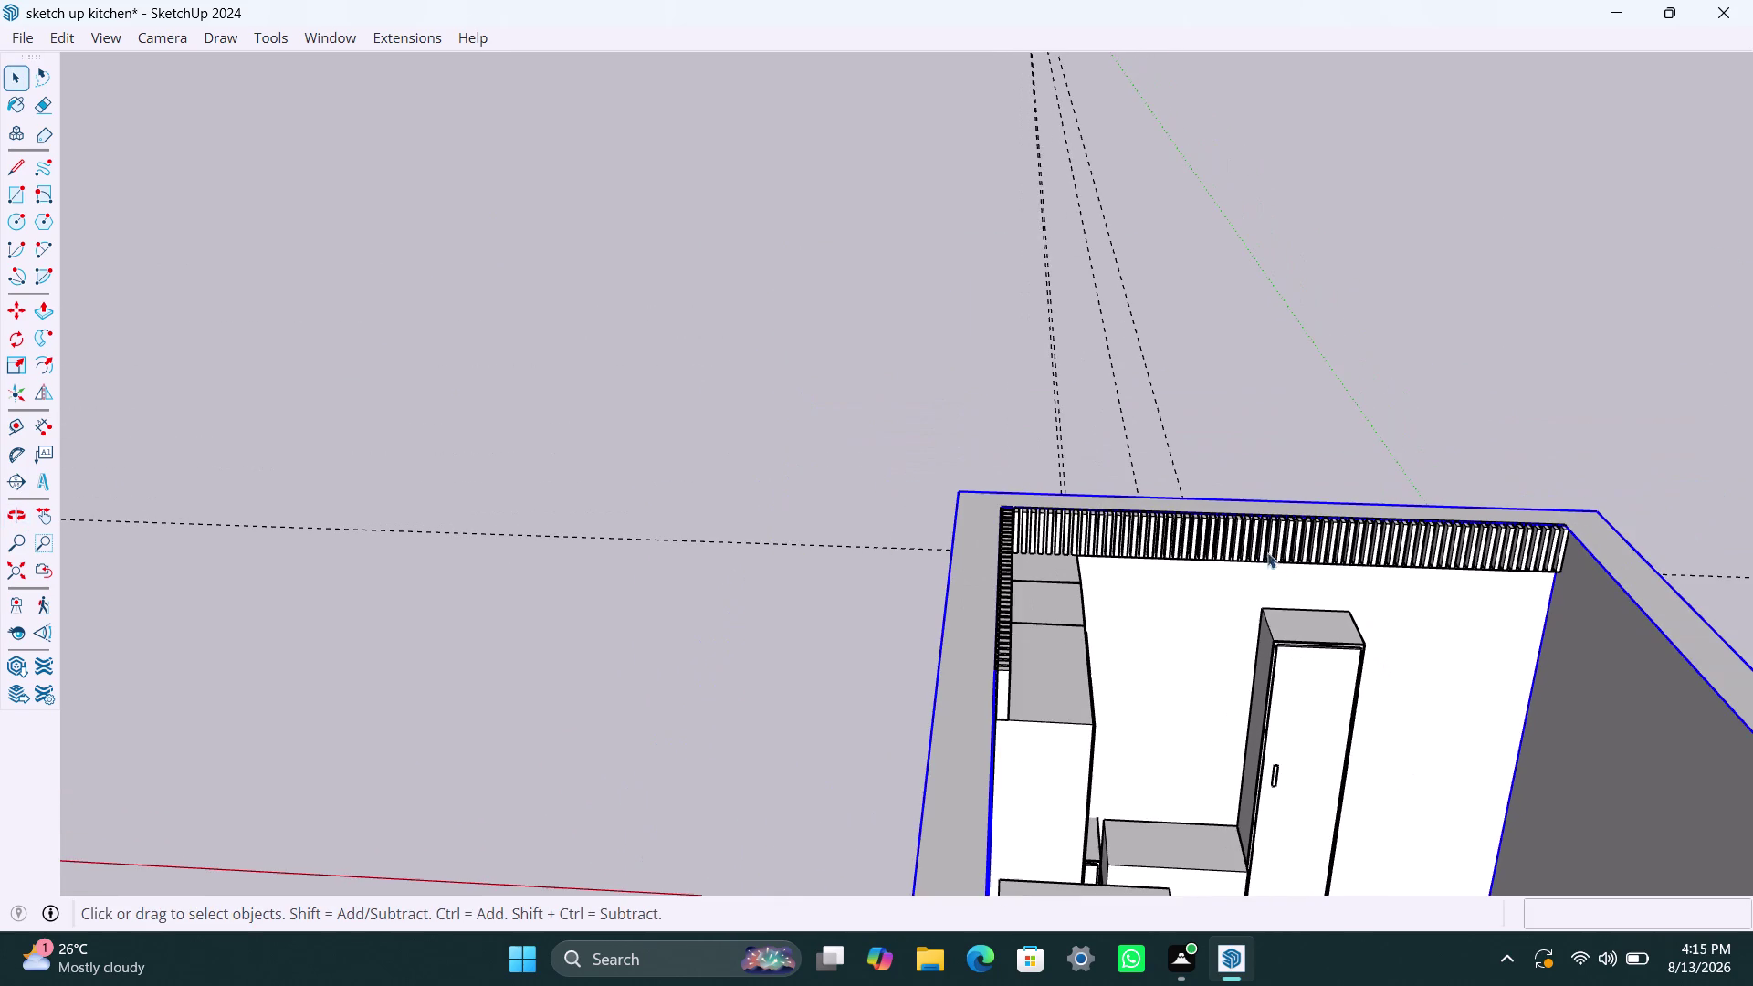
middle_drag(1233, 348, 1200, 692)
scroll(up, 3)
middle_drag(1336, 665, 1328, 635)
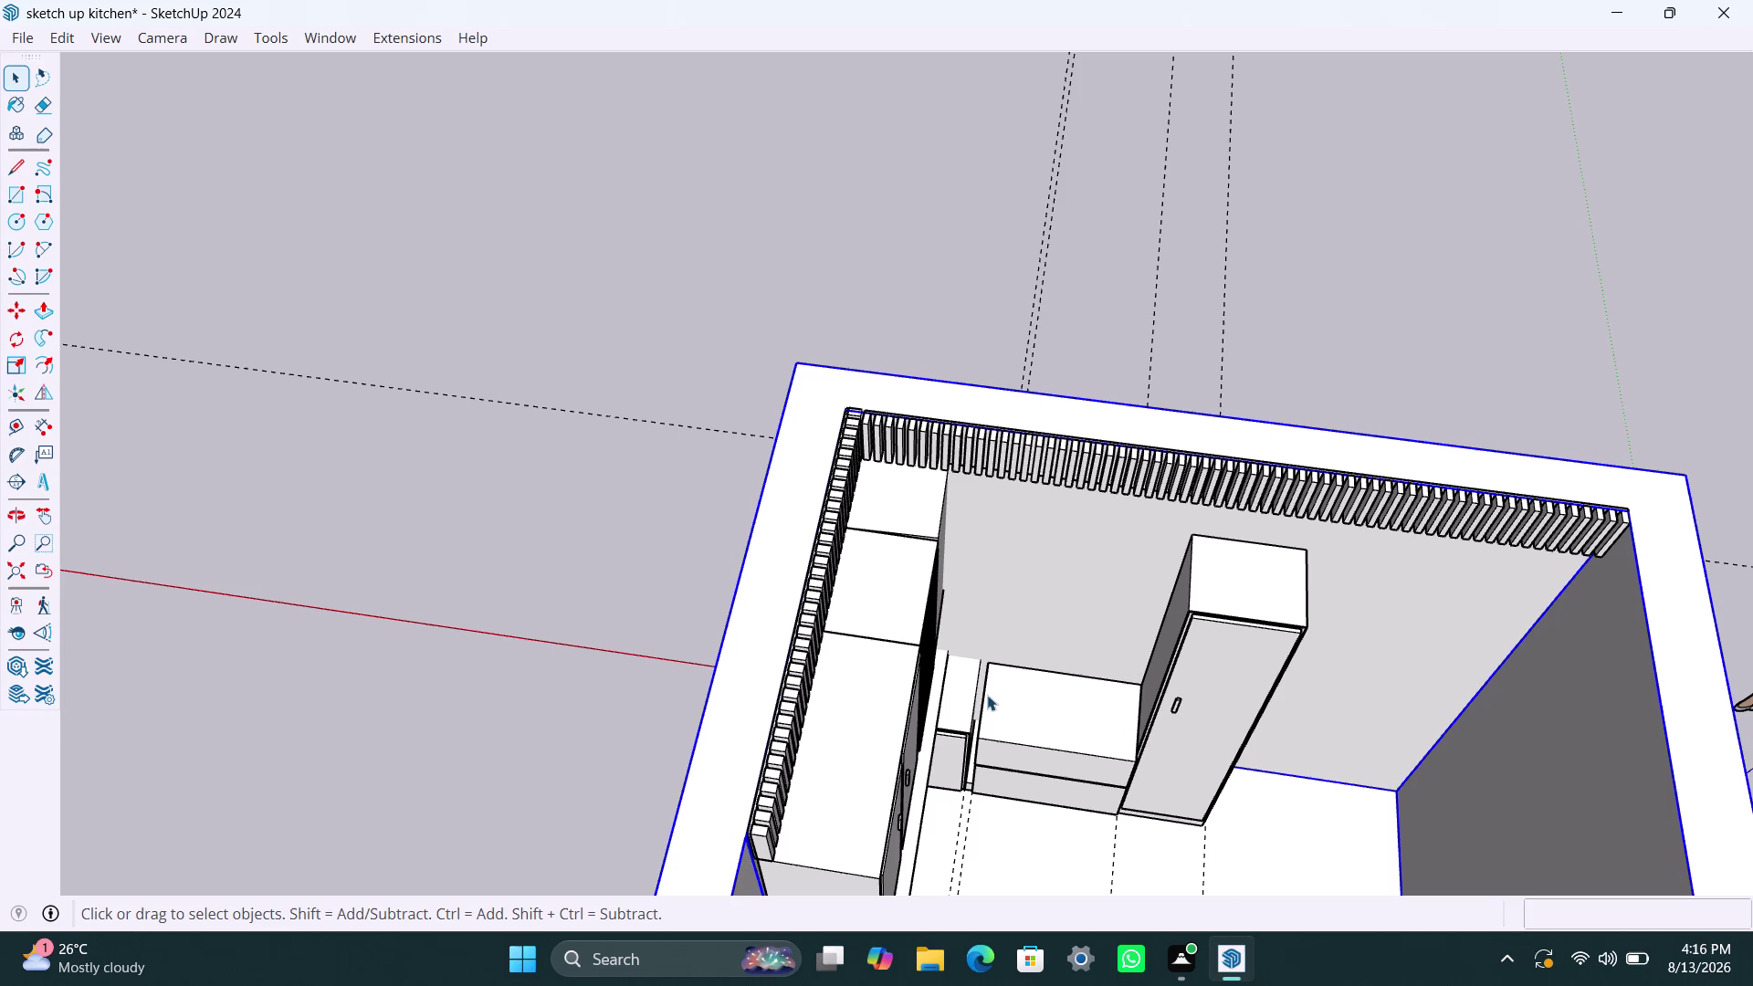
Orbit and zoom until the slatted back wall is seen straight on at eye level.
scroll(up, 3)
scroll(up, 3)
scroll(up, 3)
scroll(down, 3)
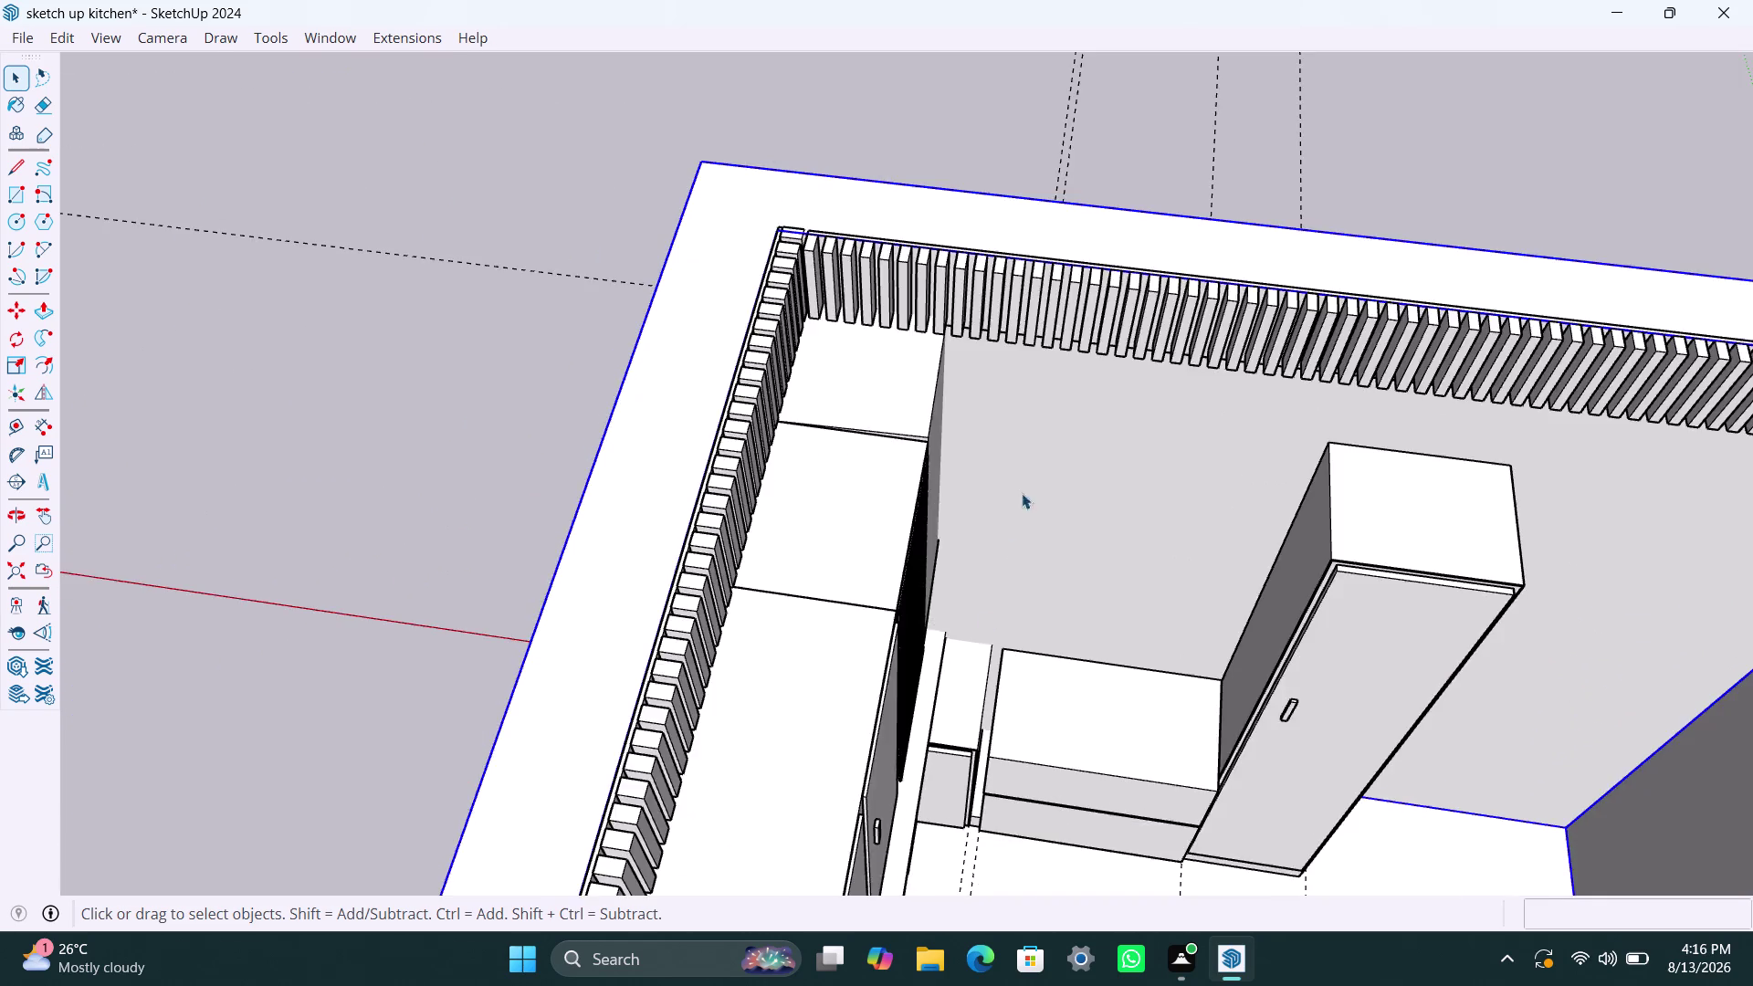
scroll(down, 3)
middle_drag(1111, 530, 1138, 464)
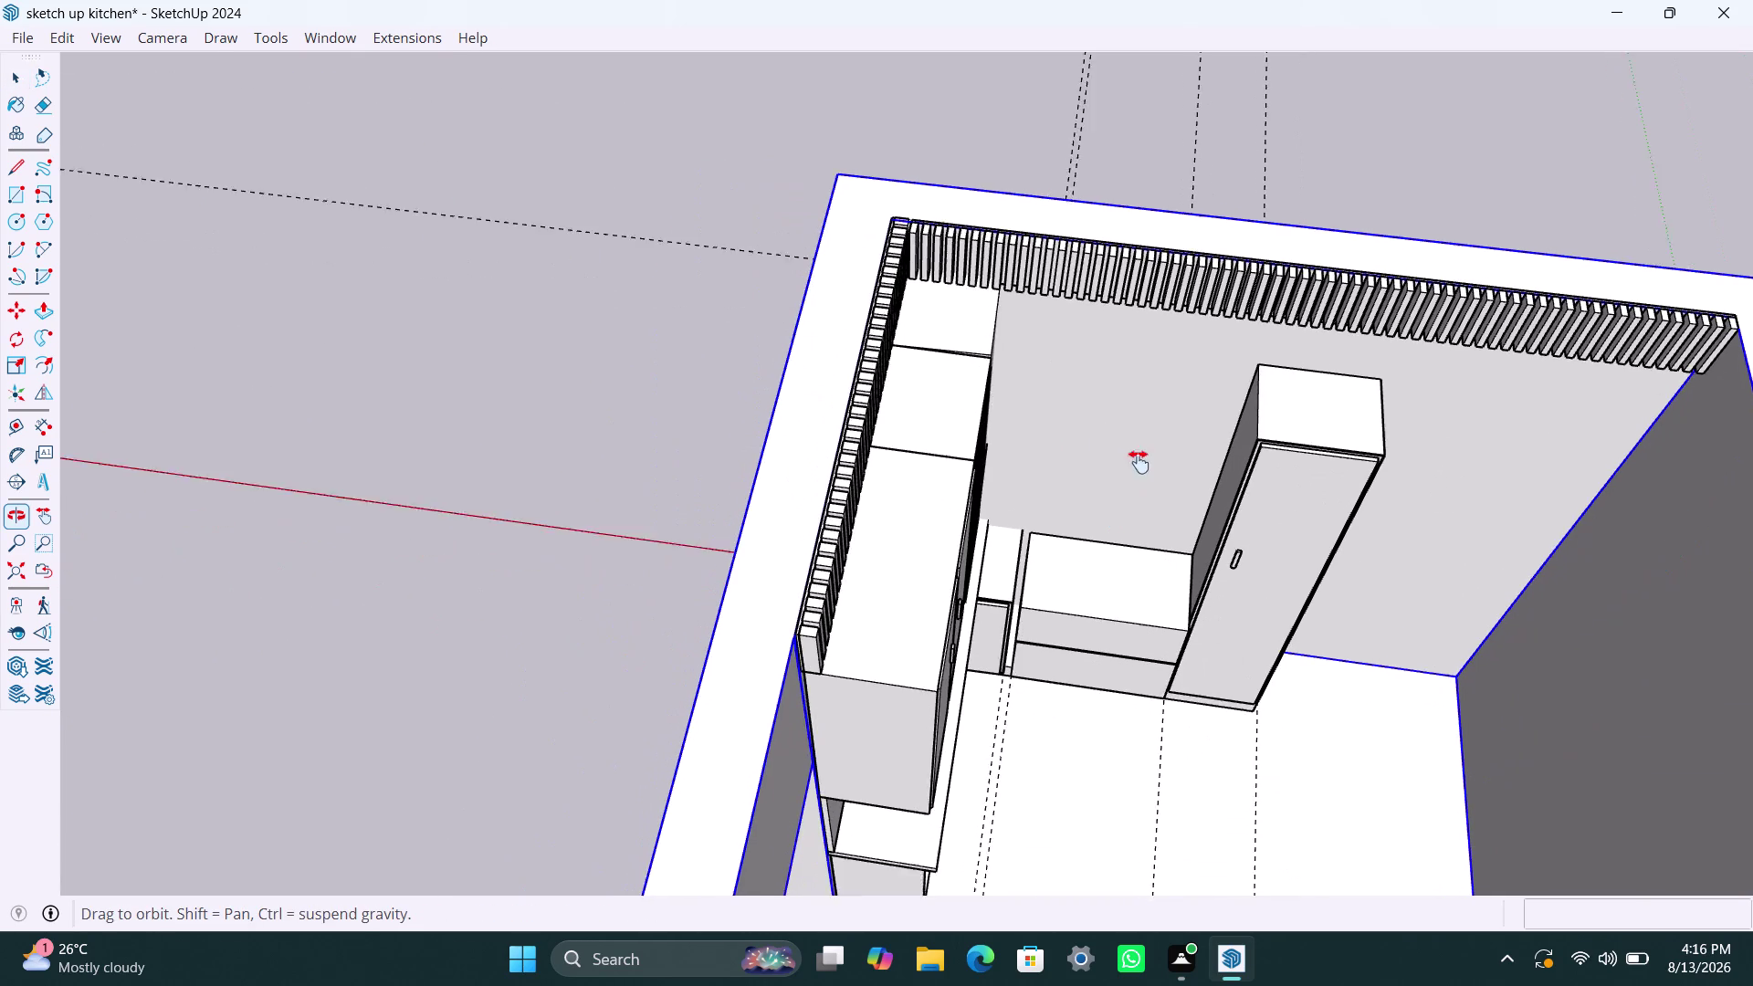
middle_drag(1137, 464, 892, 655)
scroll(up, 3)
middle_drag(920, 550, 932, 488)
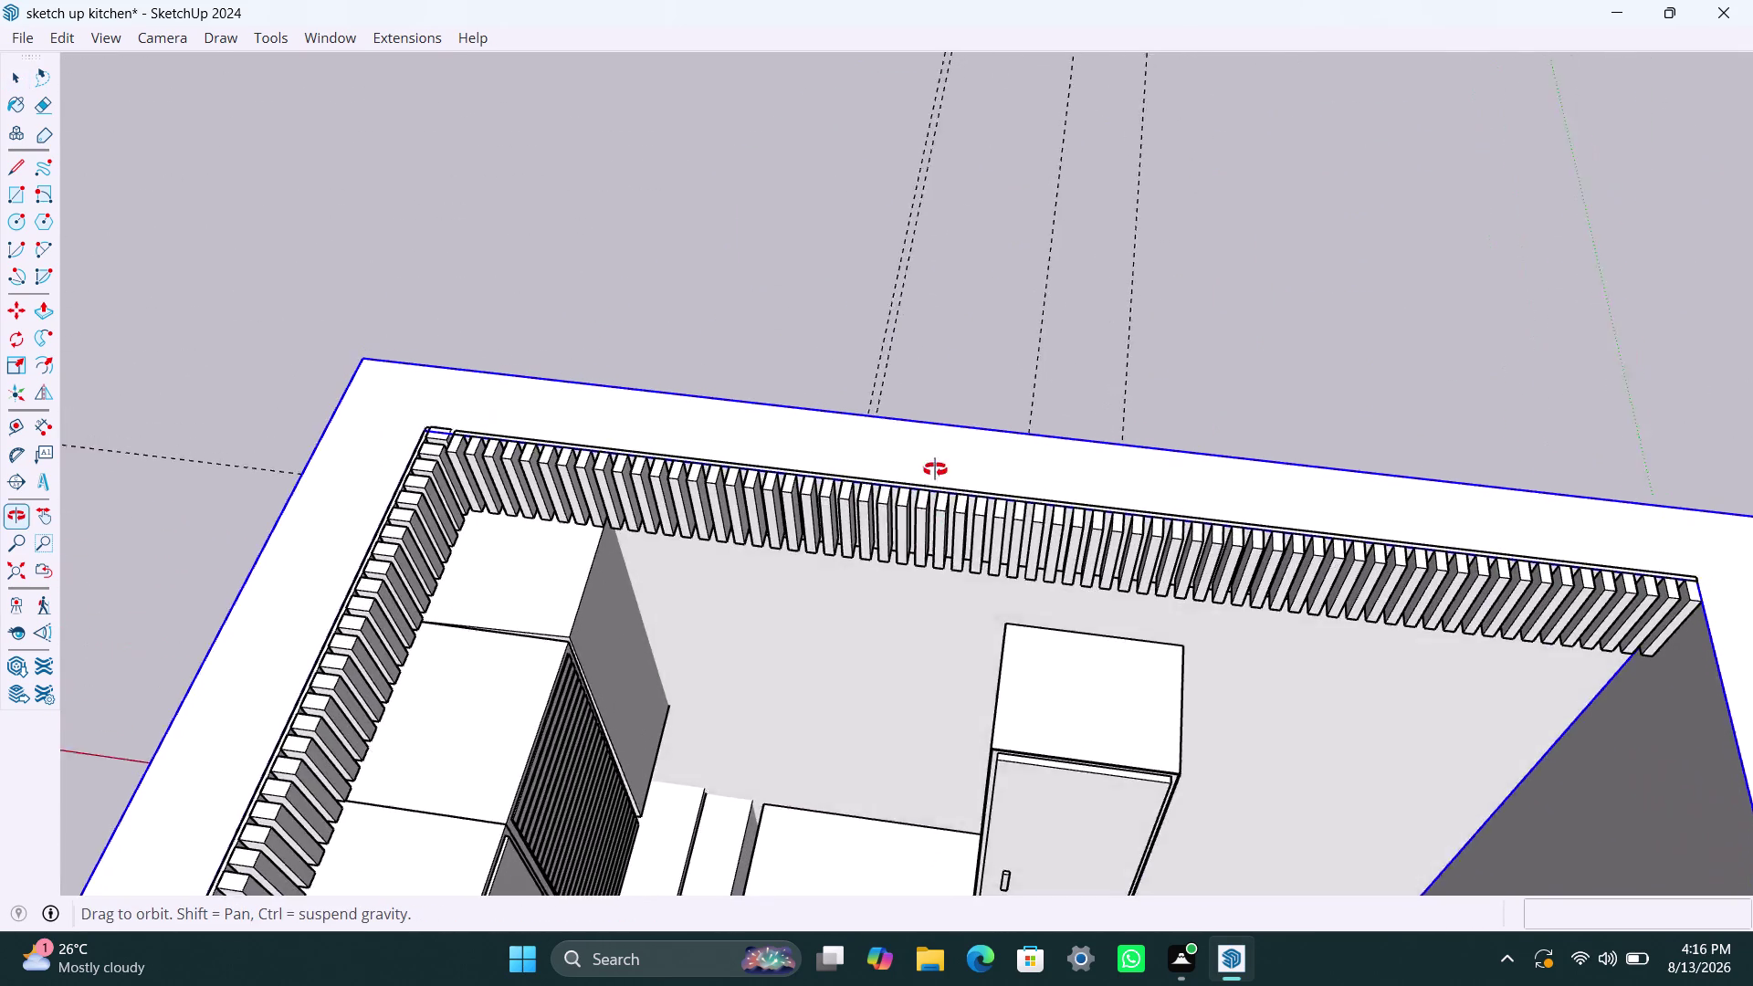
middle_drag(932, 489, 964, 233)
scroll(up, 3)
middle_drag(982, 649, 980, 401)
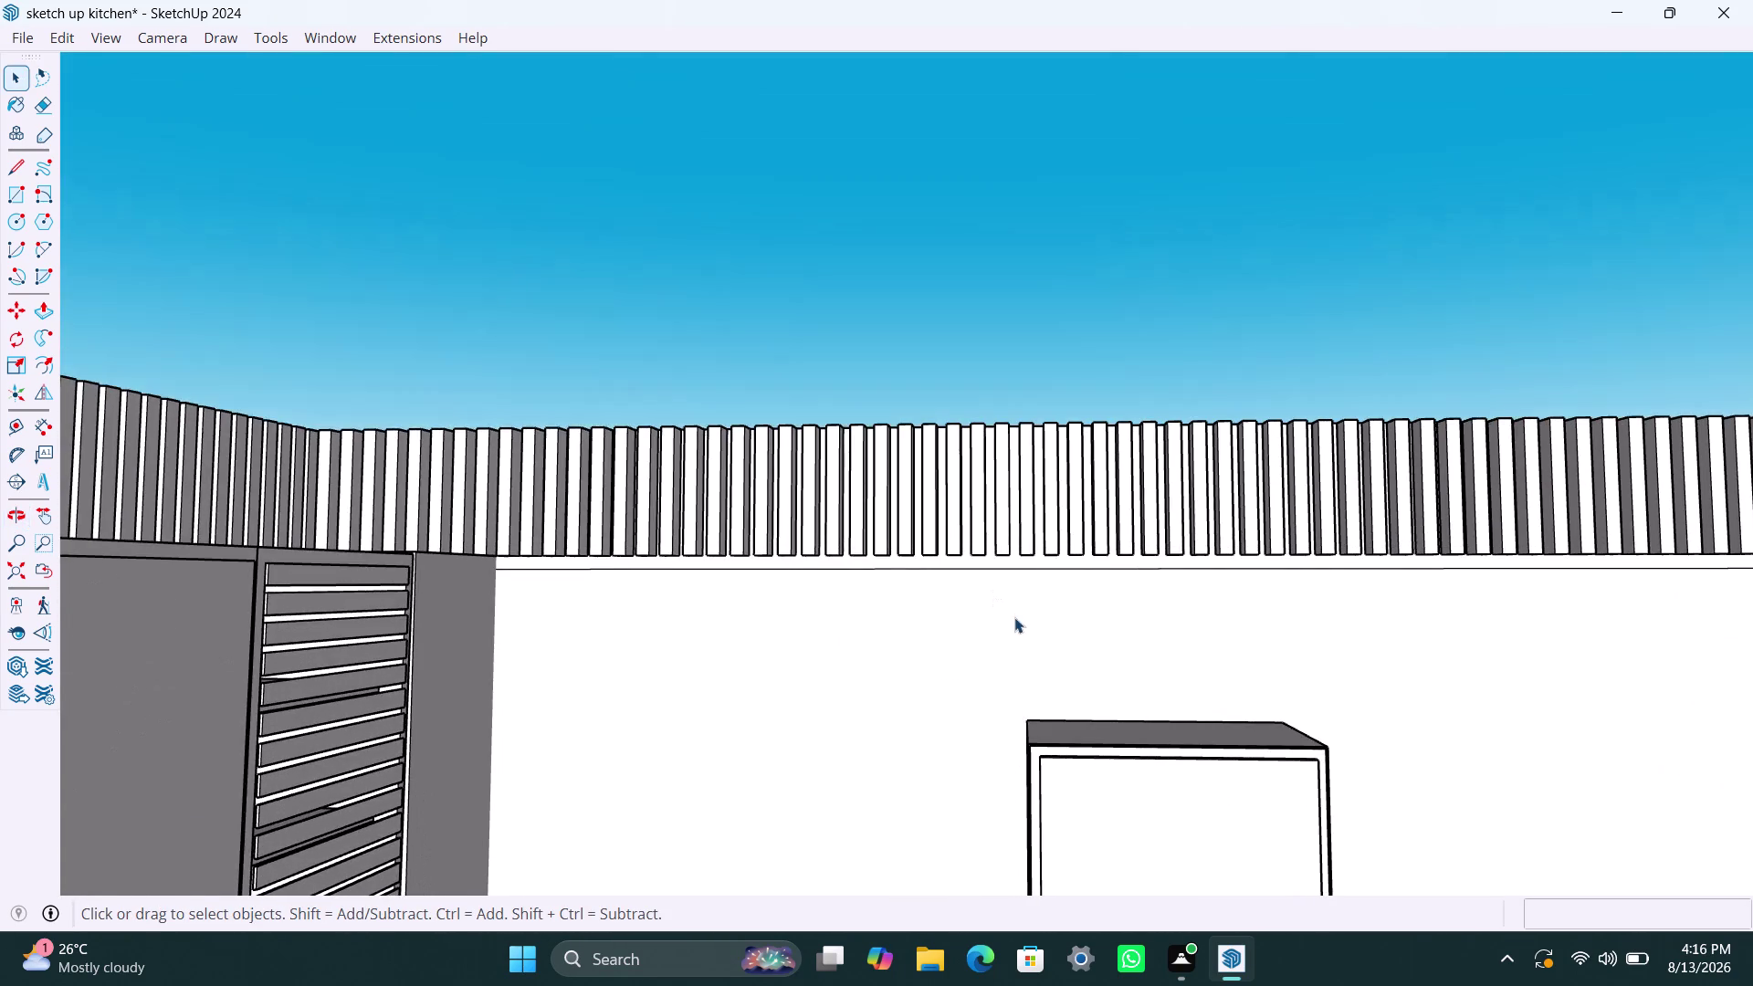
scroll(up, 3)
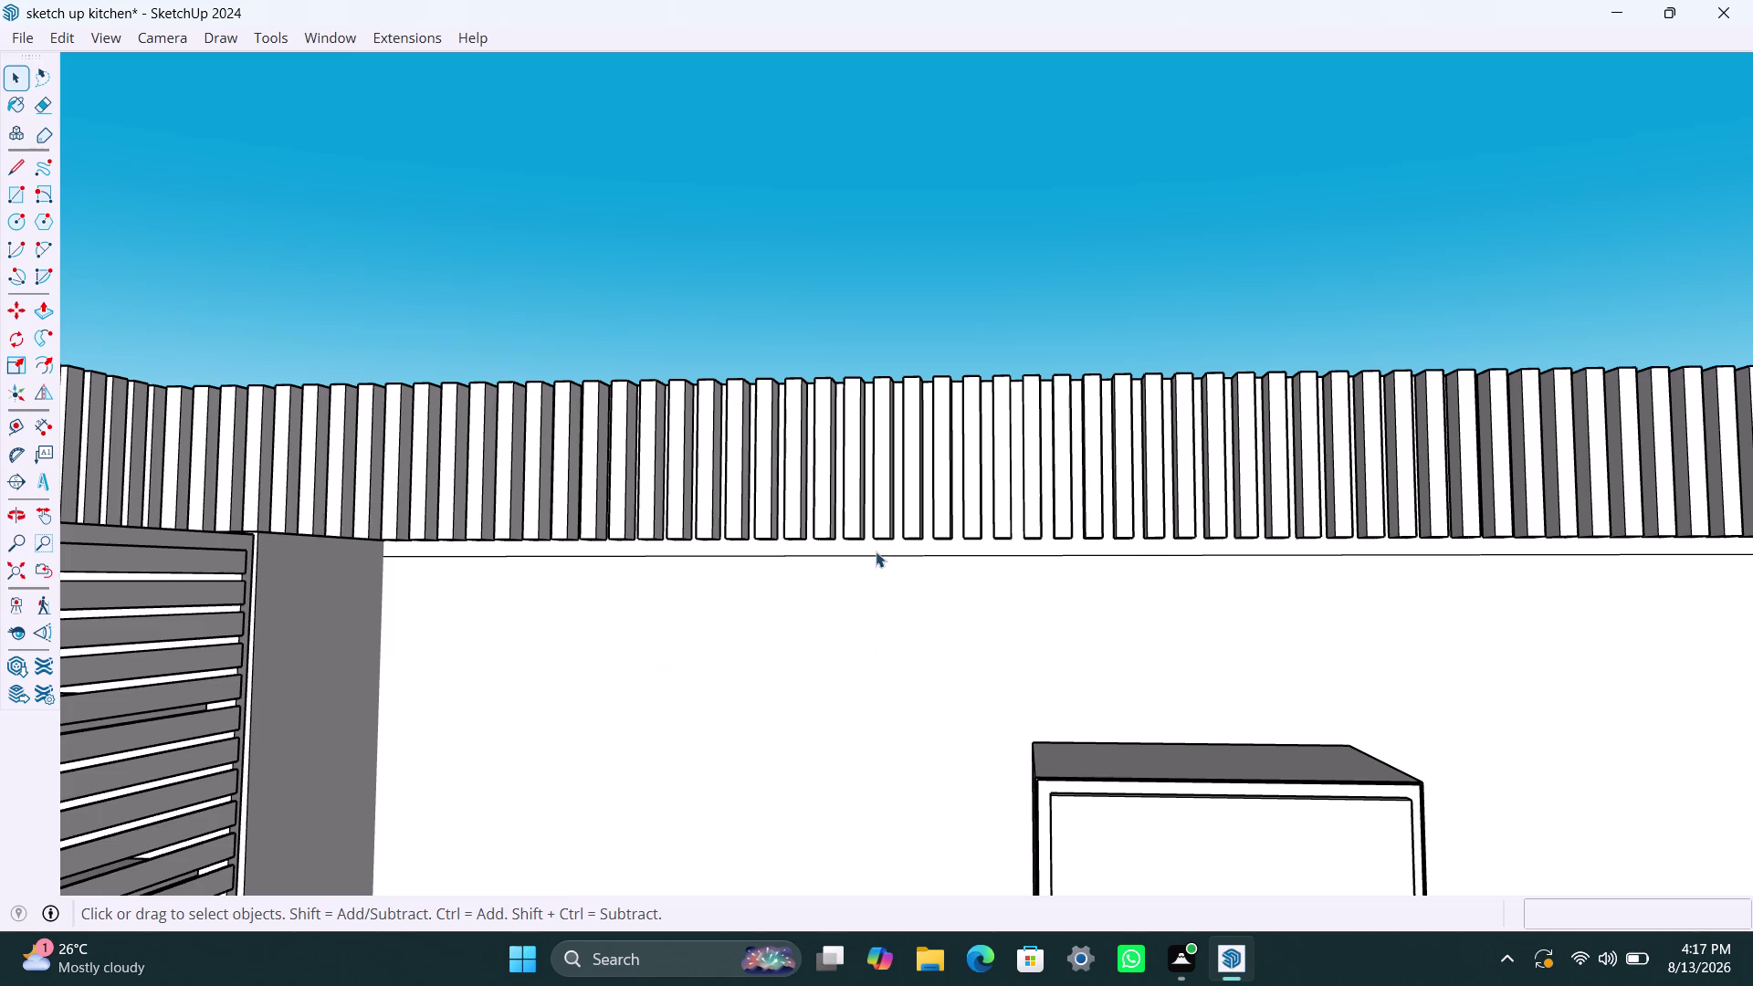
Place a Tape Measure guide 390 mm down from the back wall's top edge.
key(t)
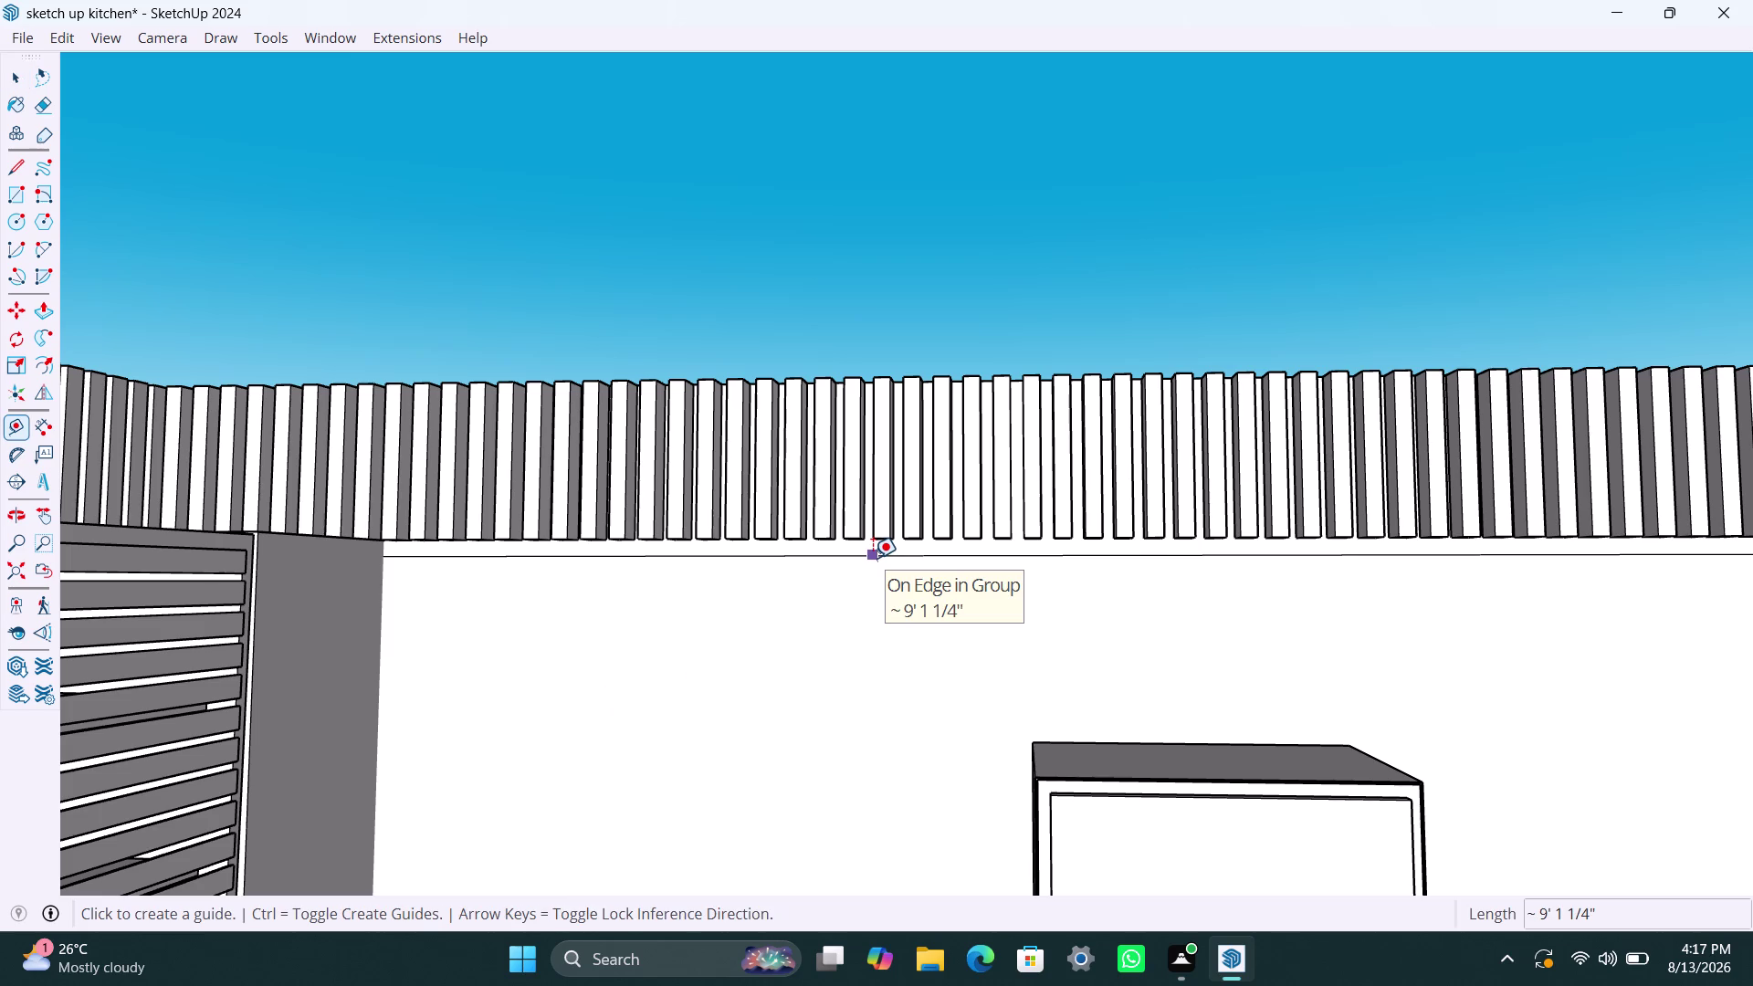
click(873, 558)
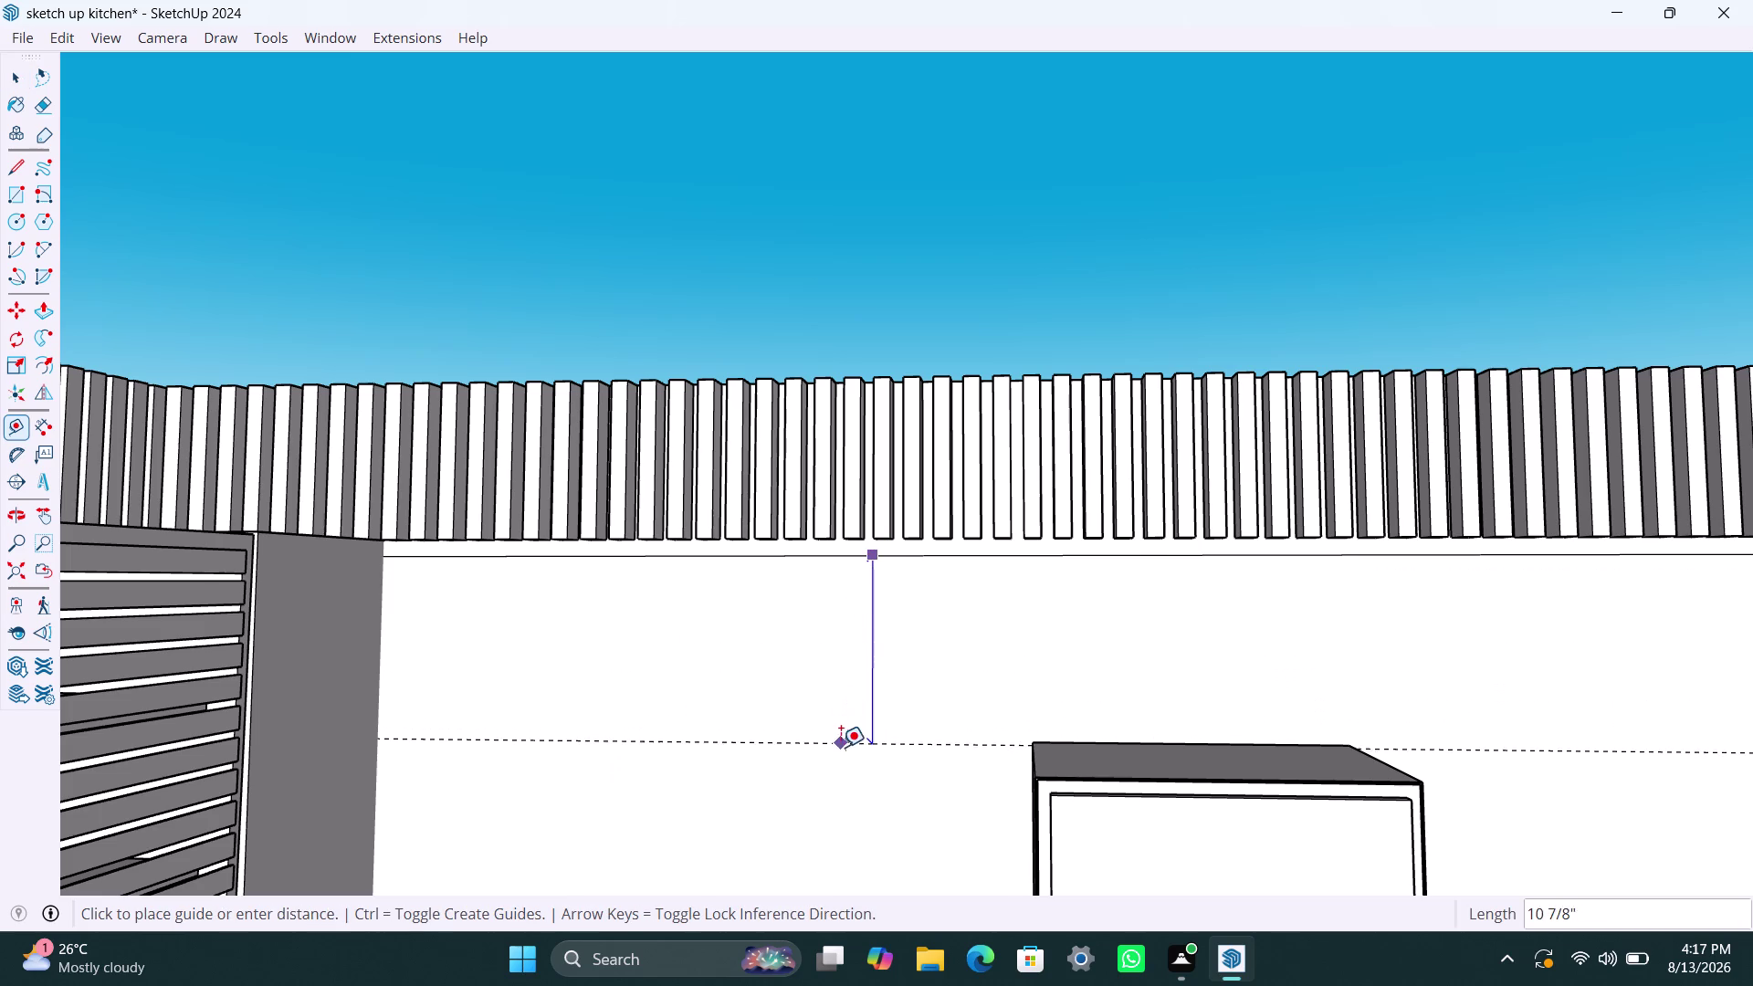
key(3)
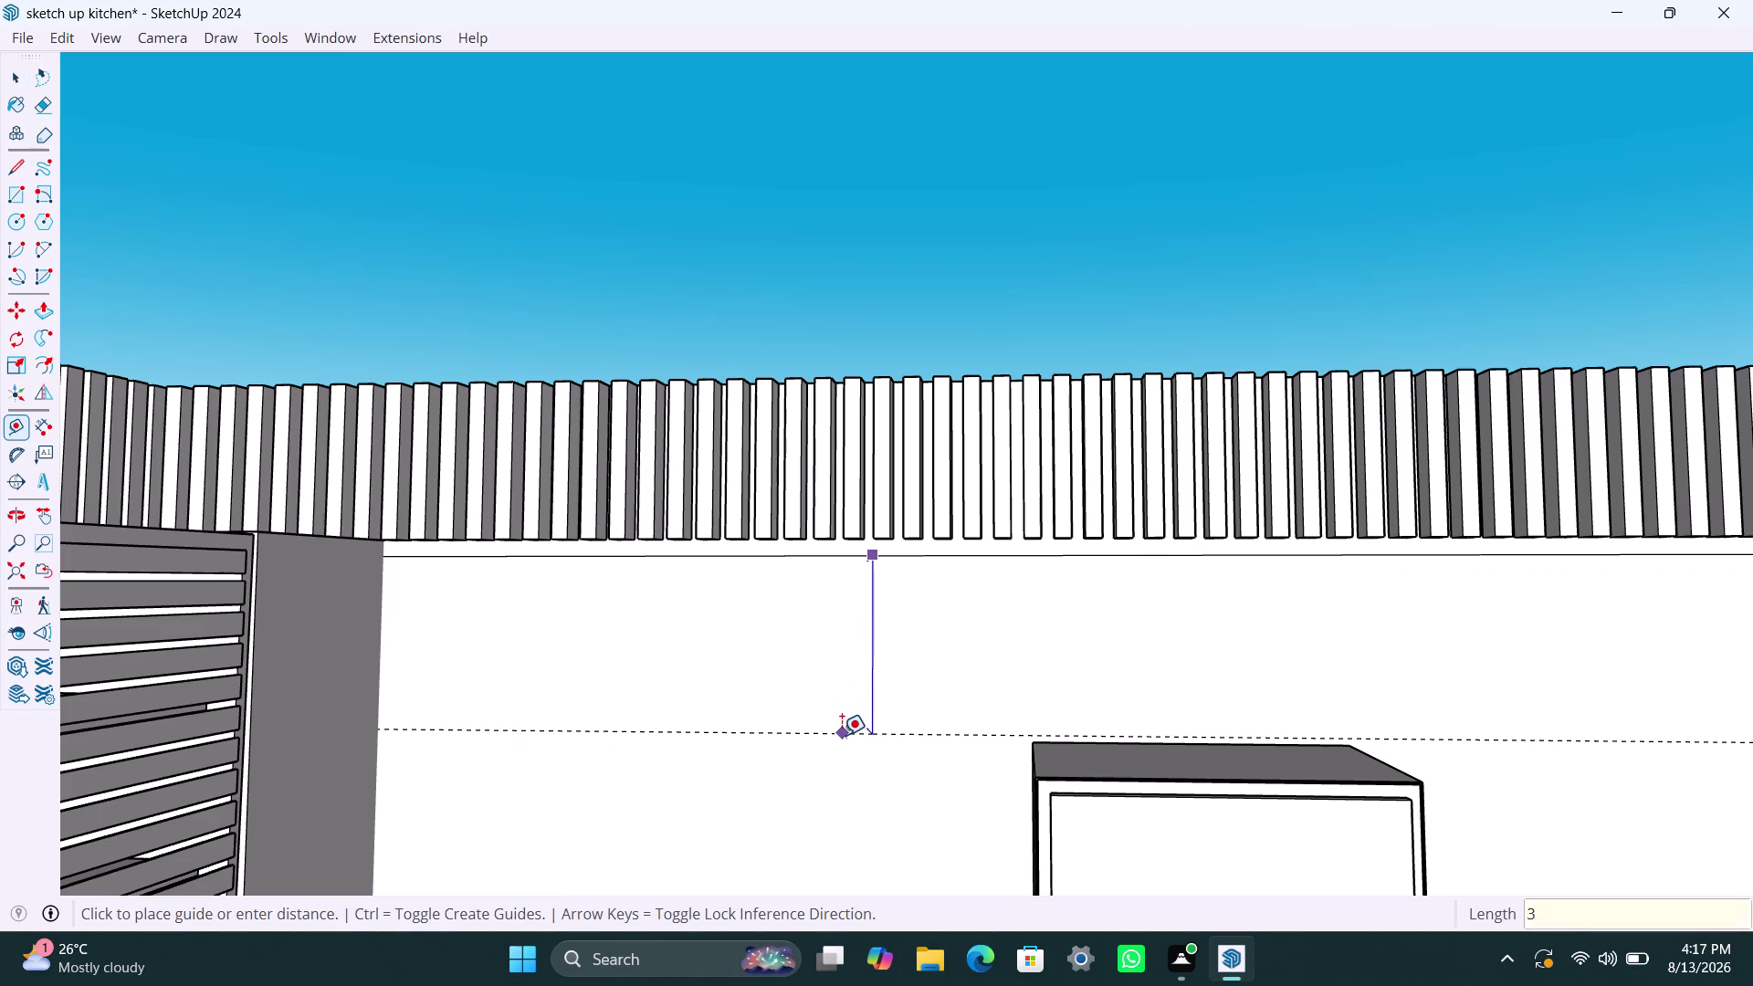
text(90mm)
key(Return)
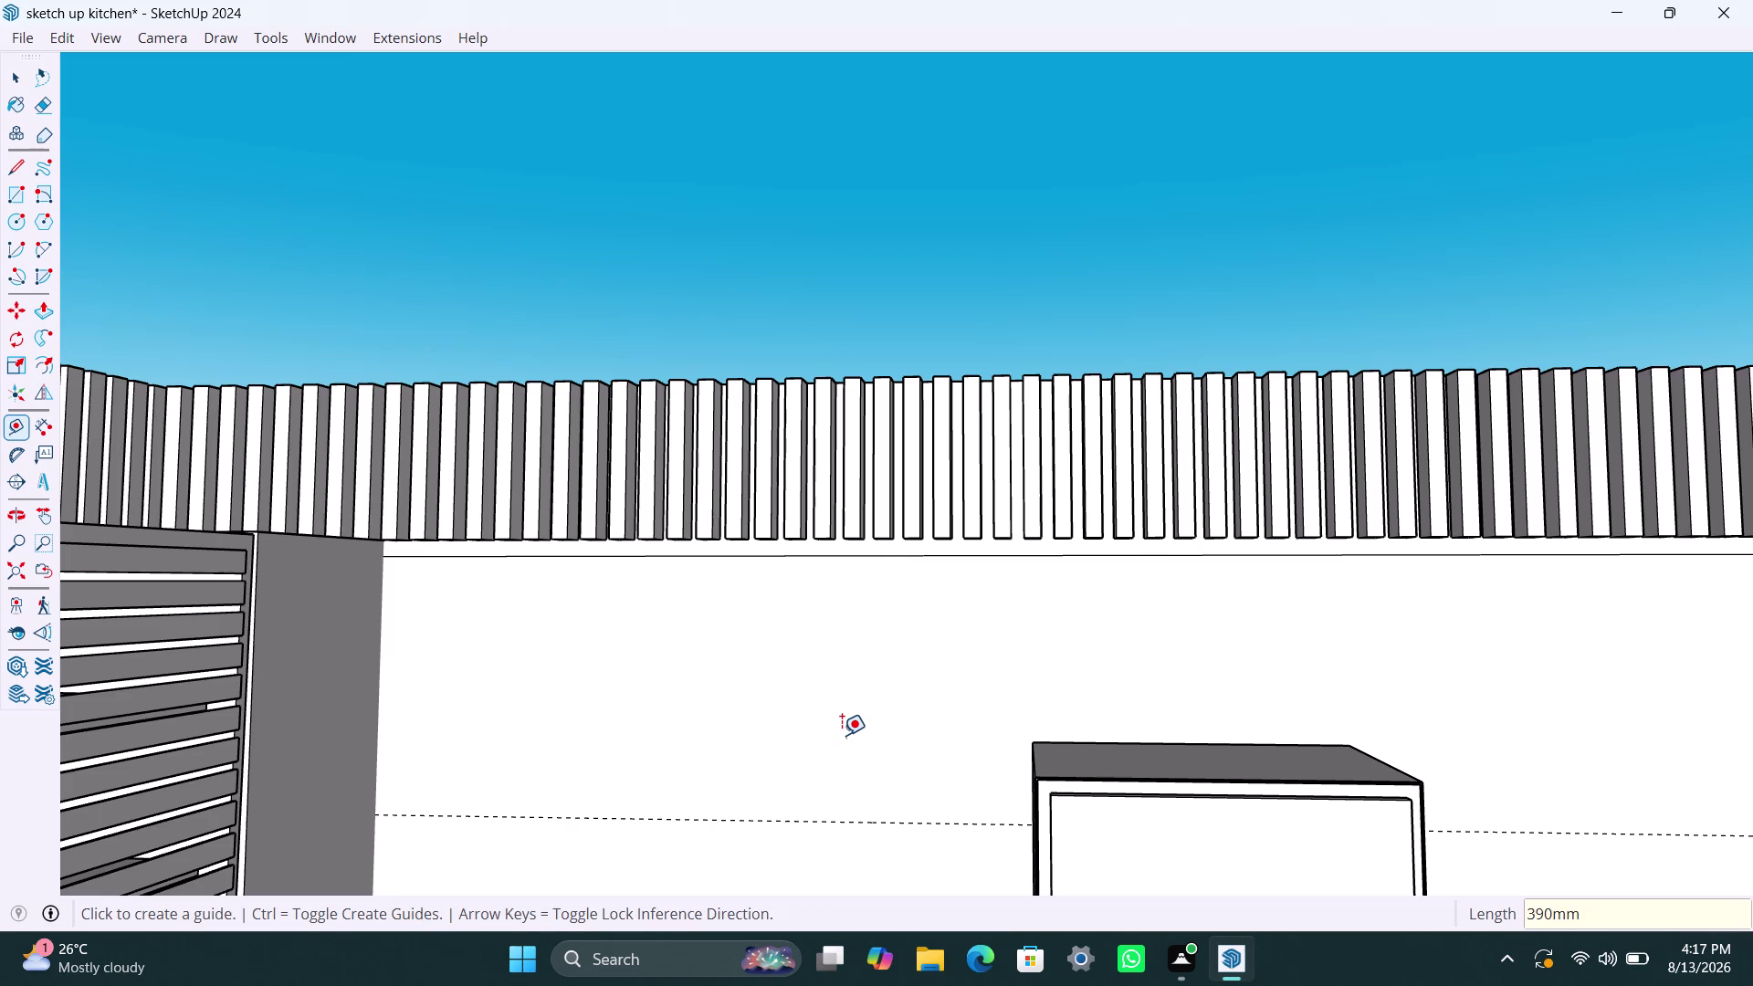
Orbit out to look down into the kitchen, then exit Tape Measure for Select.
scroll(down, 3)
scroll(down, 3)
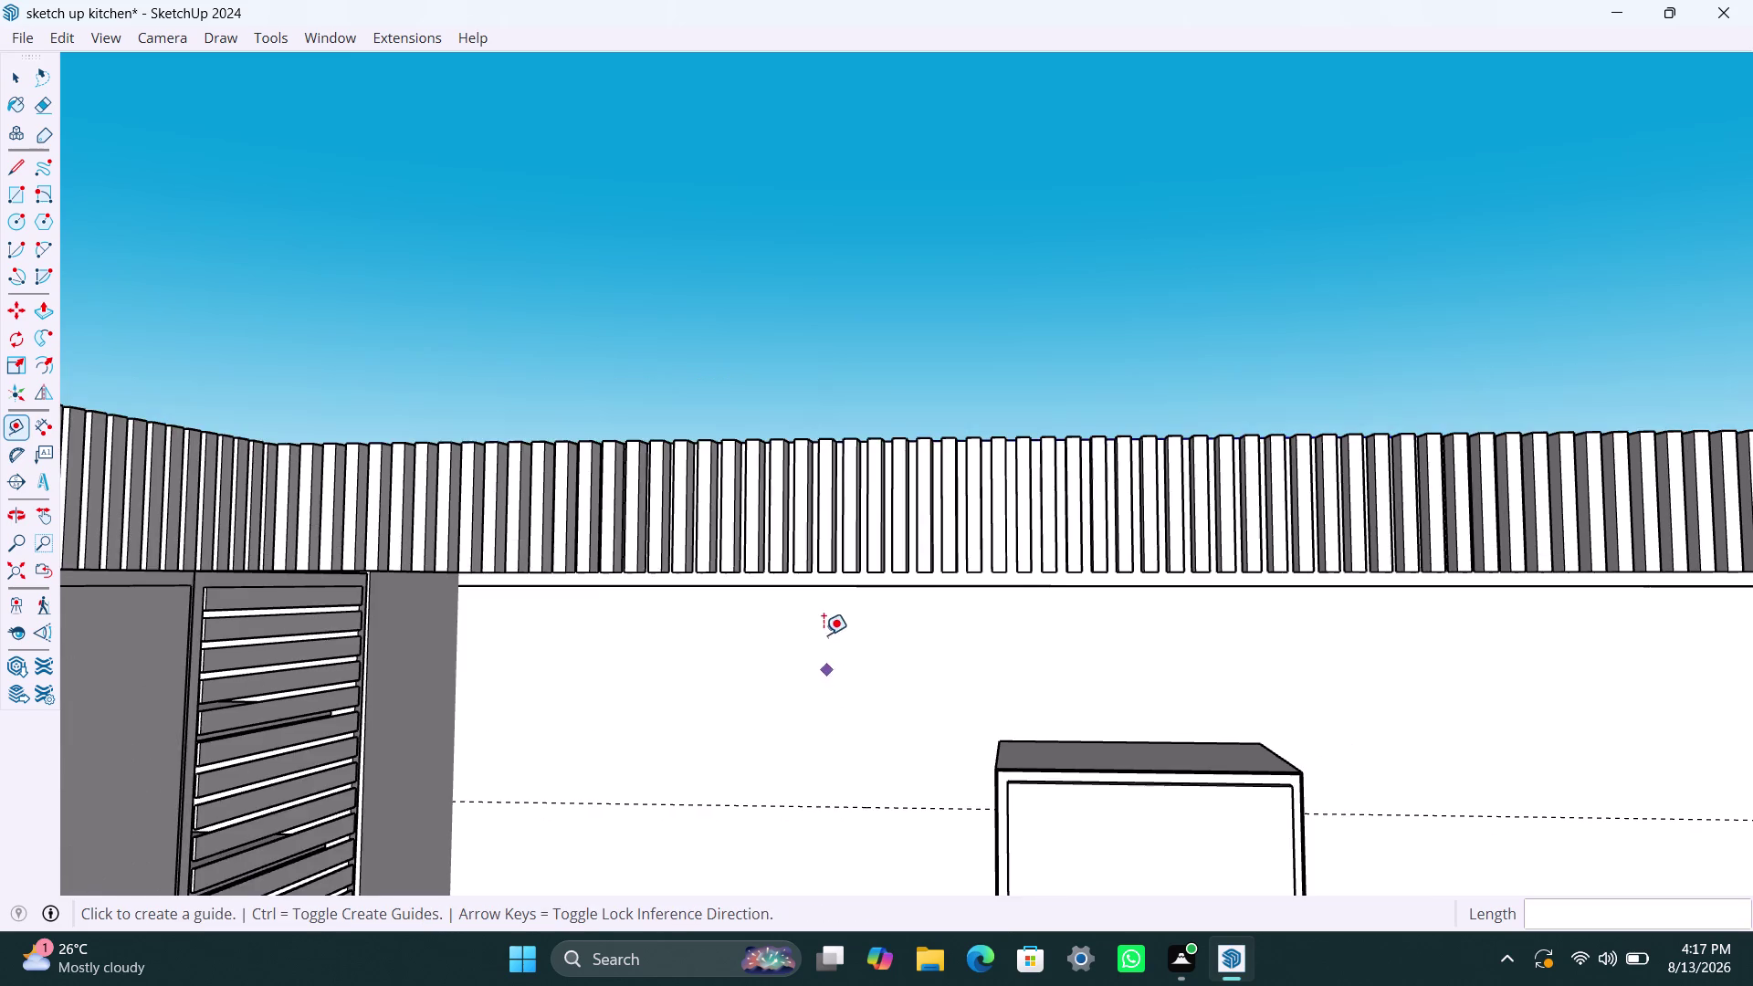
scroll(down, 3)
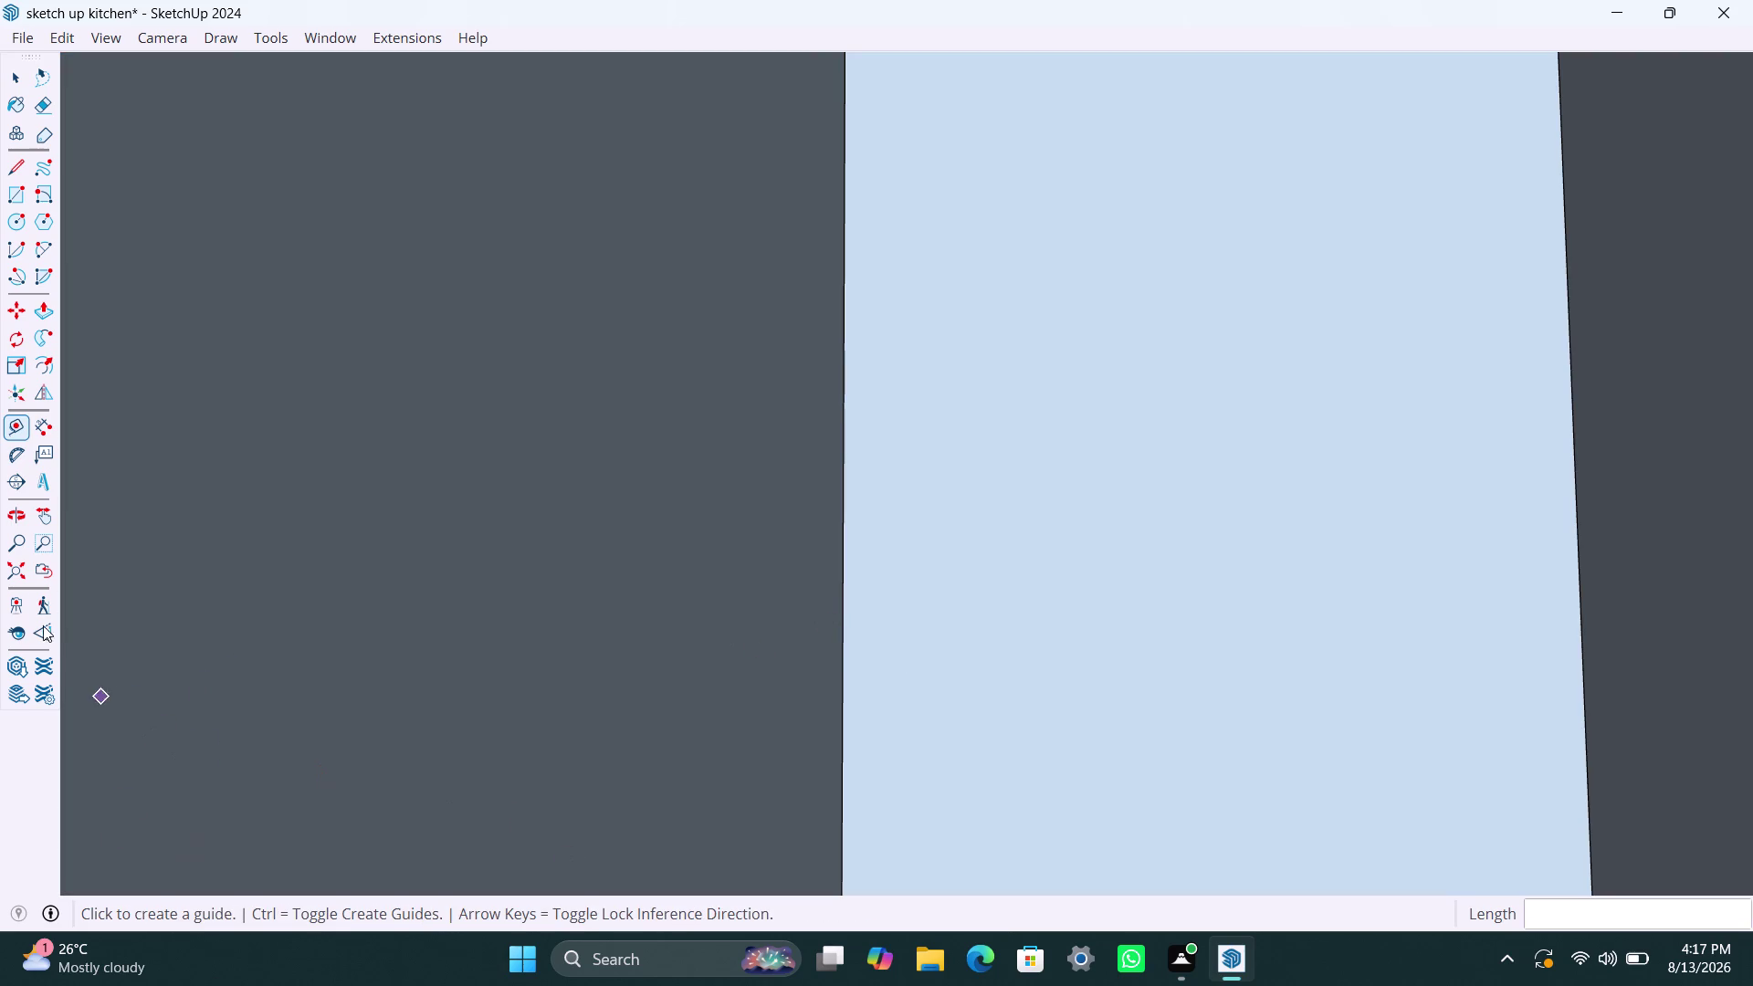
click(24, 579)
scroll(down, 3)
middle_drag(887, 341, 883, 585)
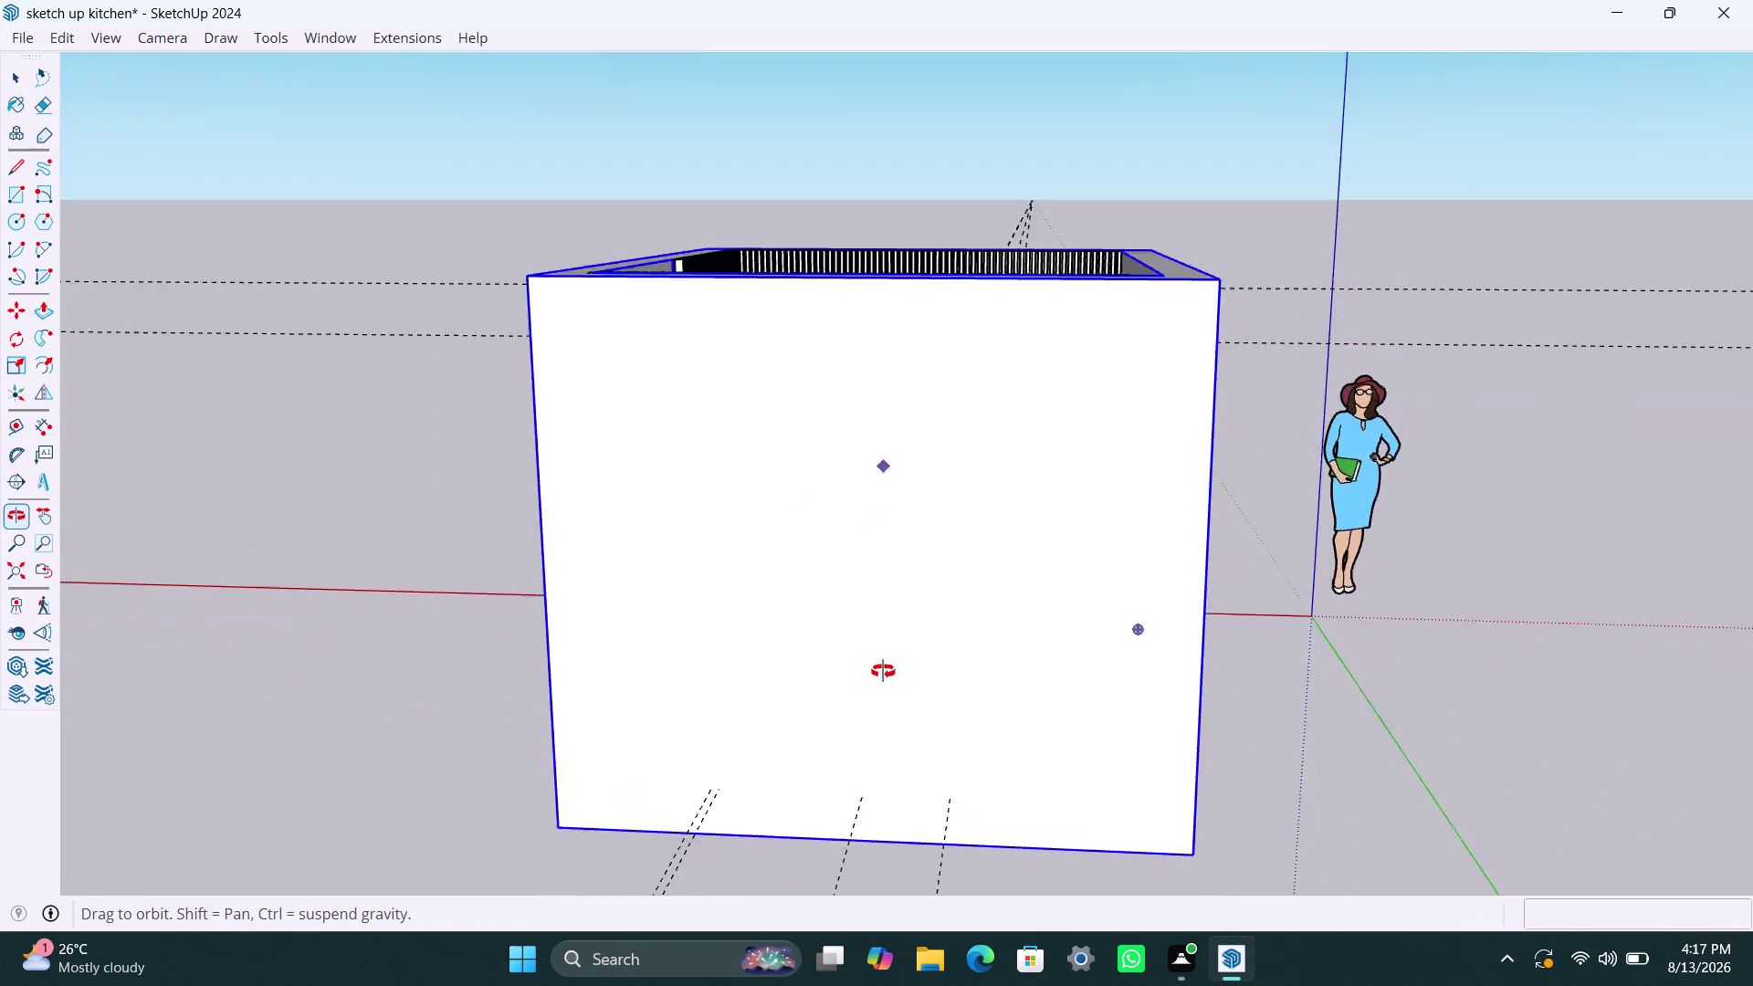
middle_drag(883, 584, 883, 877)
scroll(down, 3)
scroll(up, 3)
scroll(up, 3)
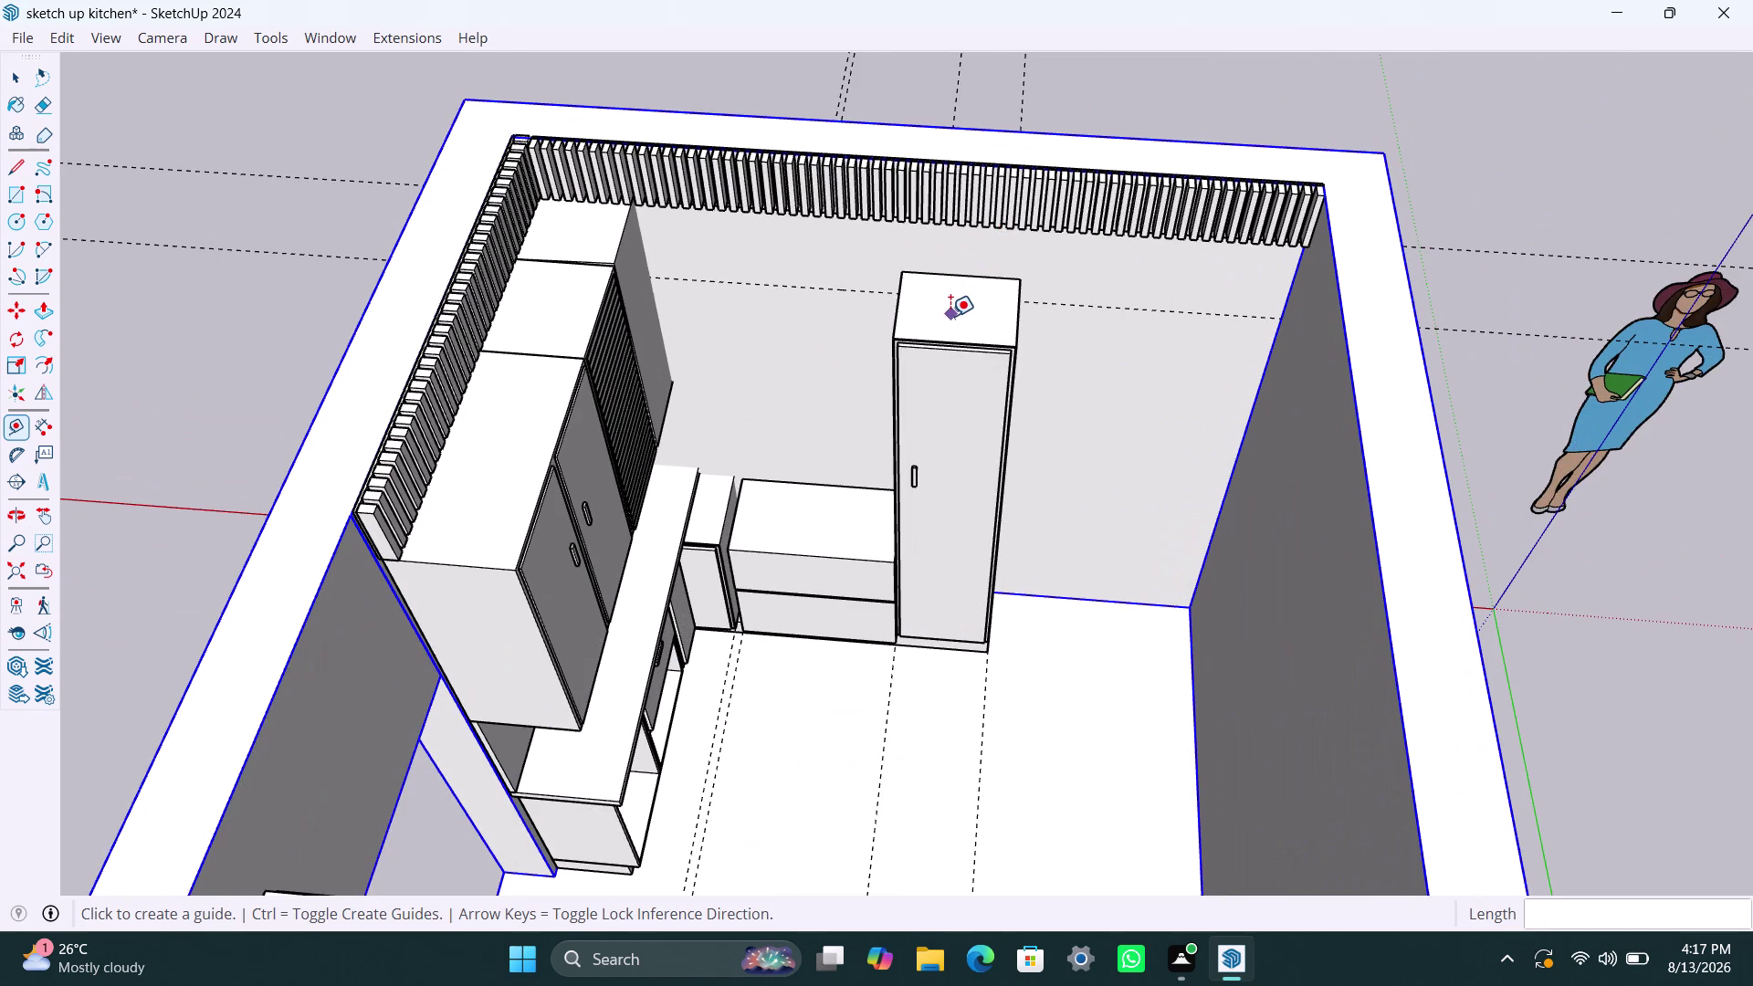
key(Escape)
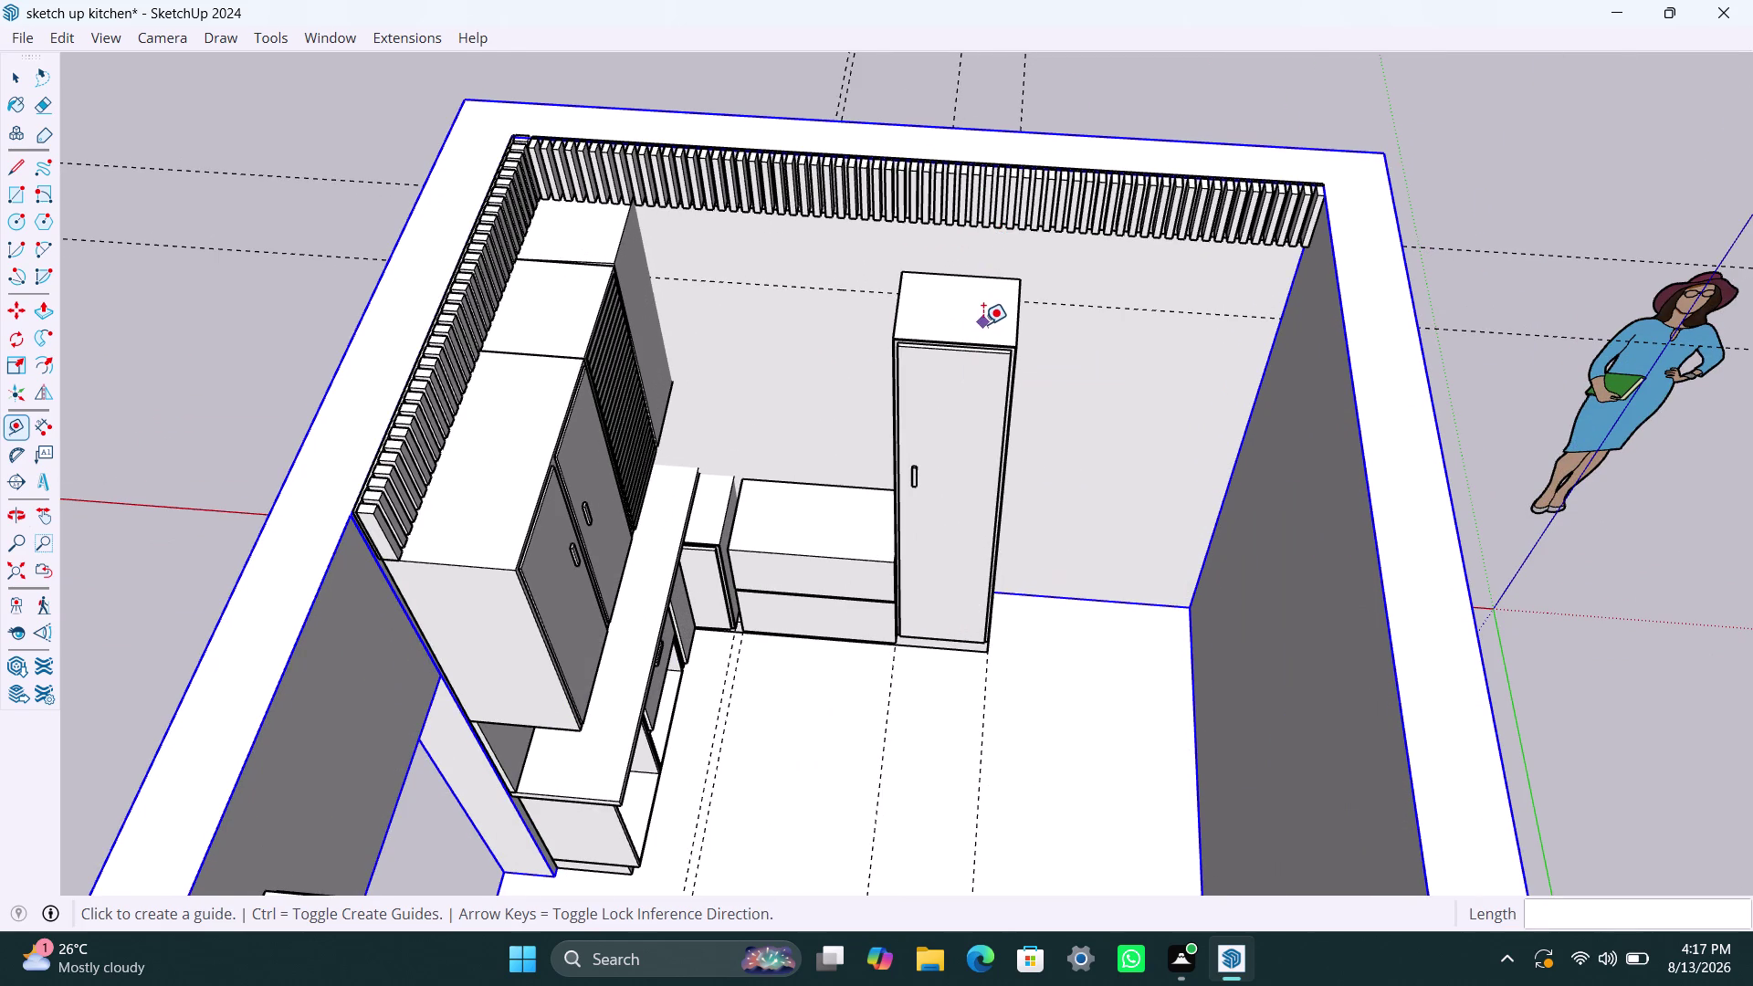
key(space)
Scale the tall cabinet's height to 0.94 from its top grip, then deselect it.
click(971, 312)
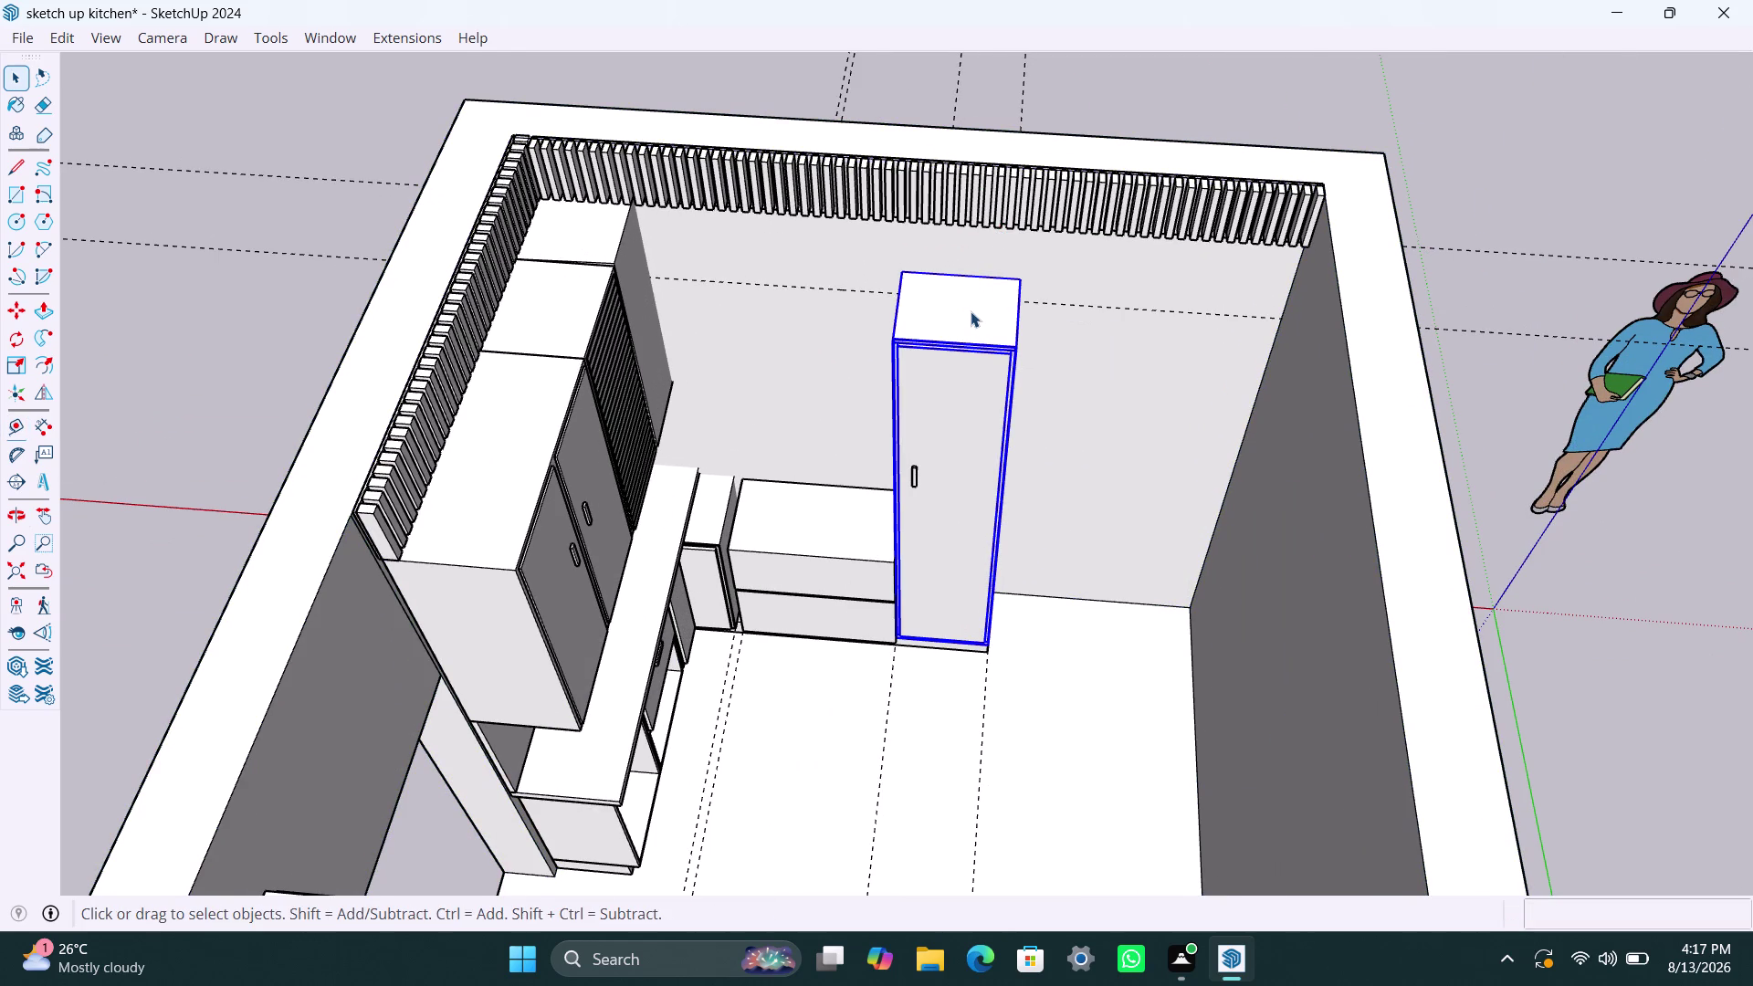
key(s)
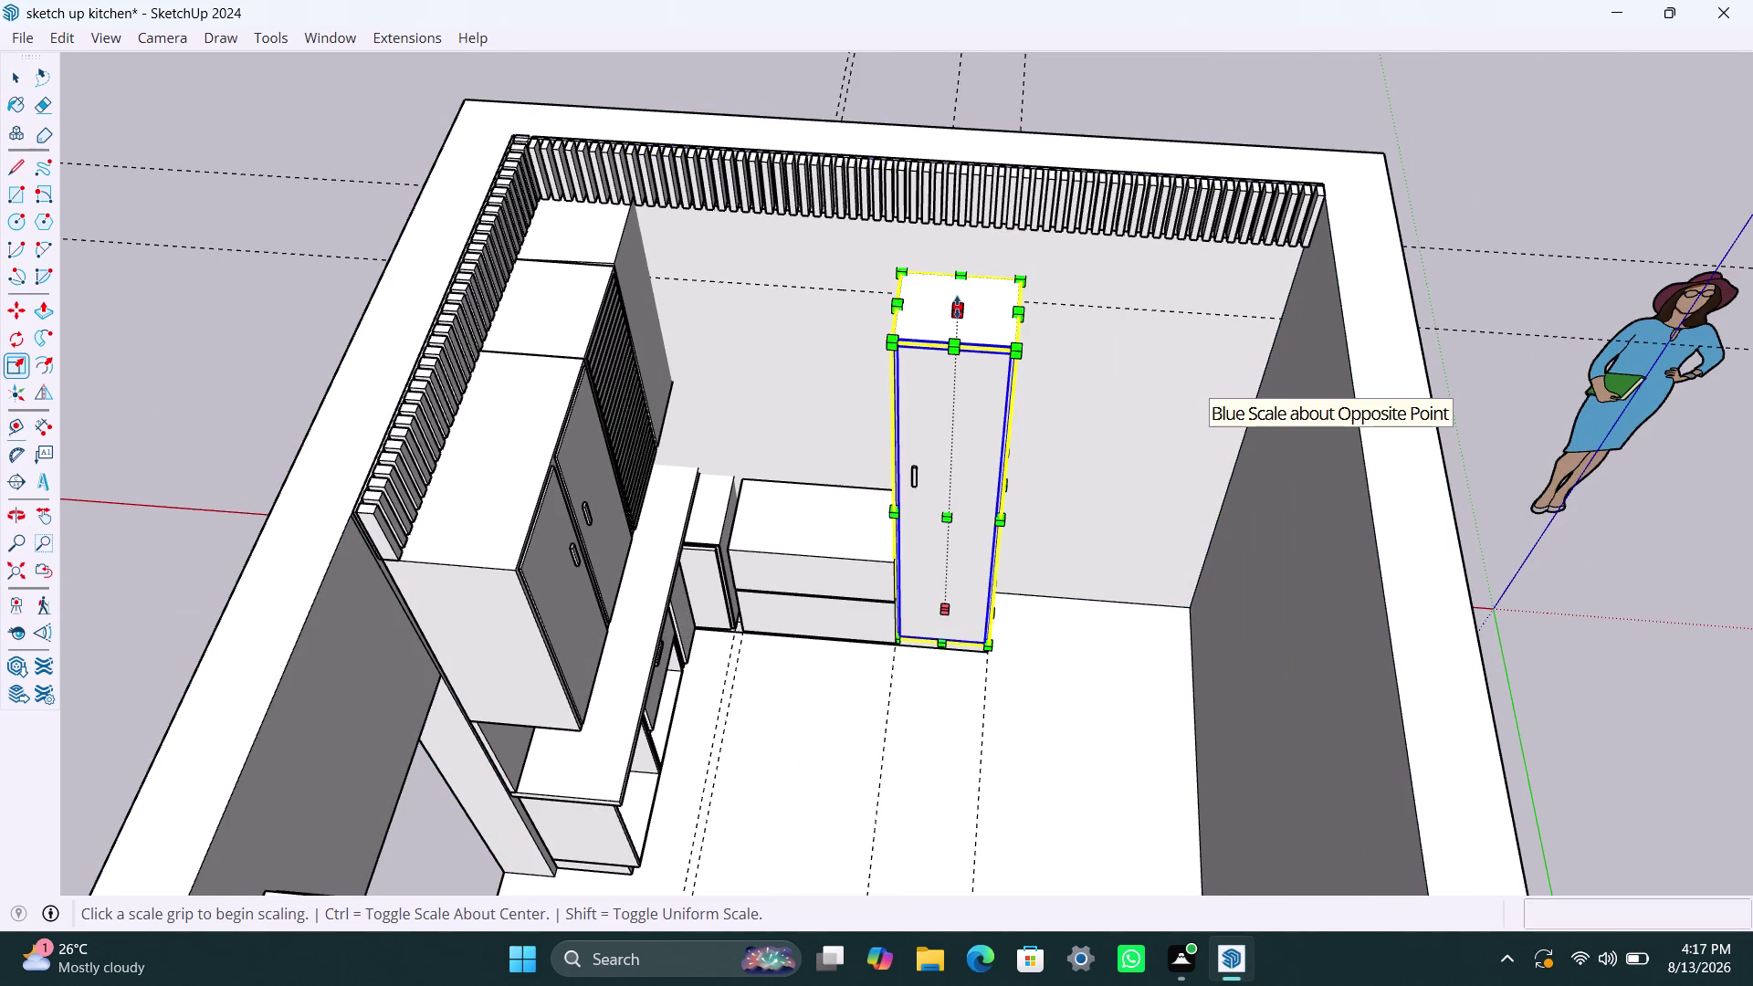
click(957, 307)
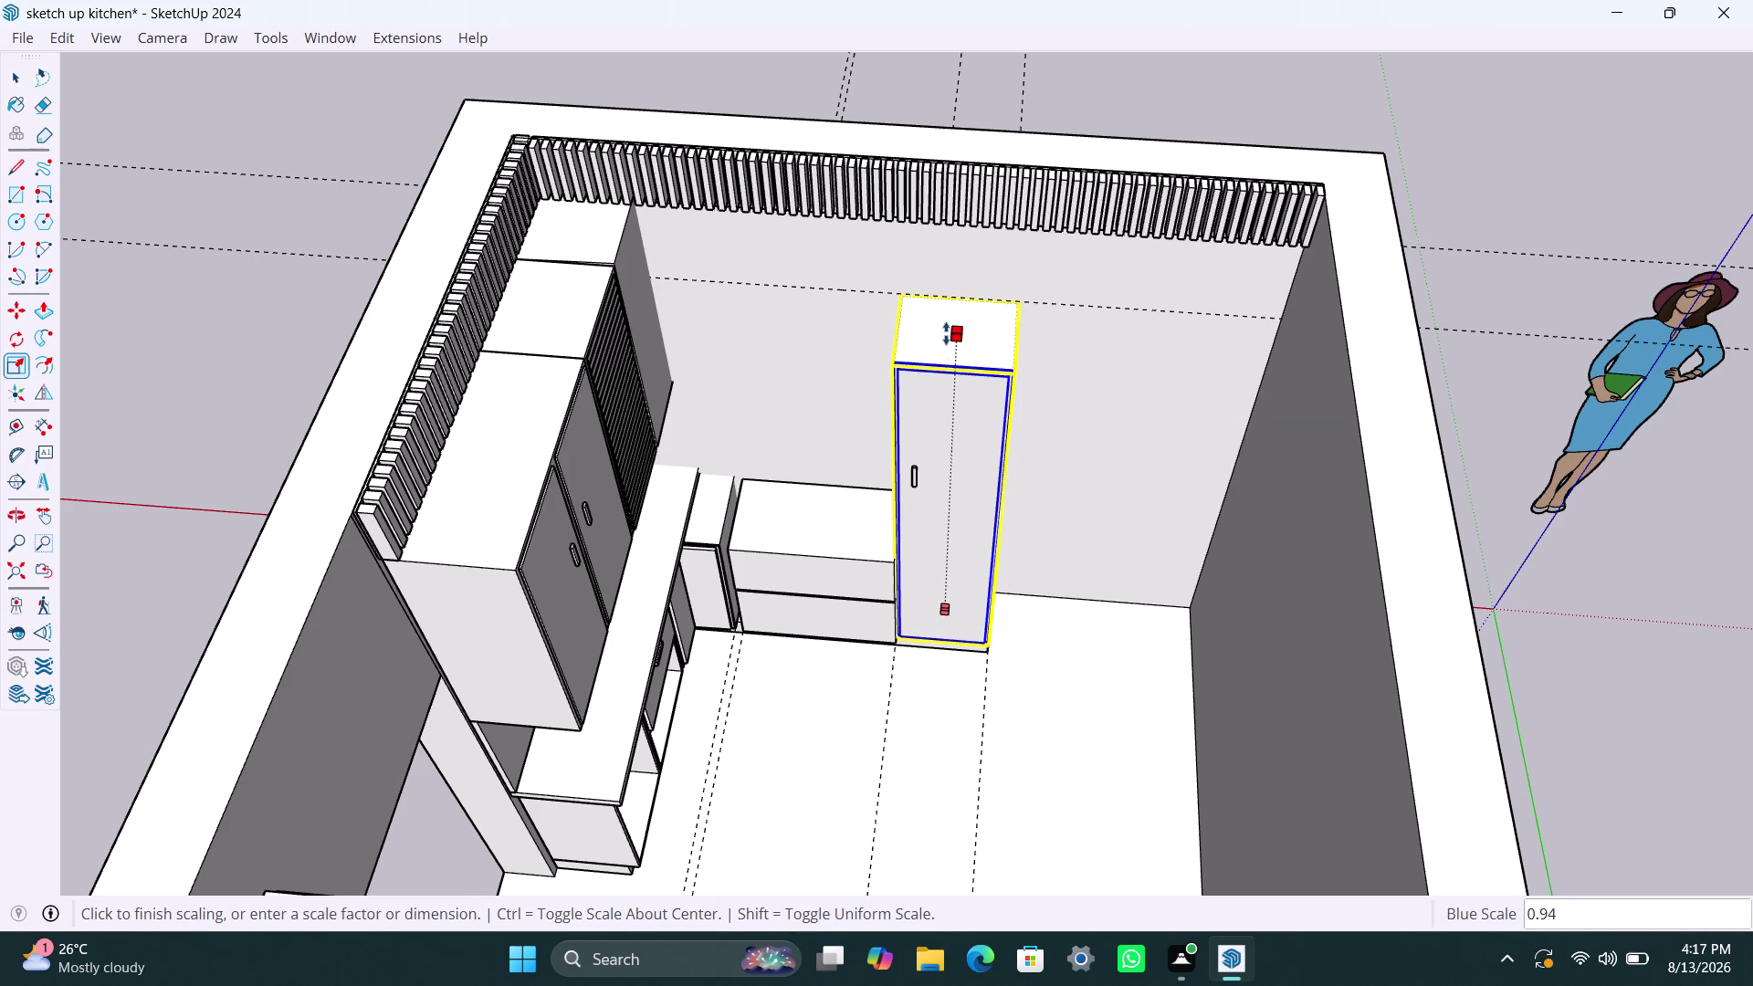
click(944, 333)
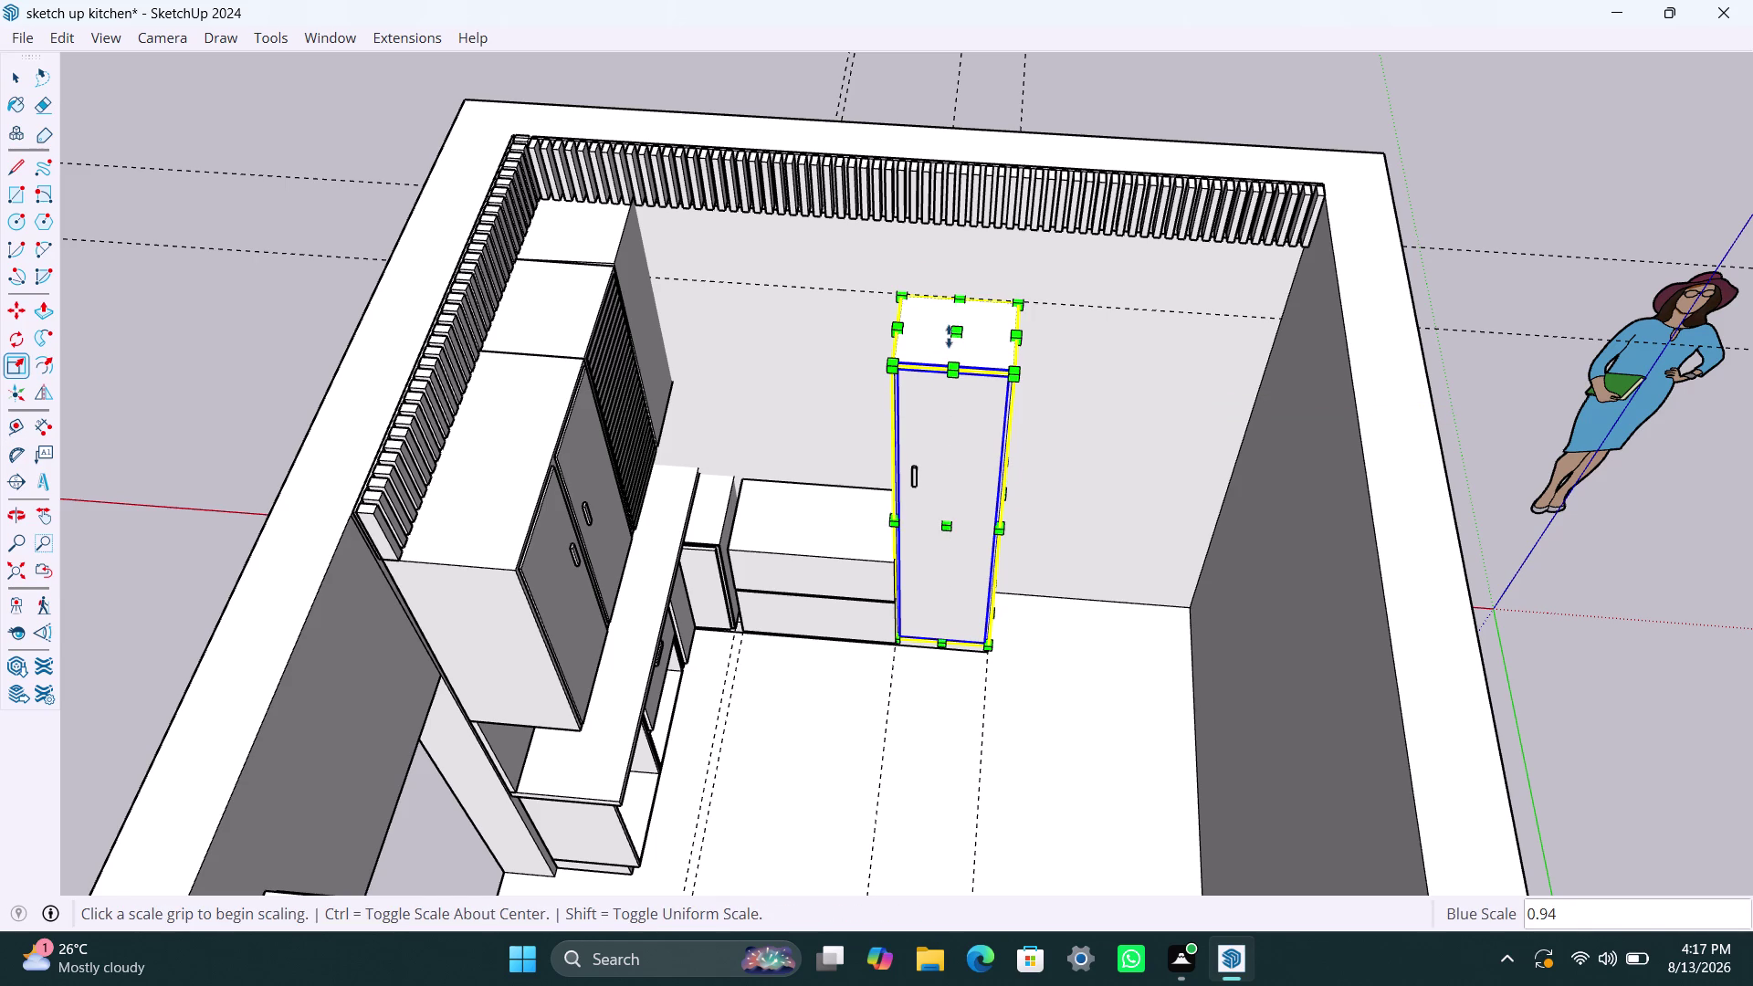
key(space)
click(1168, 386)
scroll(up, 3)
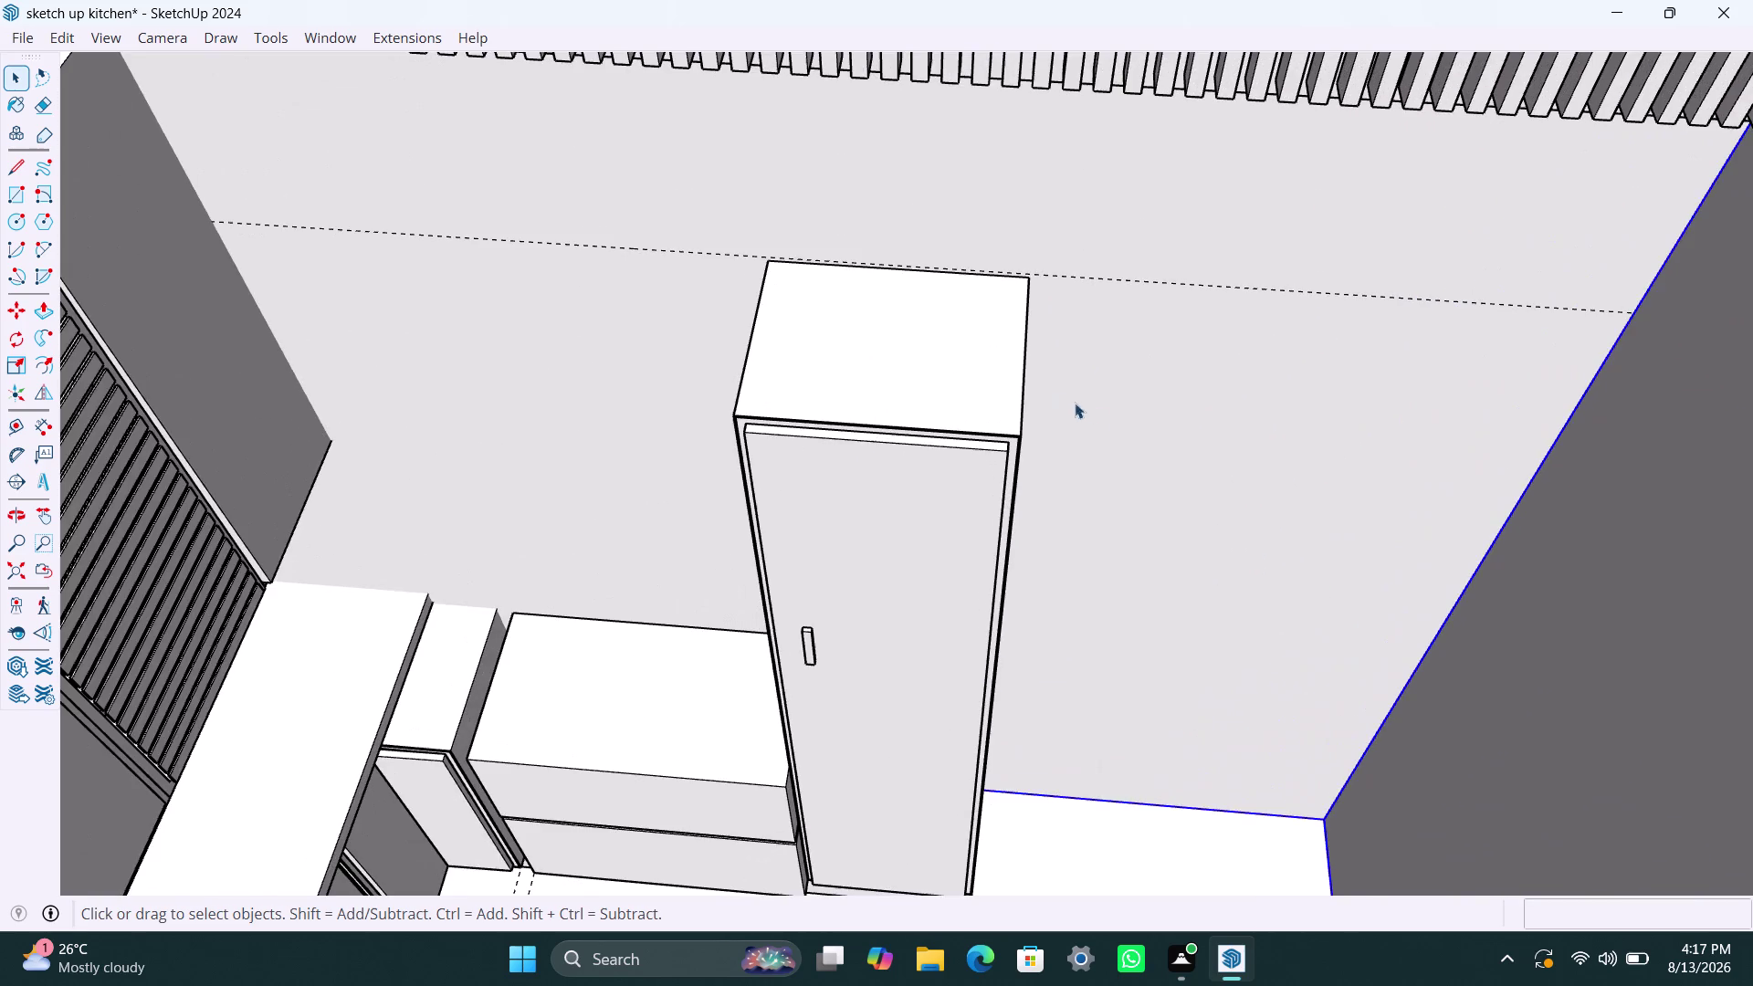
middle_drag(1107, 485, 1133, 404)
scroll(down, 3)
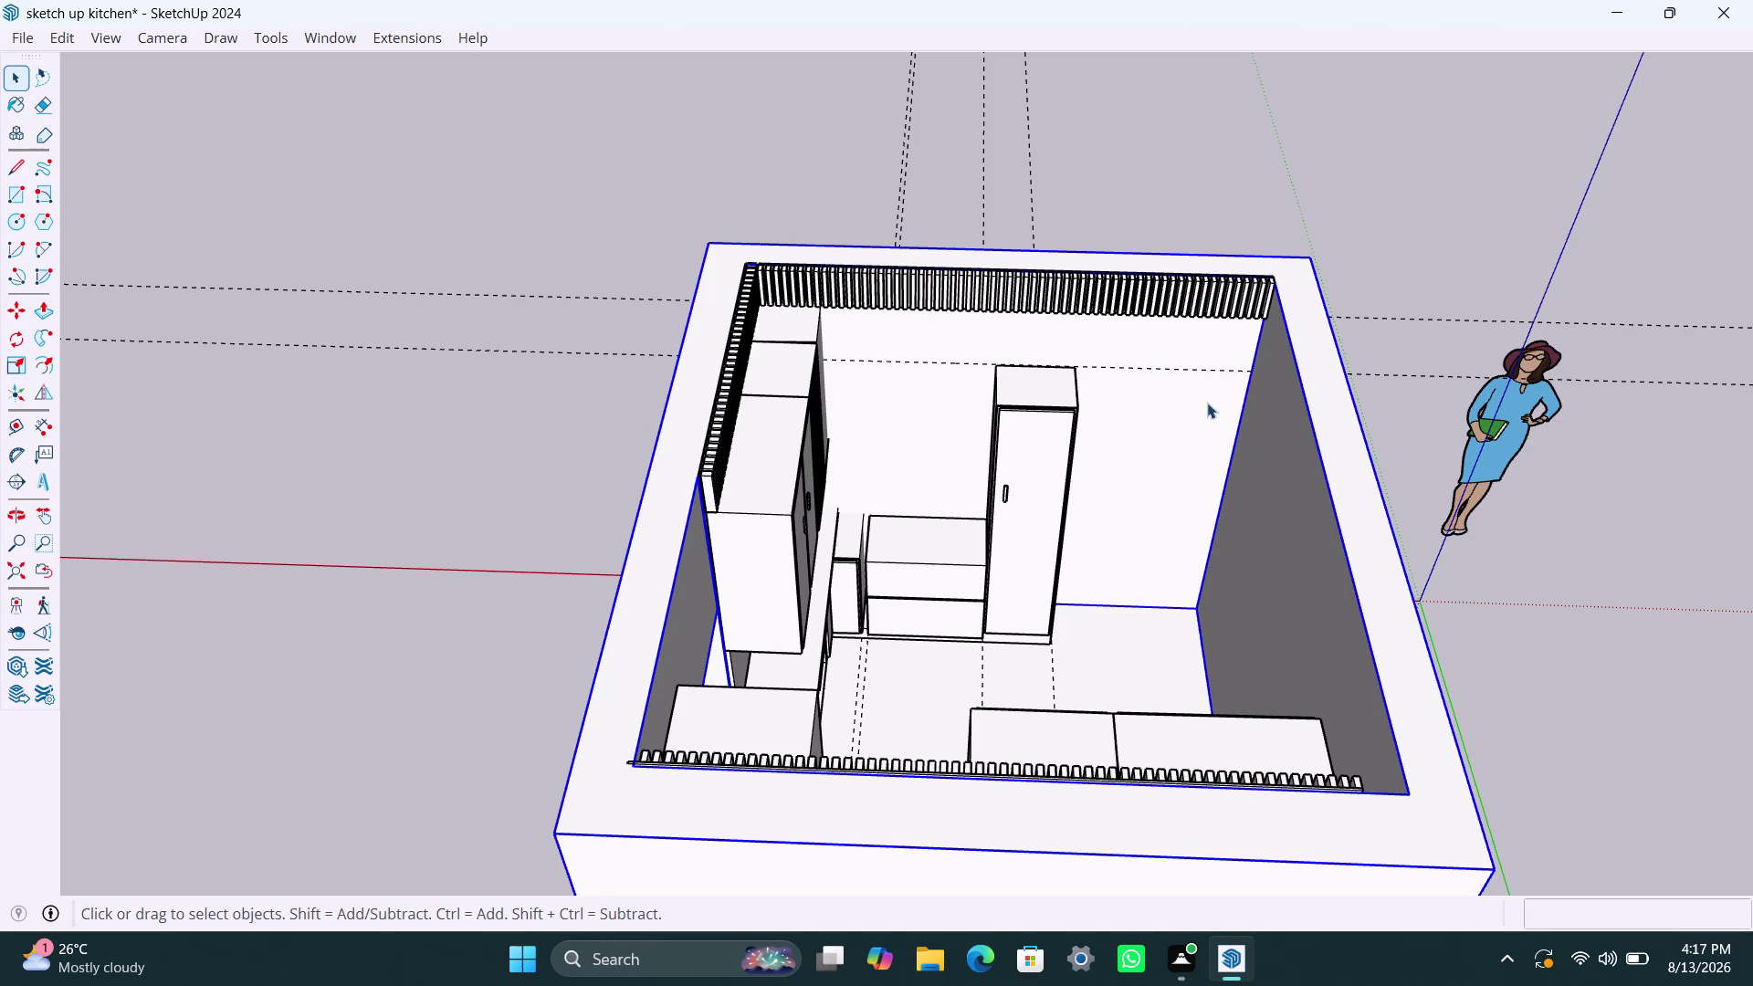
Place a vertical guide 55 mm from the back wall's right corner edge.
key(t)
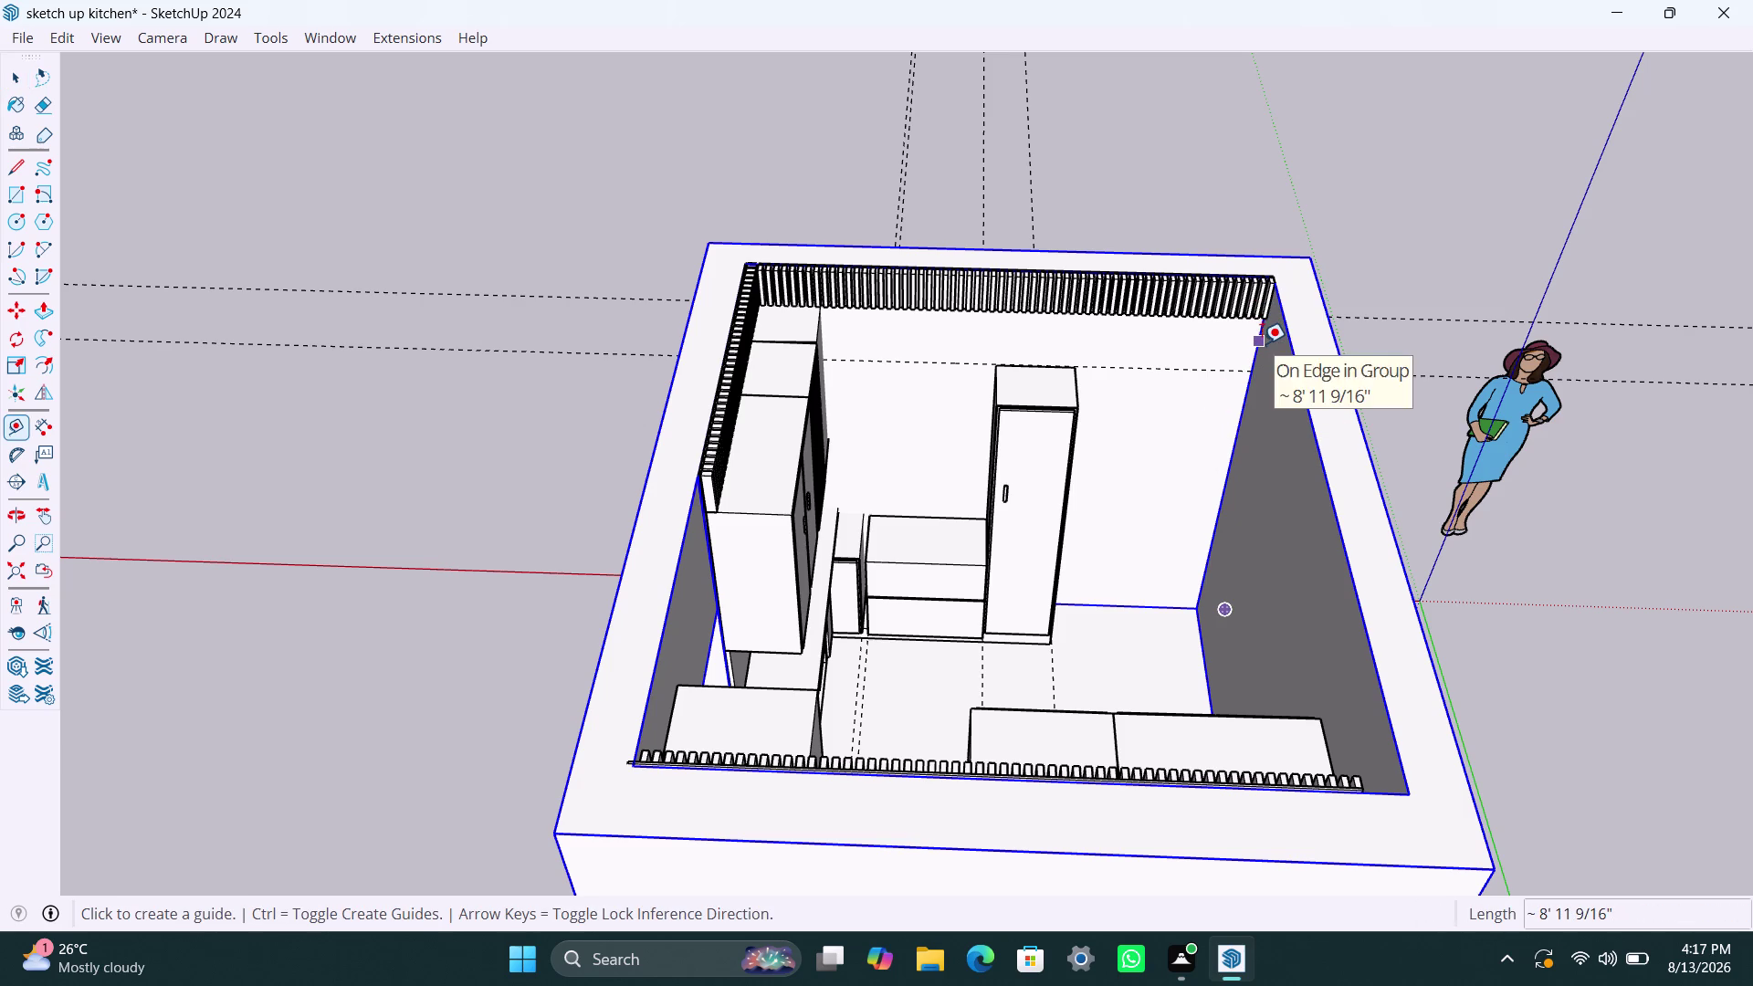
click(1264, 345)
text(55)
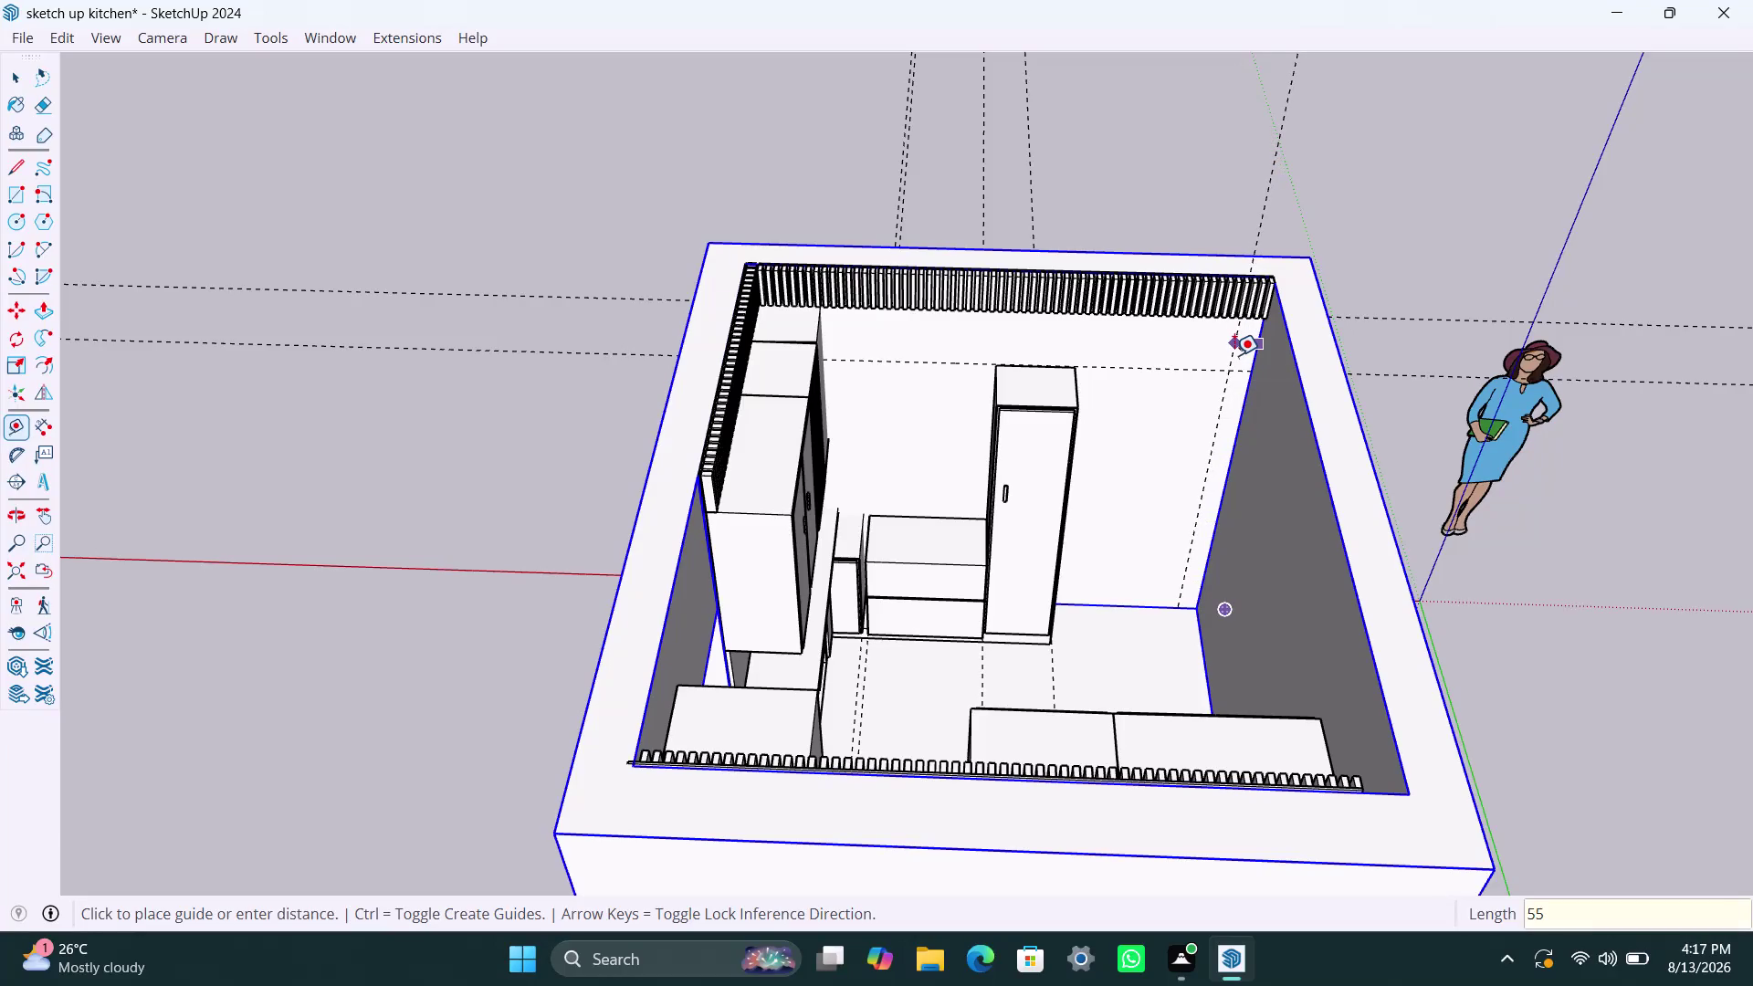
text(mm)
key(Return)
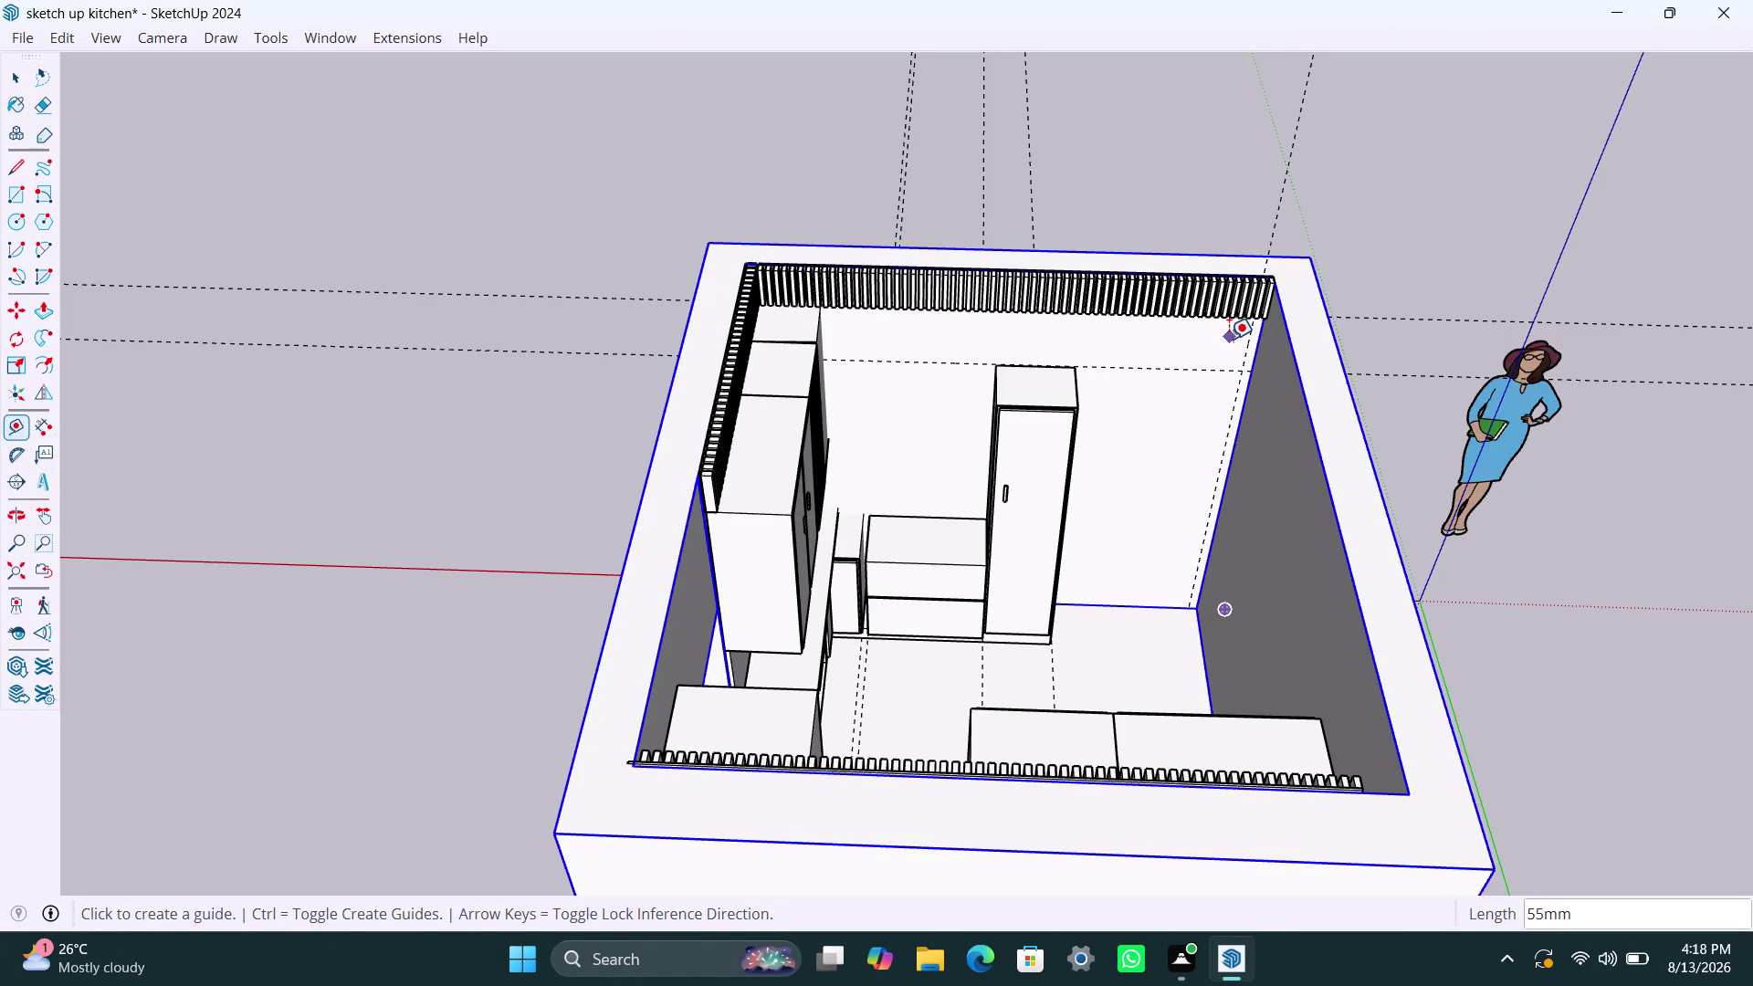
Add a second vertical guide 950 mm from the first, cancelling one further measurement.
click(1253, 343)
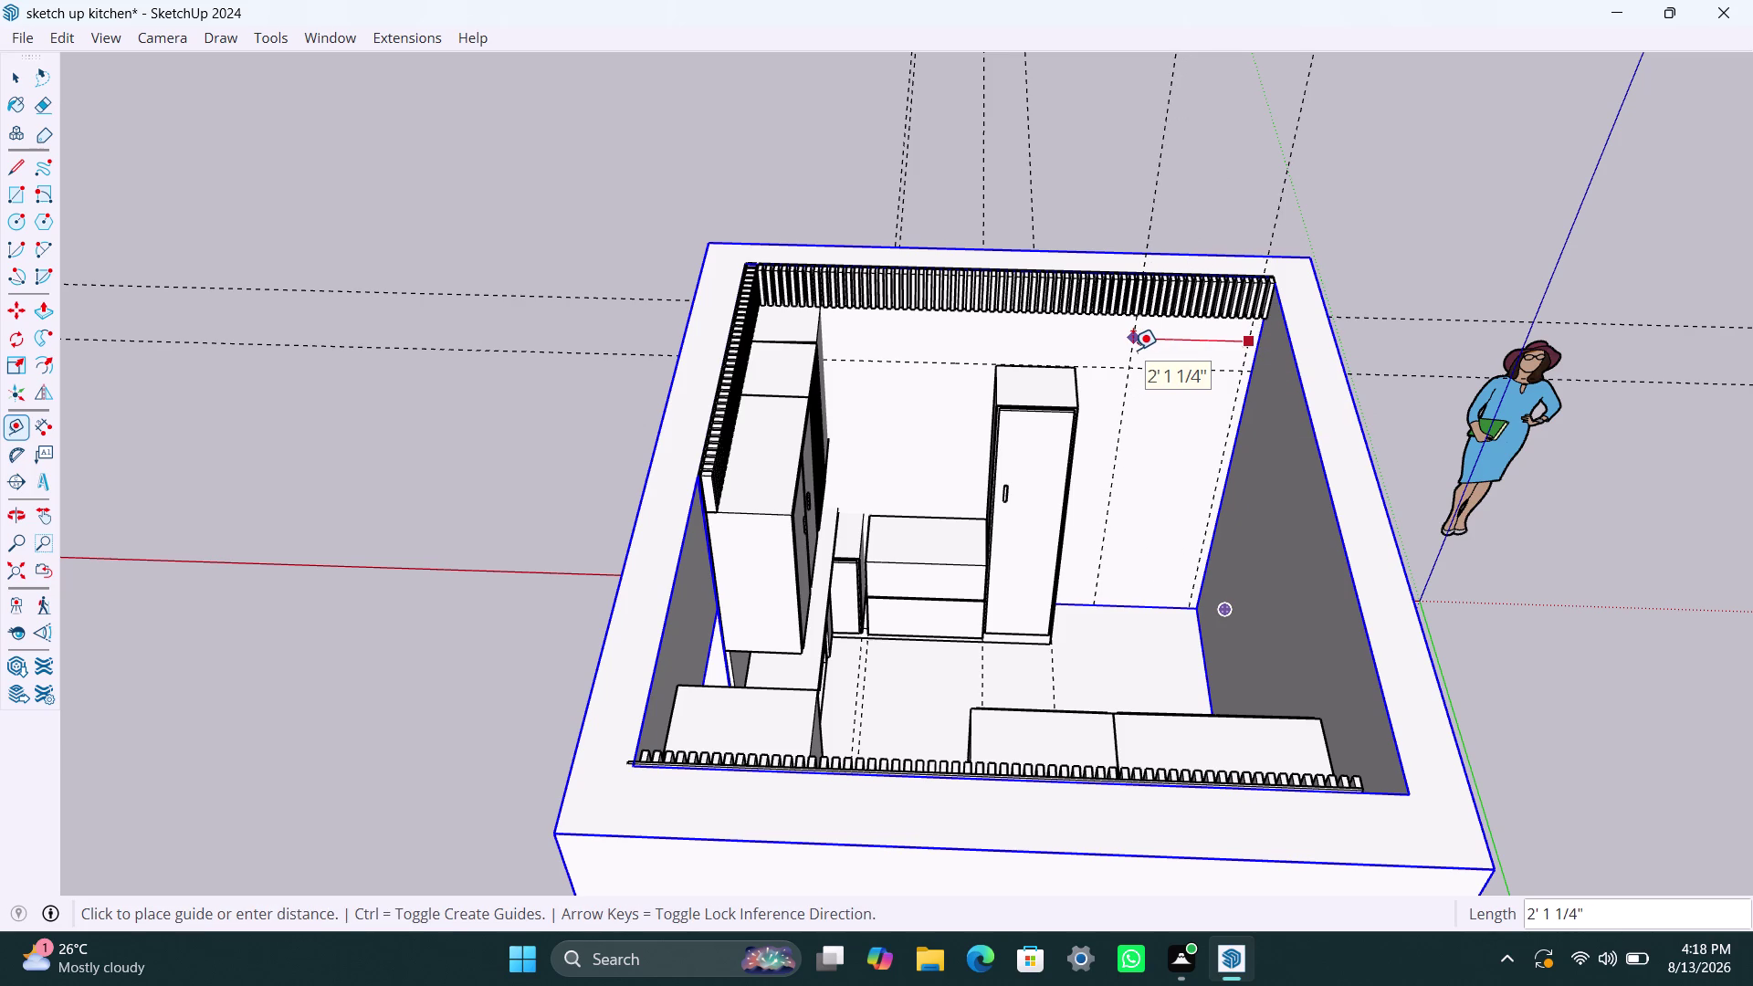
text(95)
text(0mm)
key(Return)
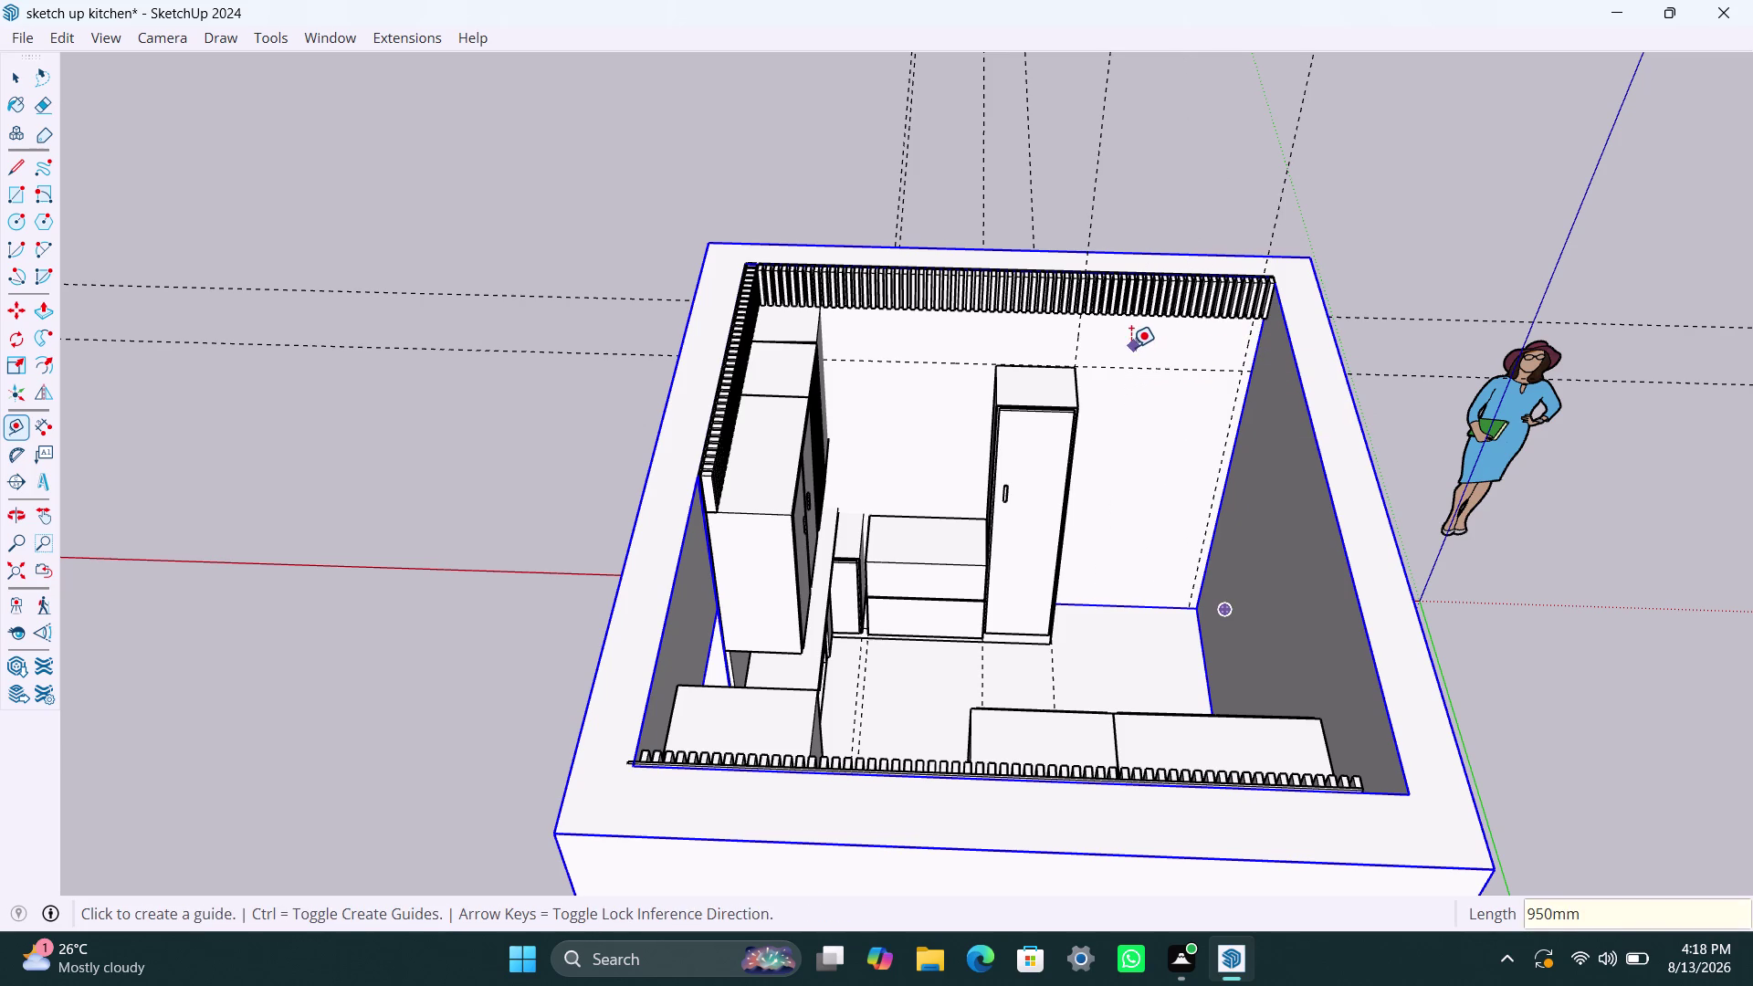
click(1084, 336)
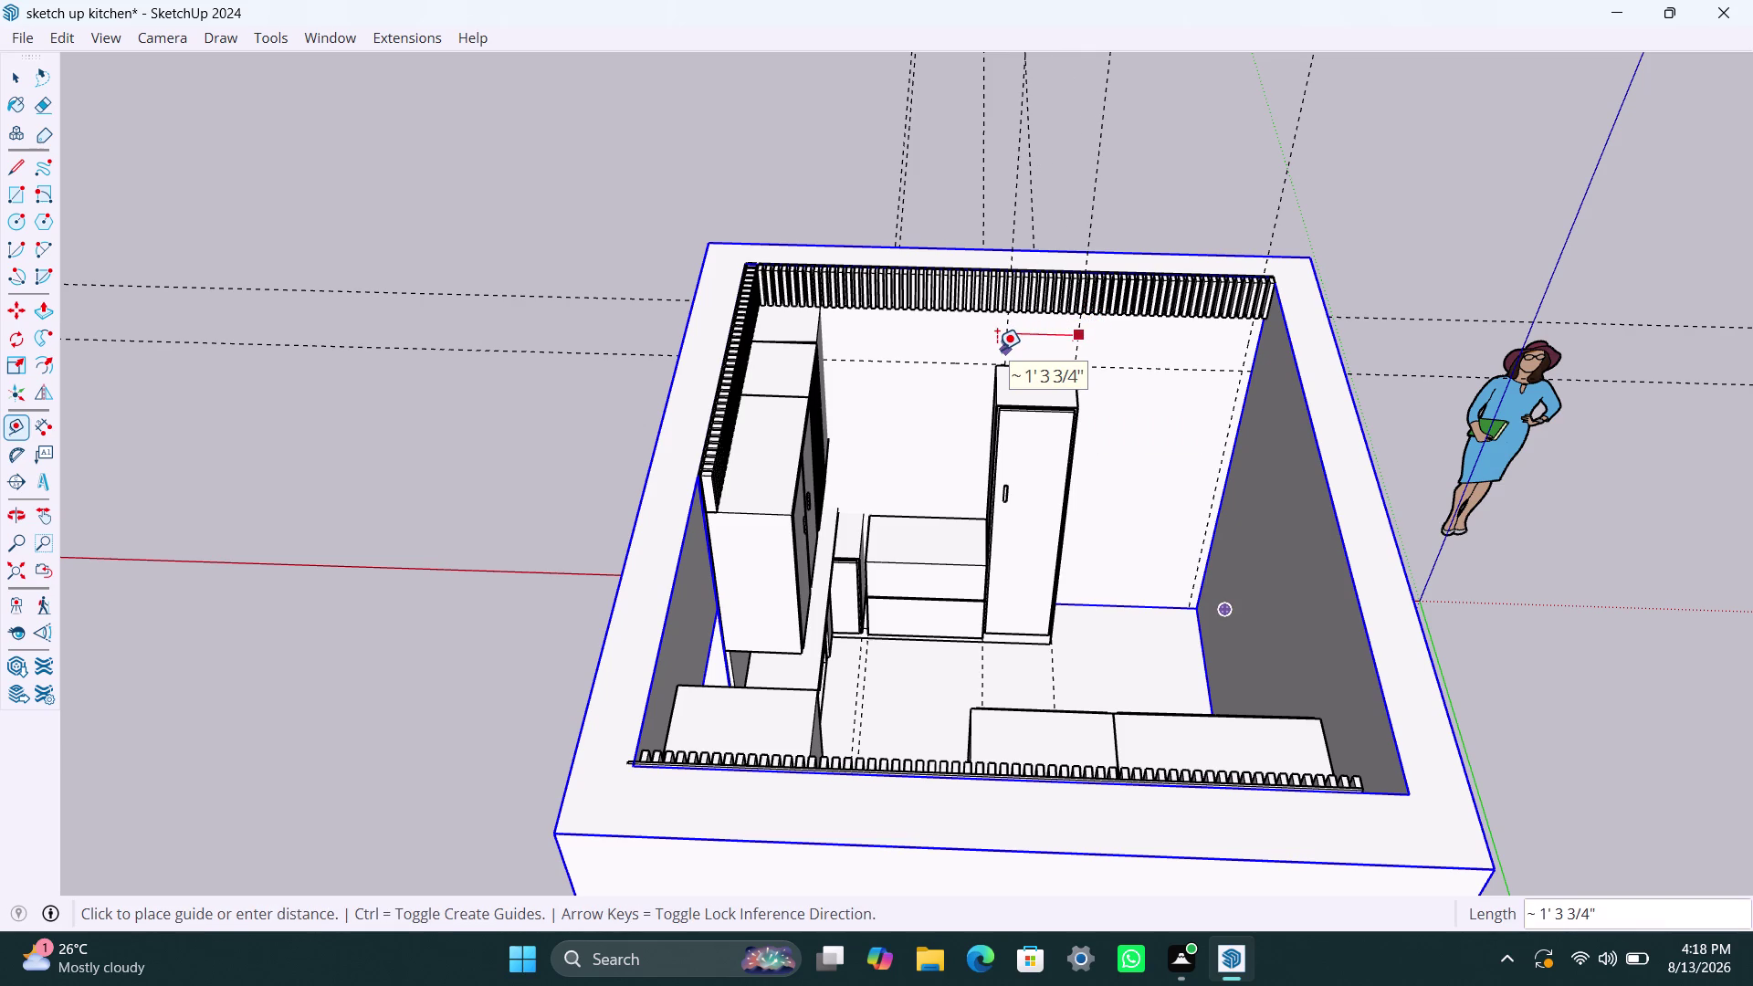
key(Escape)
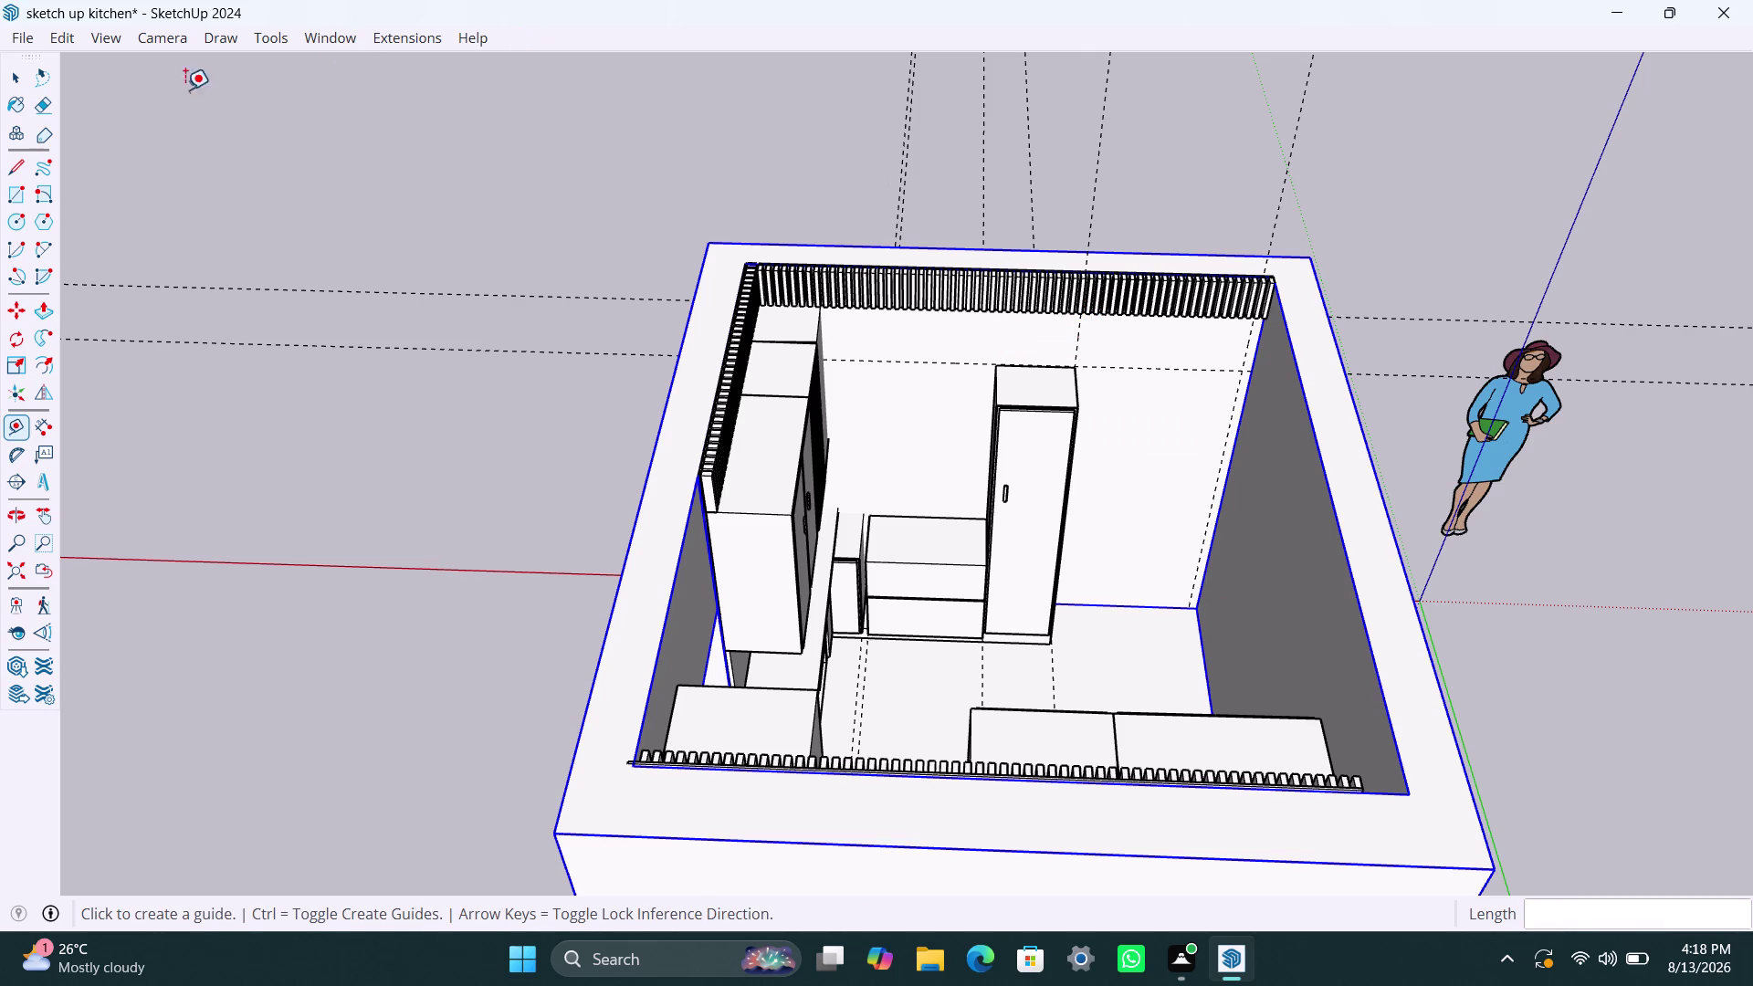
click(61, 38)
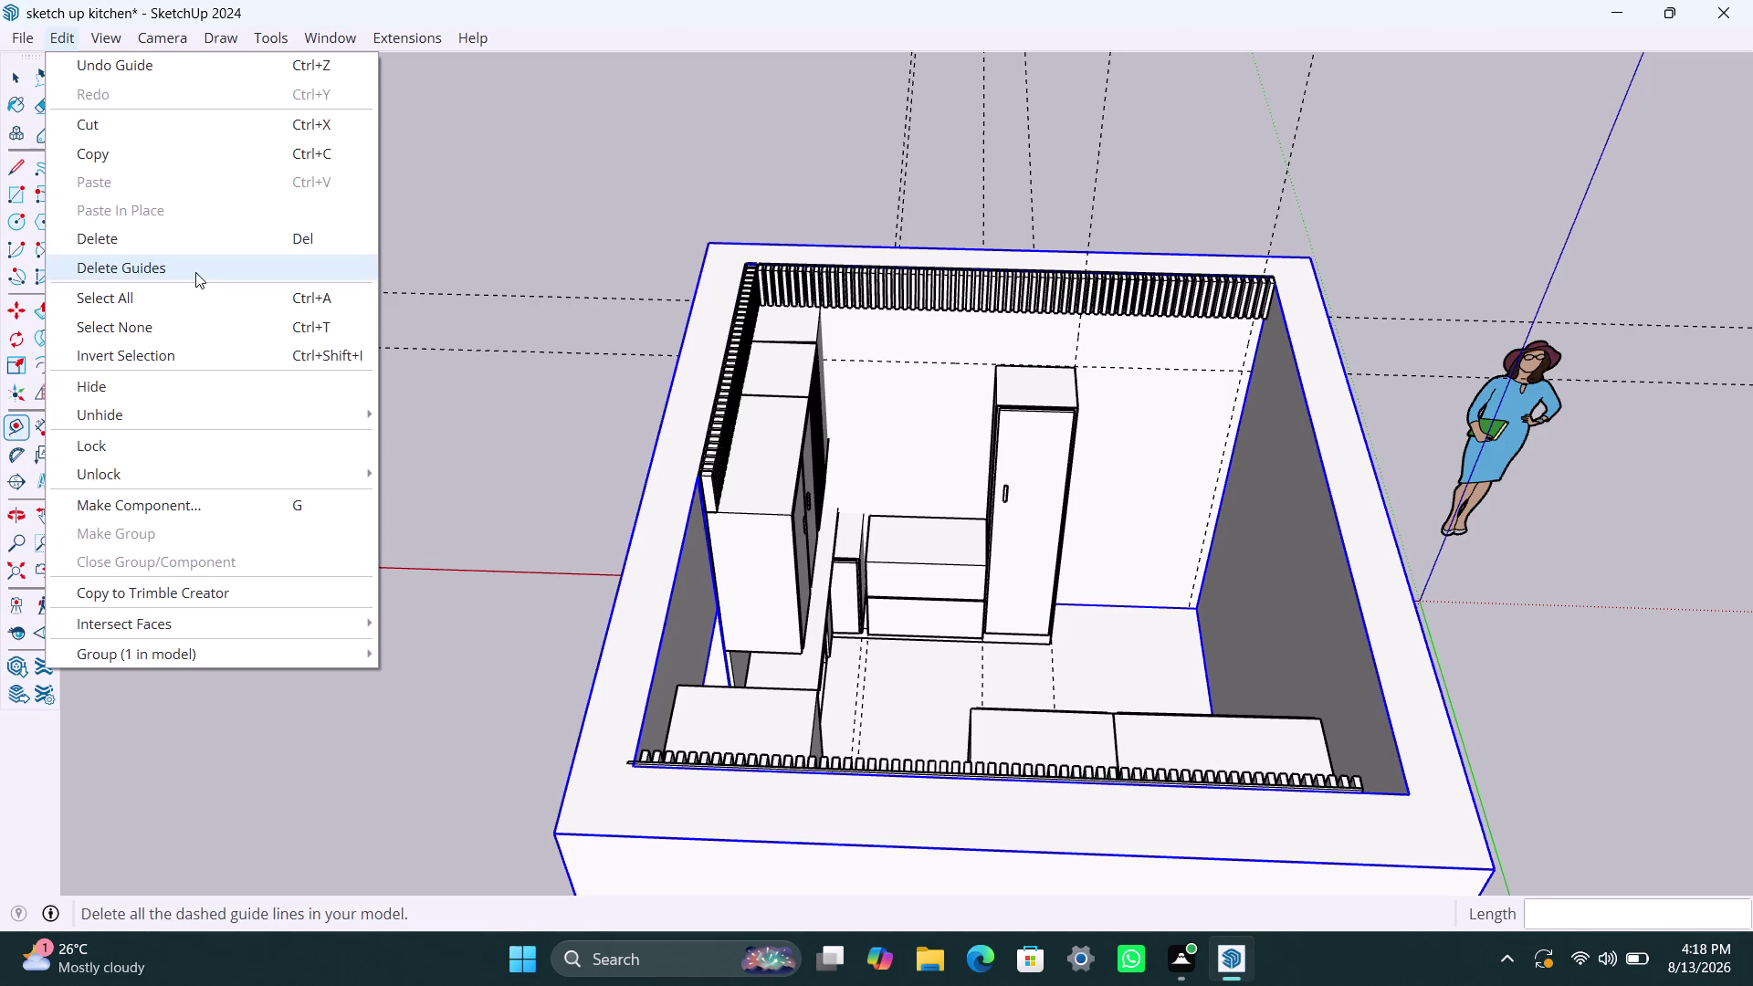
Delete the existing guide lines, then place a 950 mm guide and undo it.
click(171, 270)
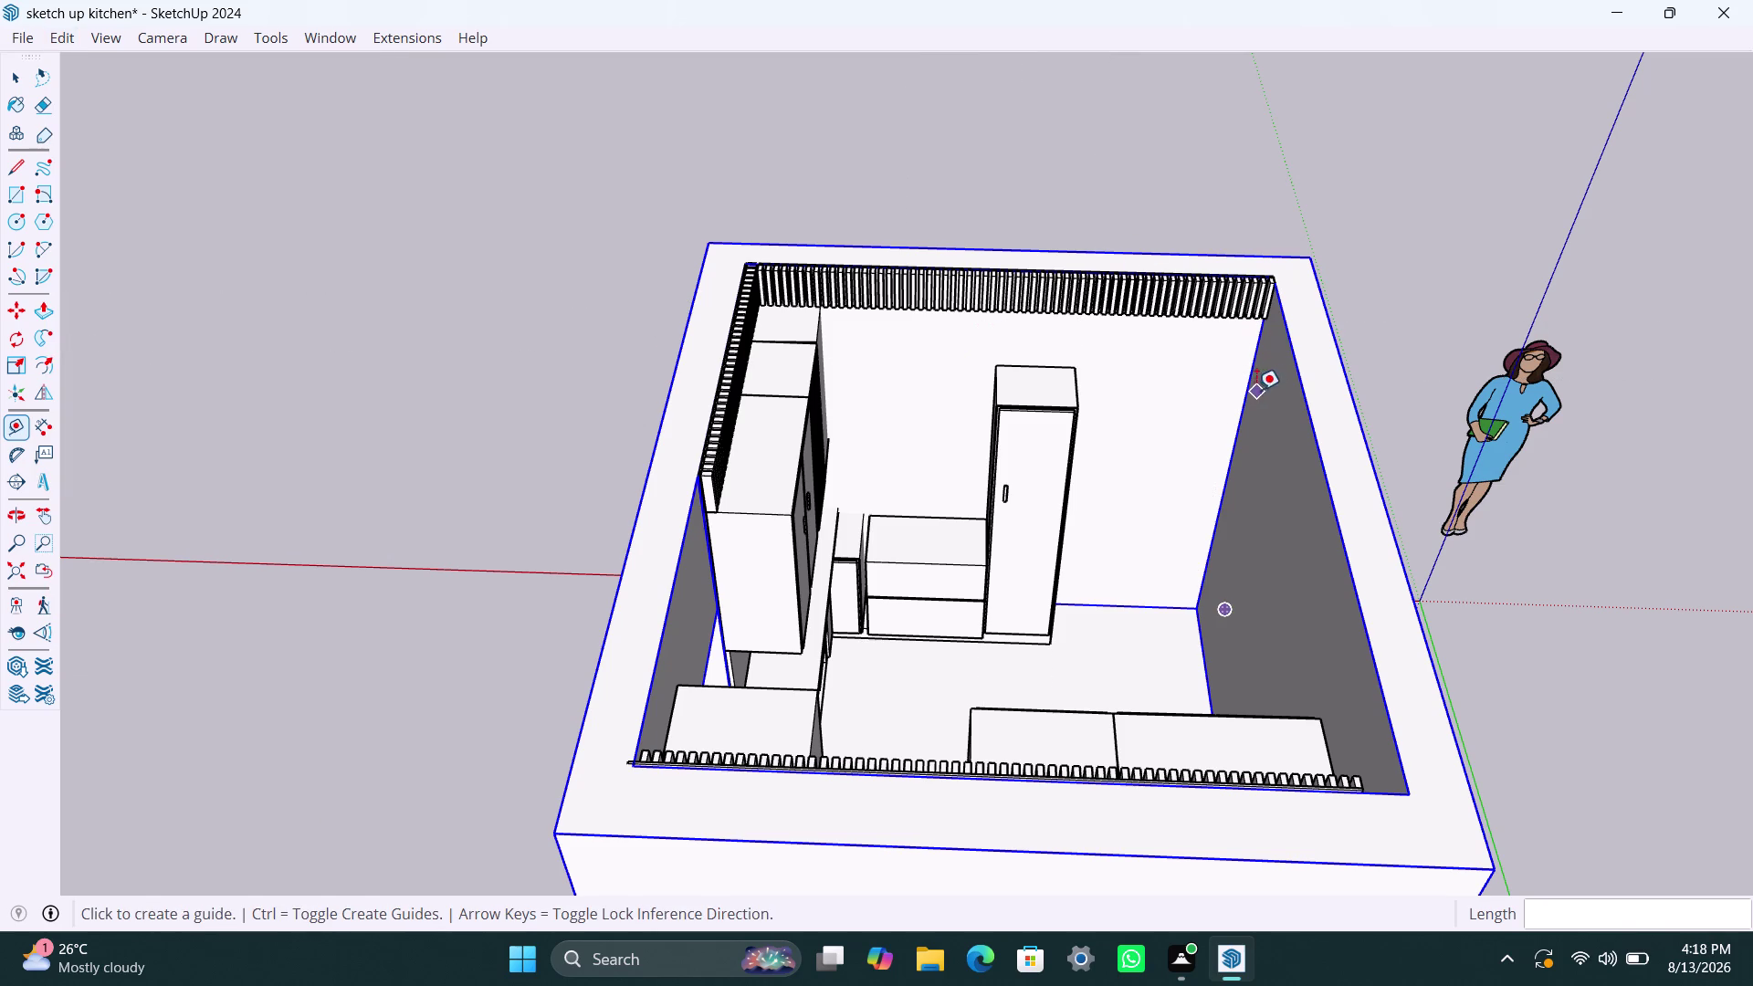
click(1252, 367)
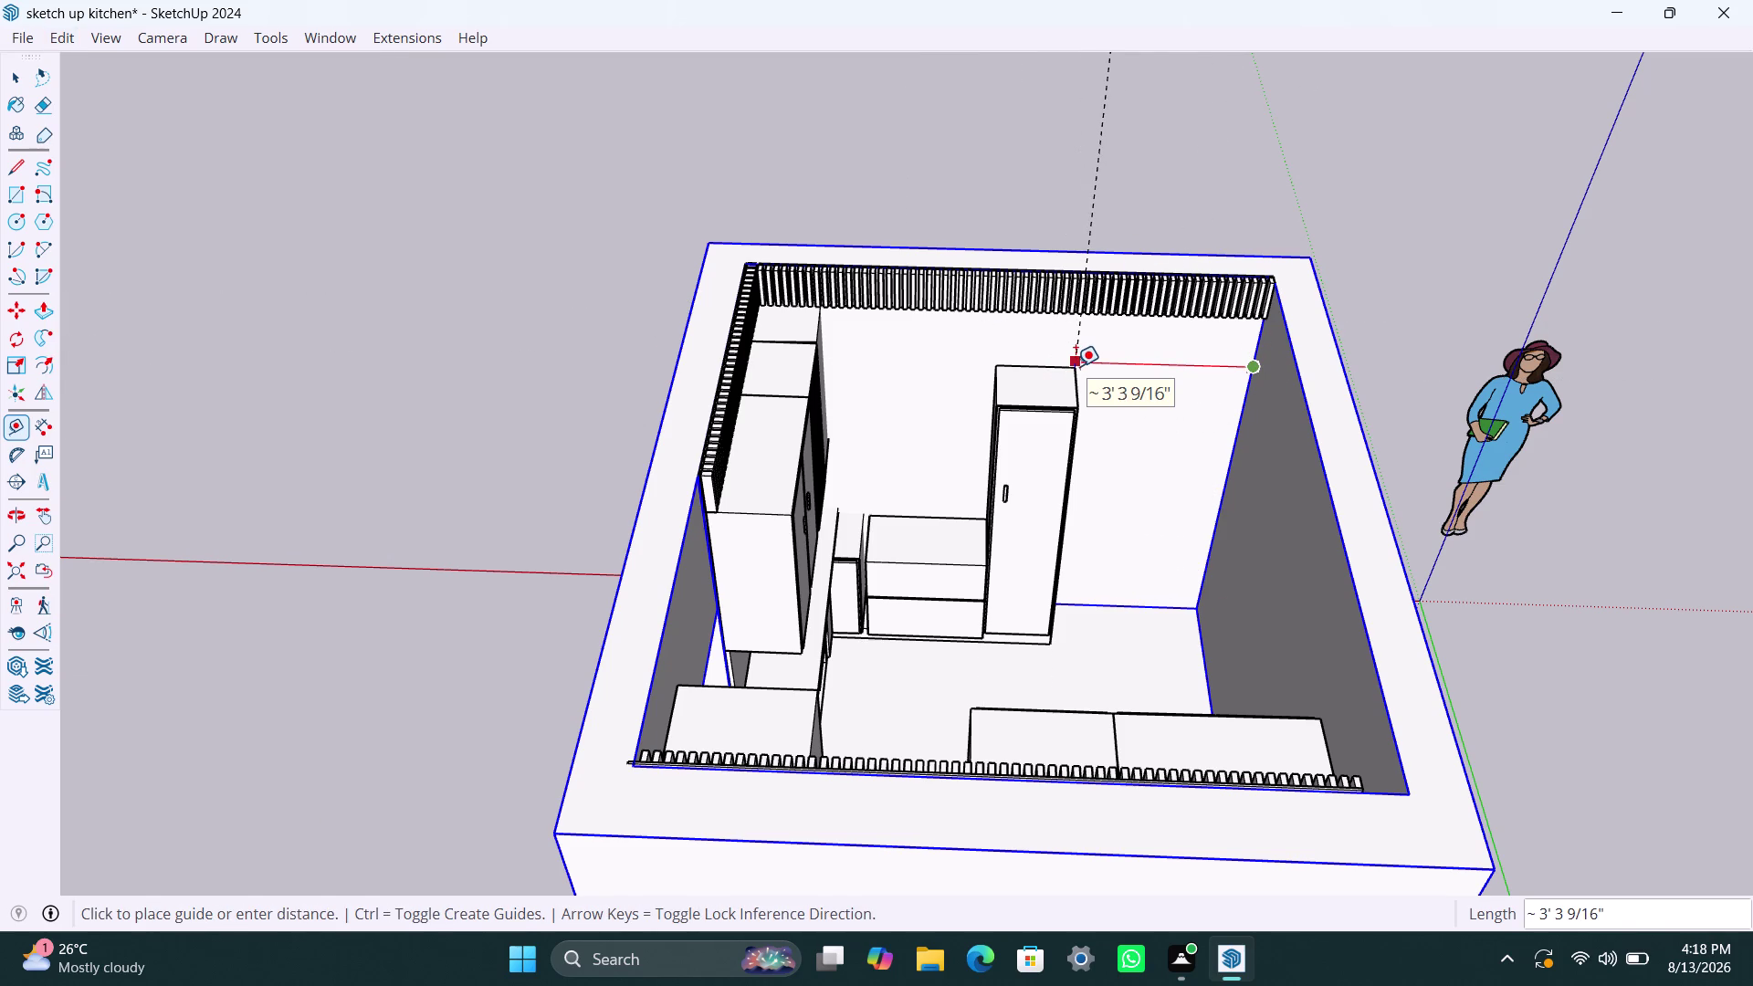
text(950mm)
key(Return)
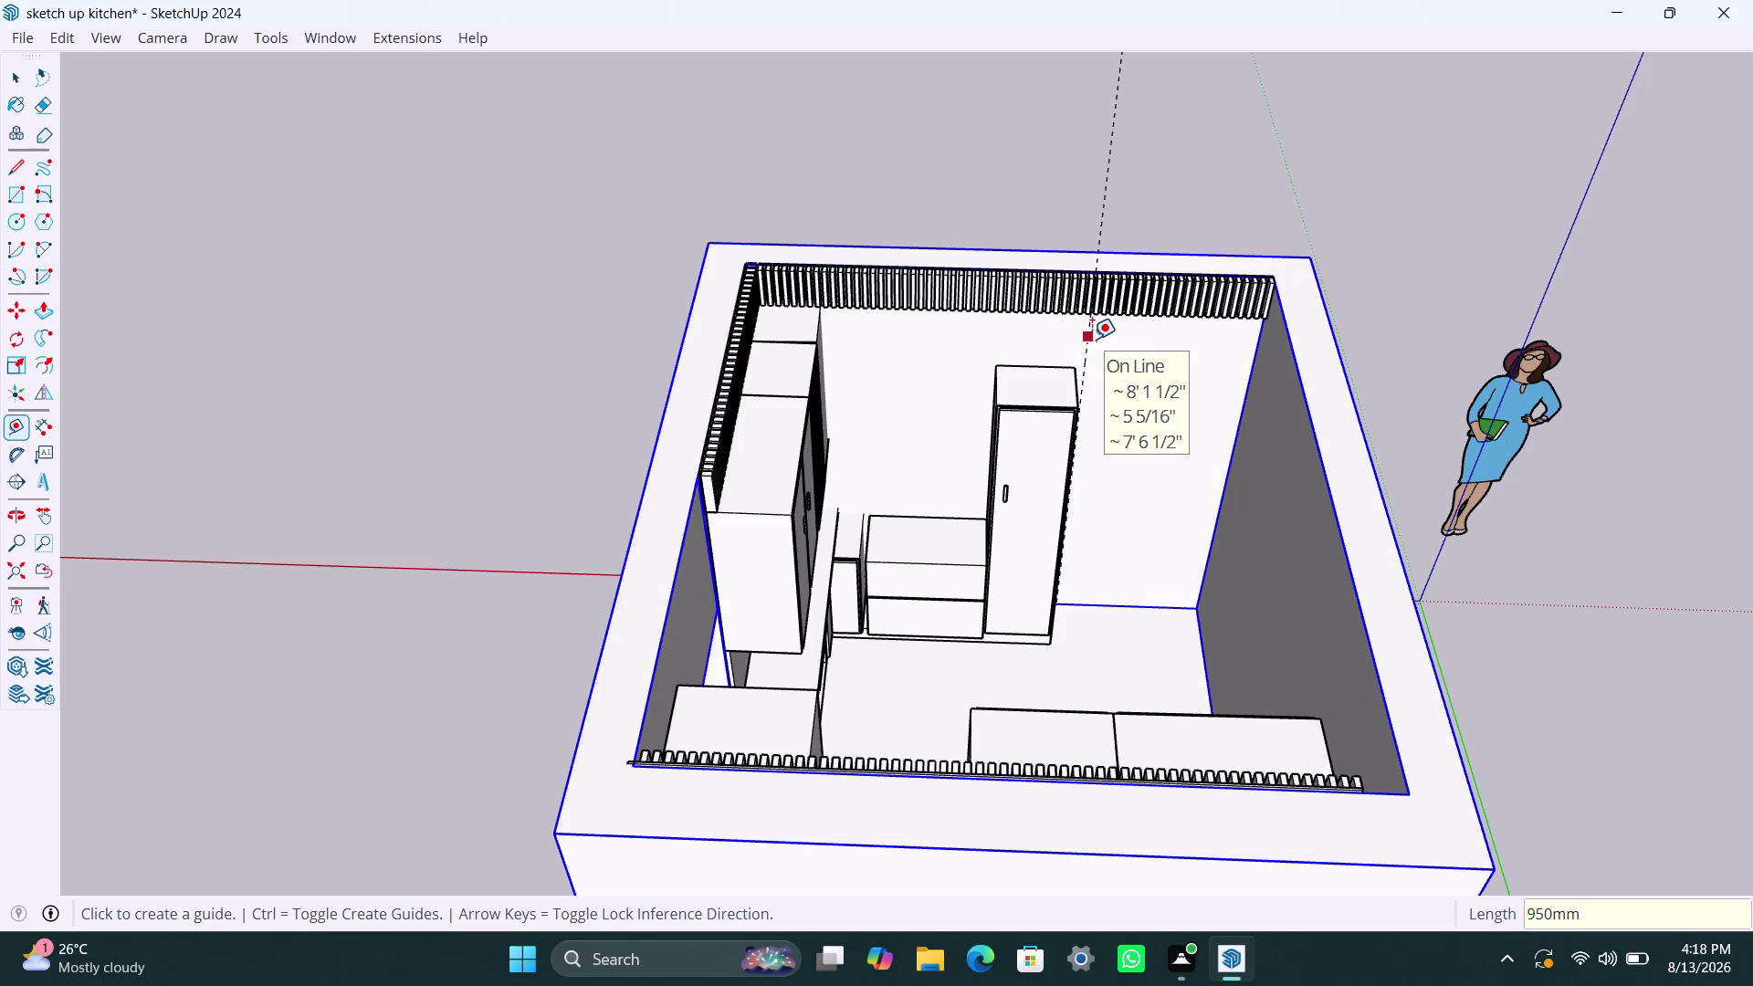
key(ctrl+z)
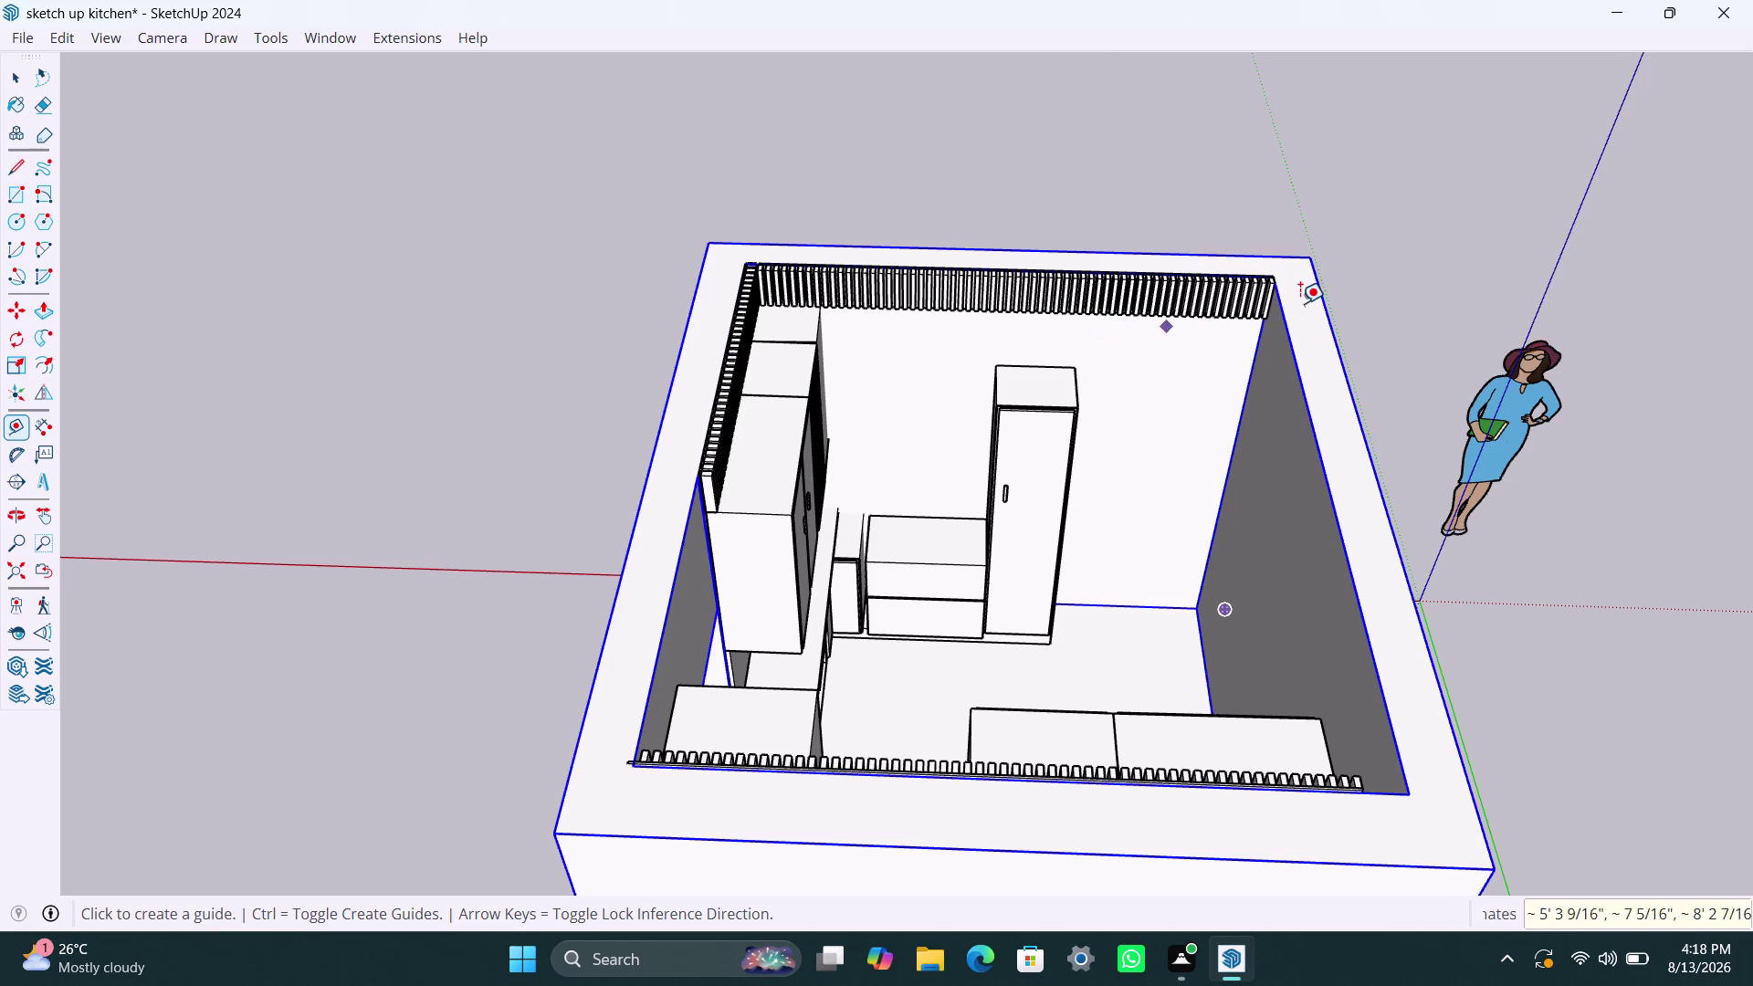
Place vertical guides 55 mm from the wall's right edge, then 950 mm further.
click(1257, 365)
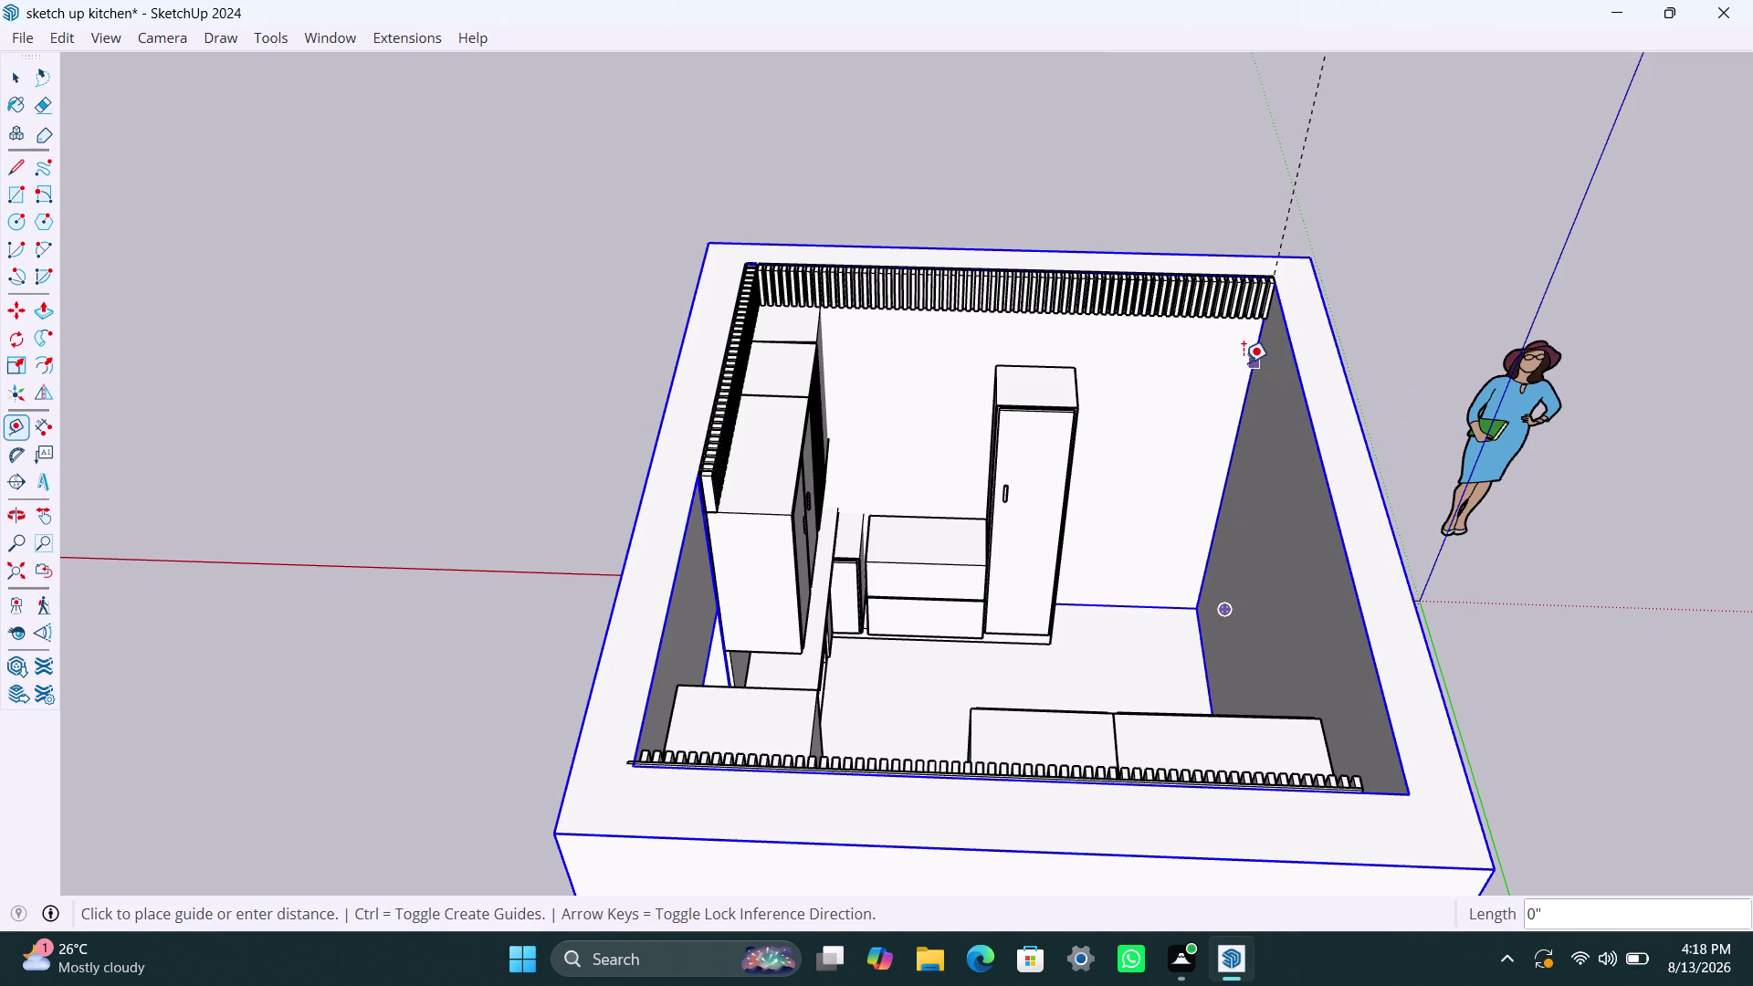
text(55)
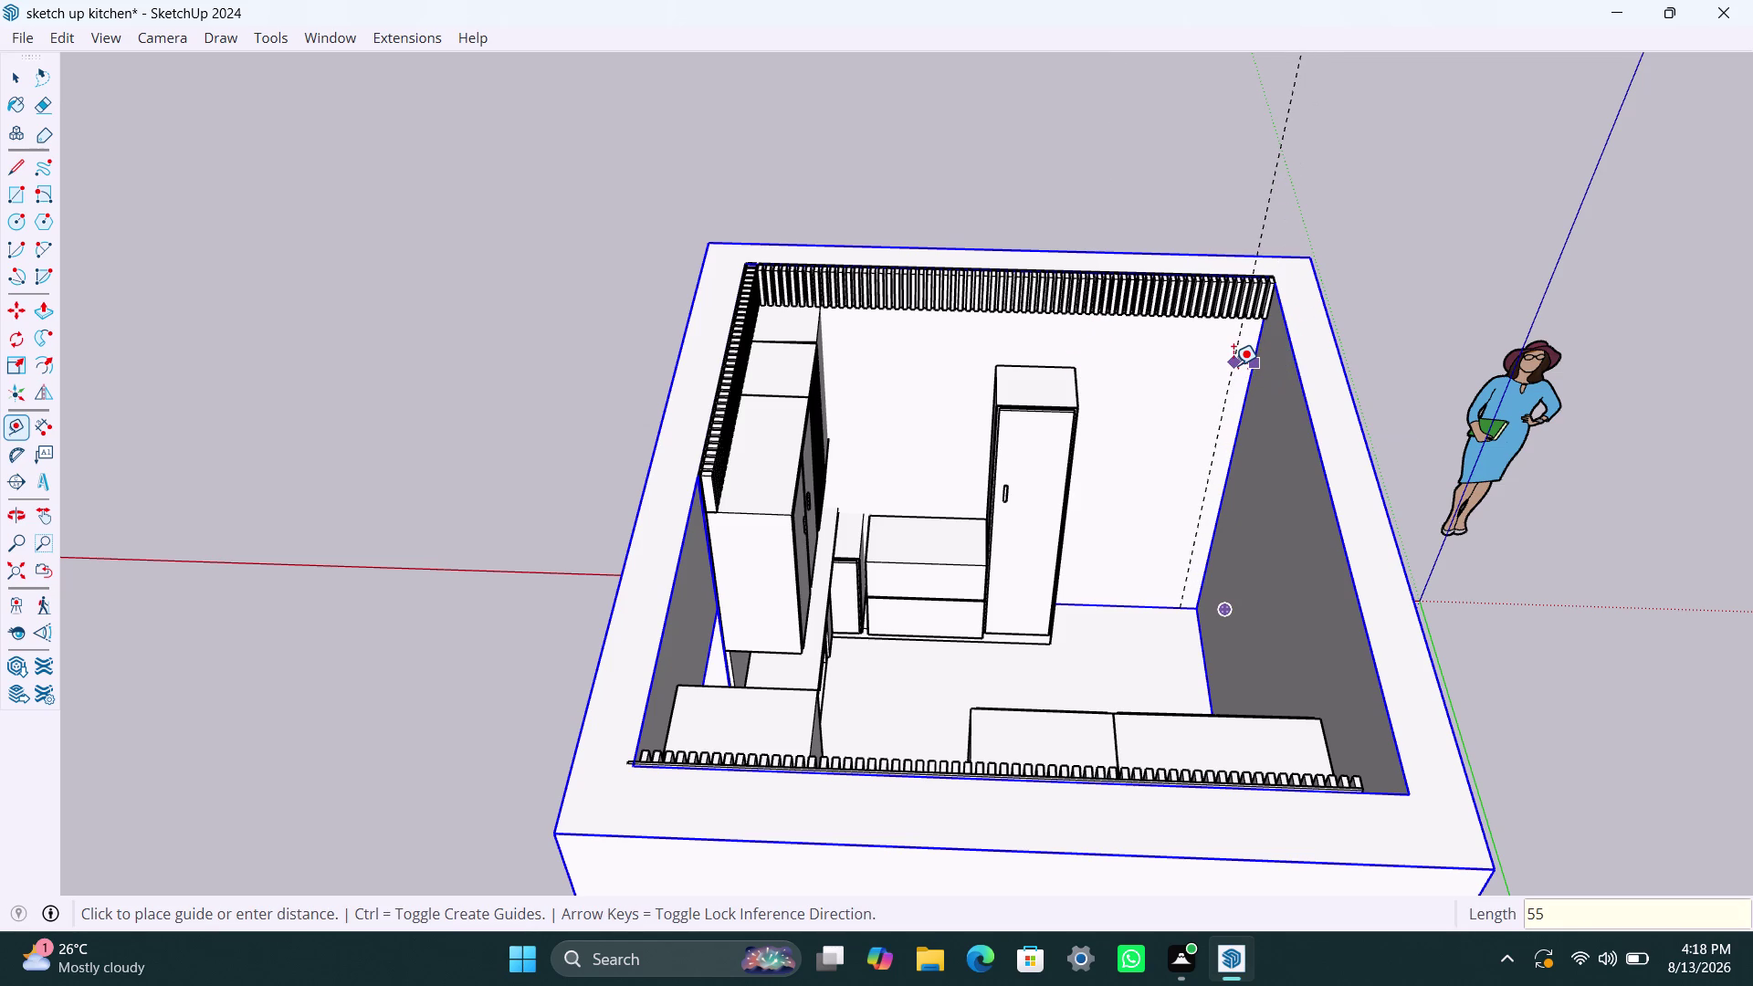
text(mm)
key(Return)
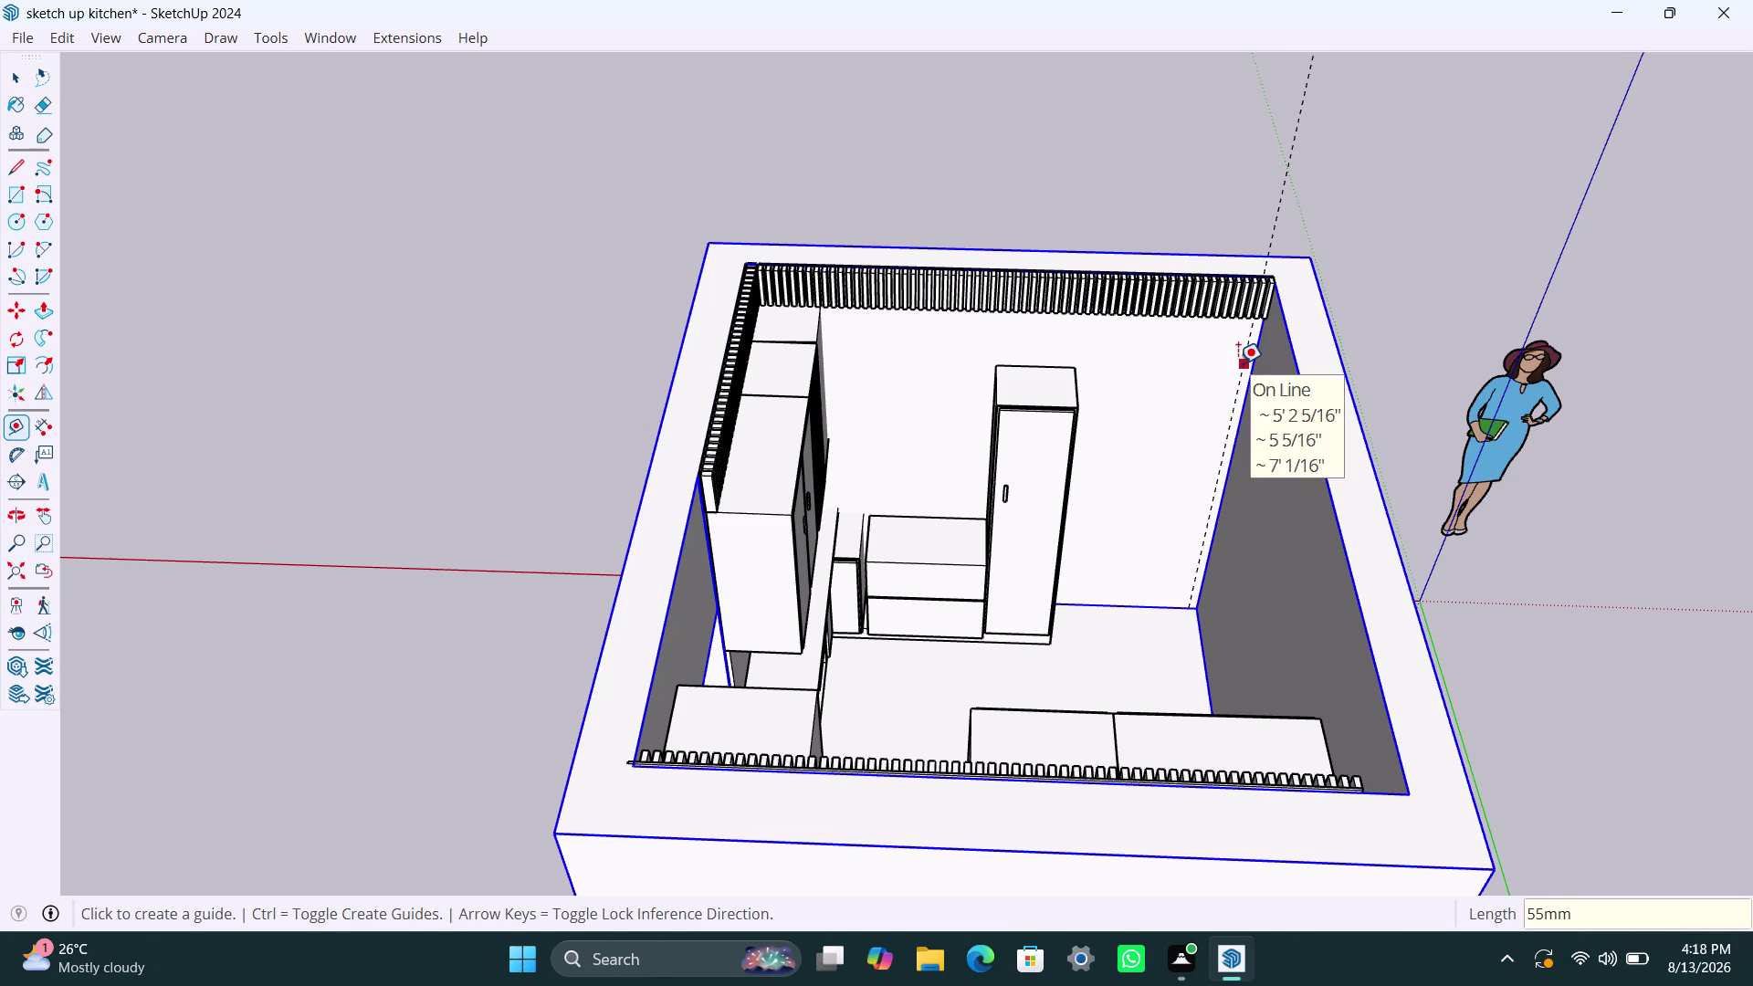
click(1238, 364)
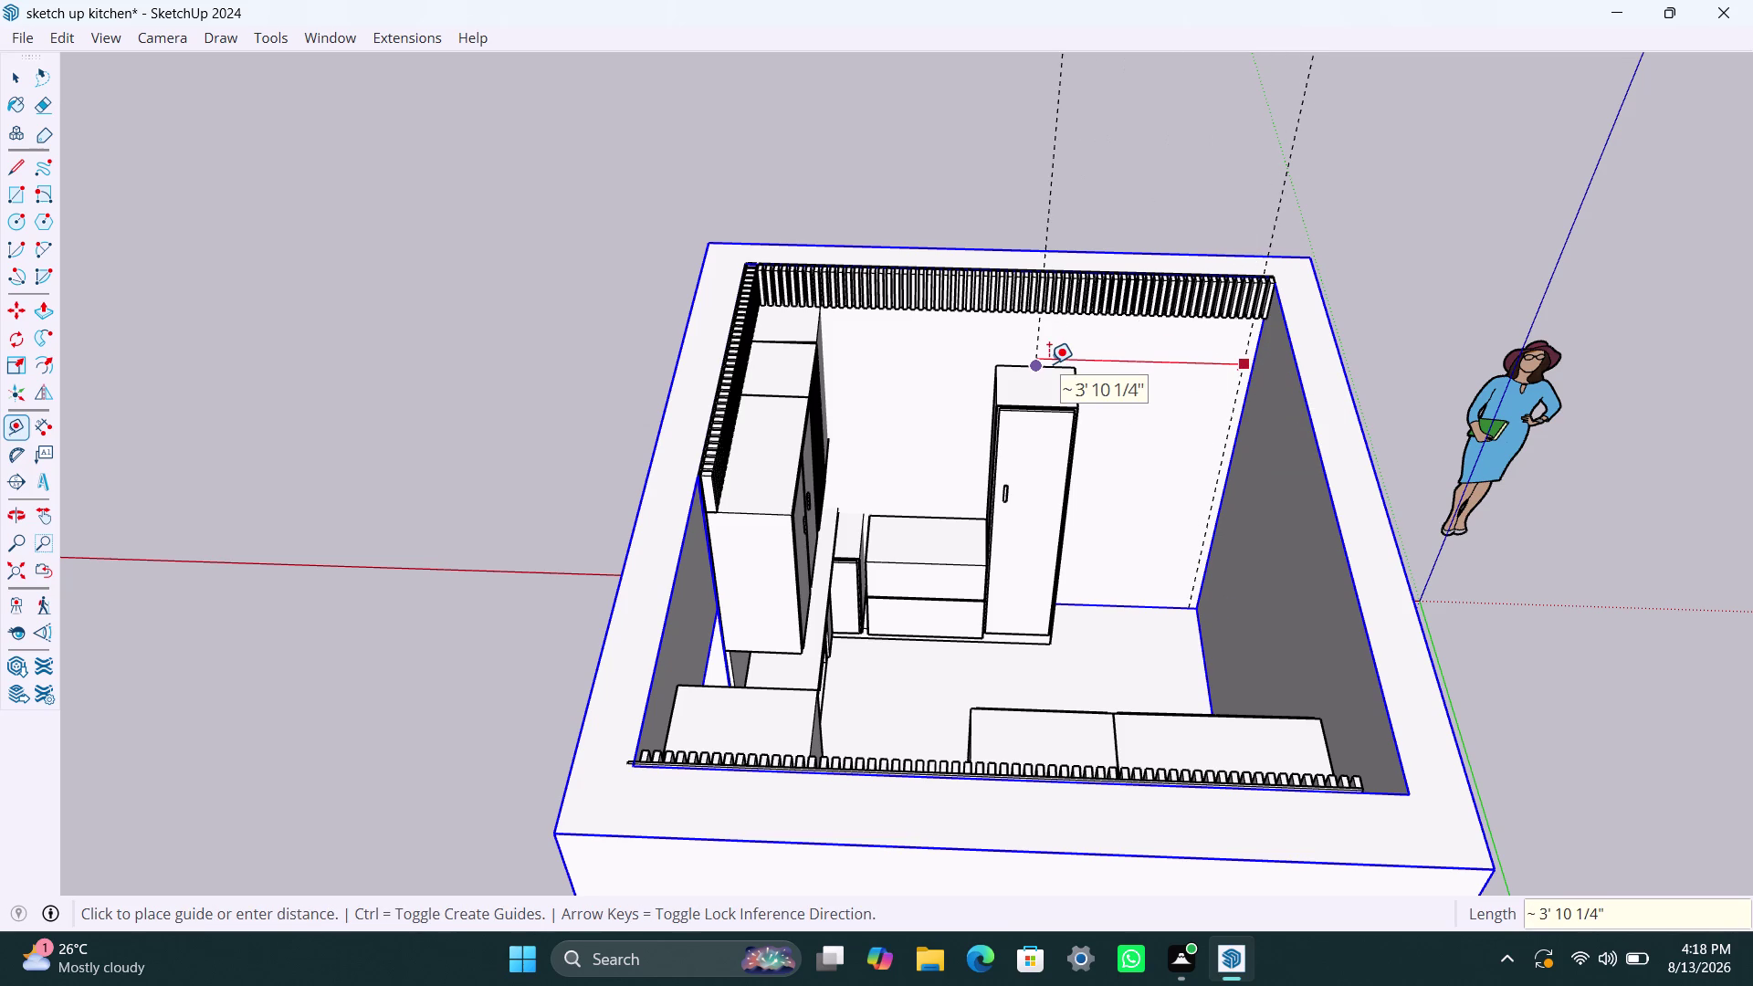
text(95)
text(0mm)
key(Return)
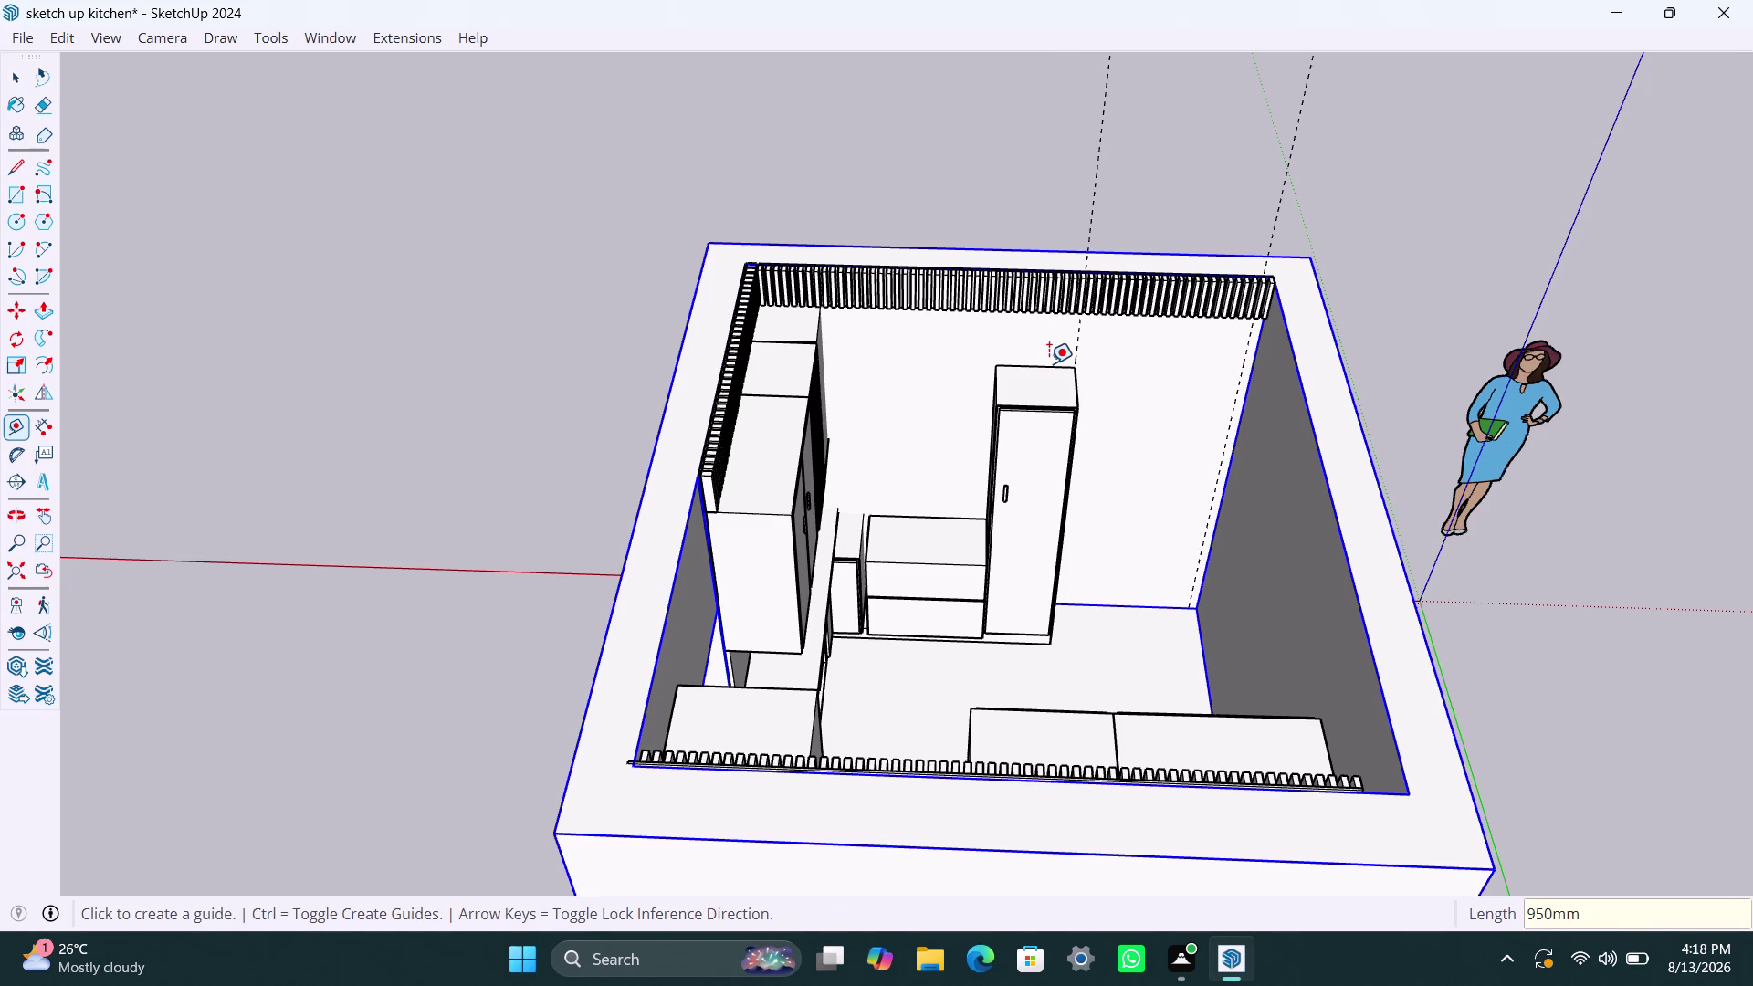
Add three more vertical guides at successive 450 mm, 600 mm and 440 mm spacings.
click(1081, 333)
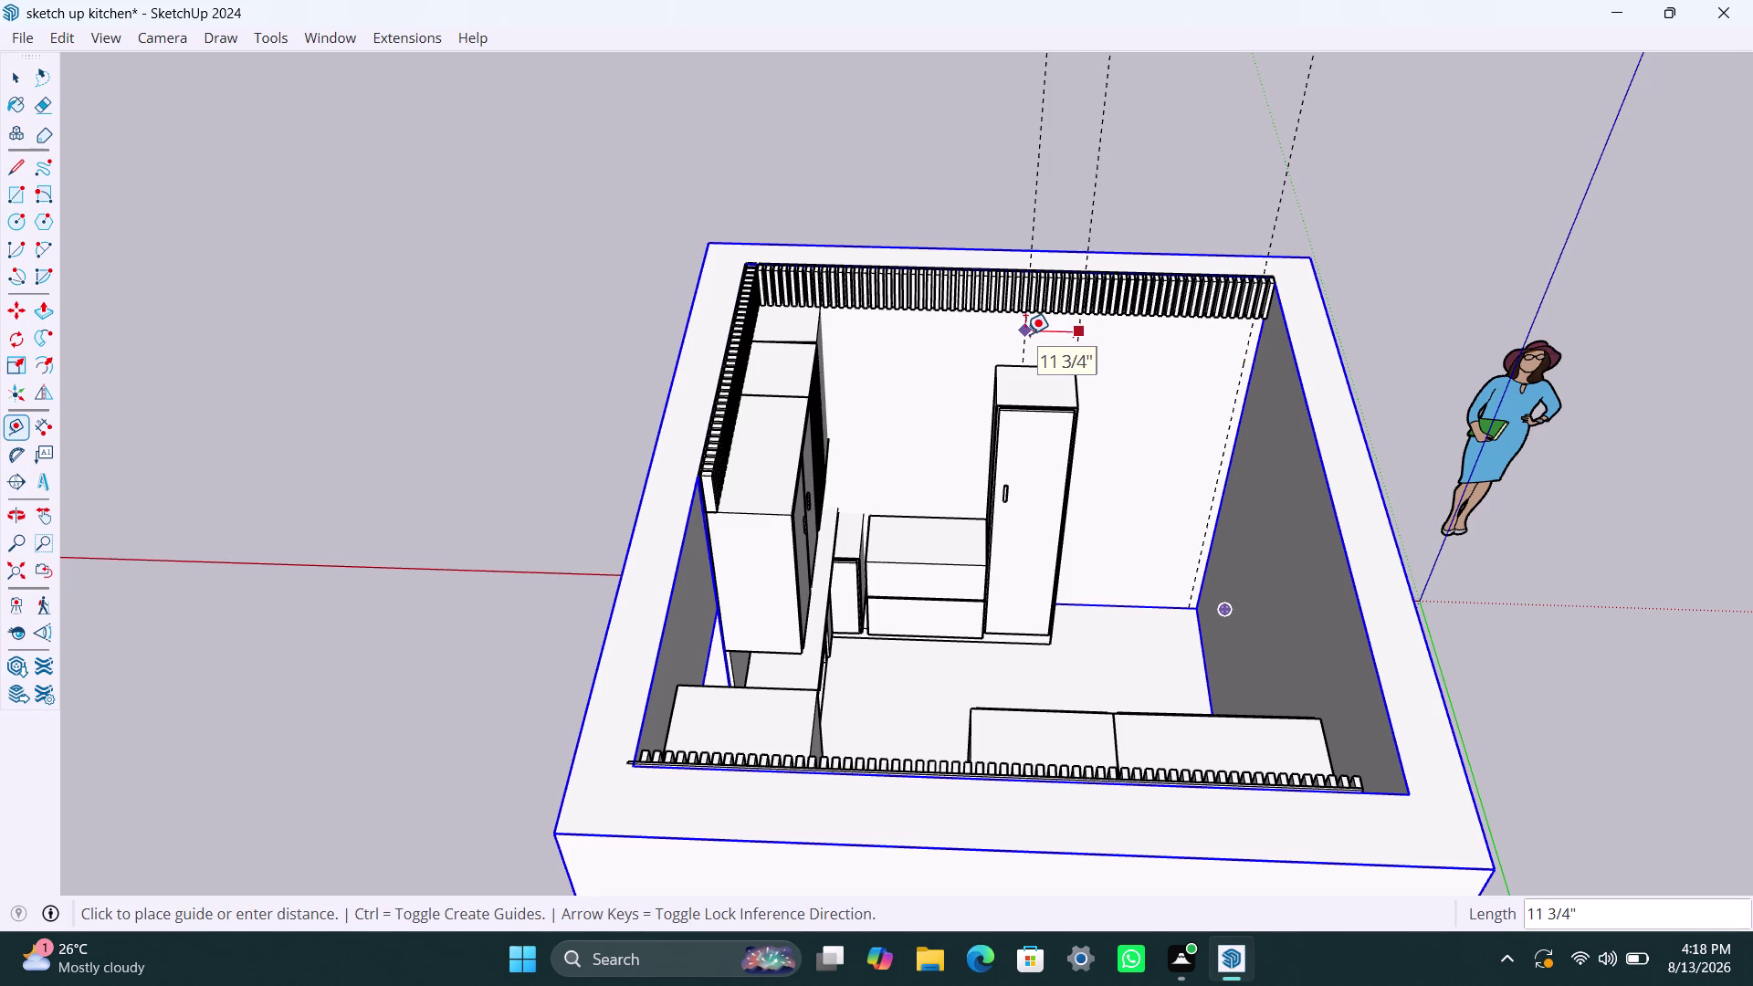
text(450mm)
key(Return)
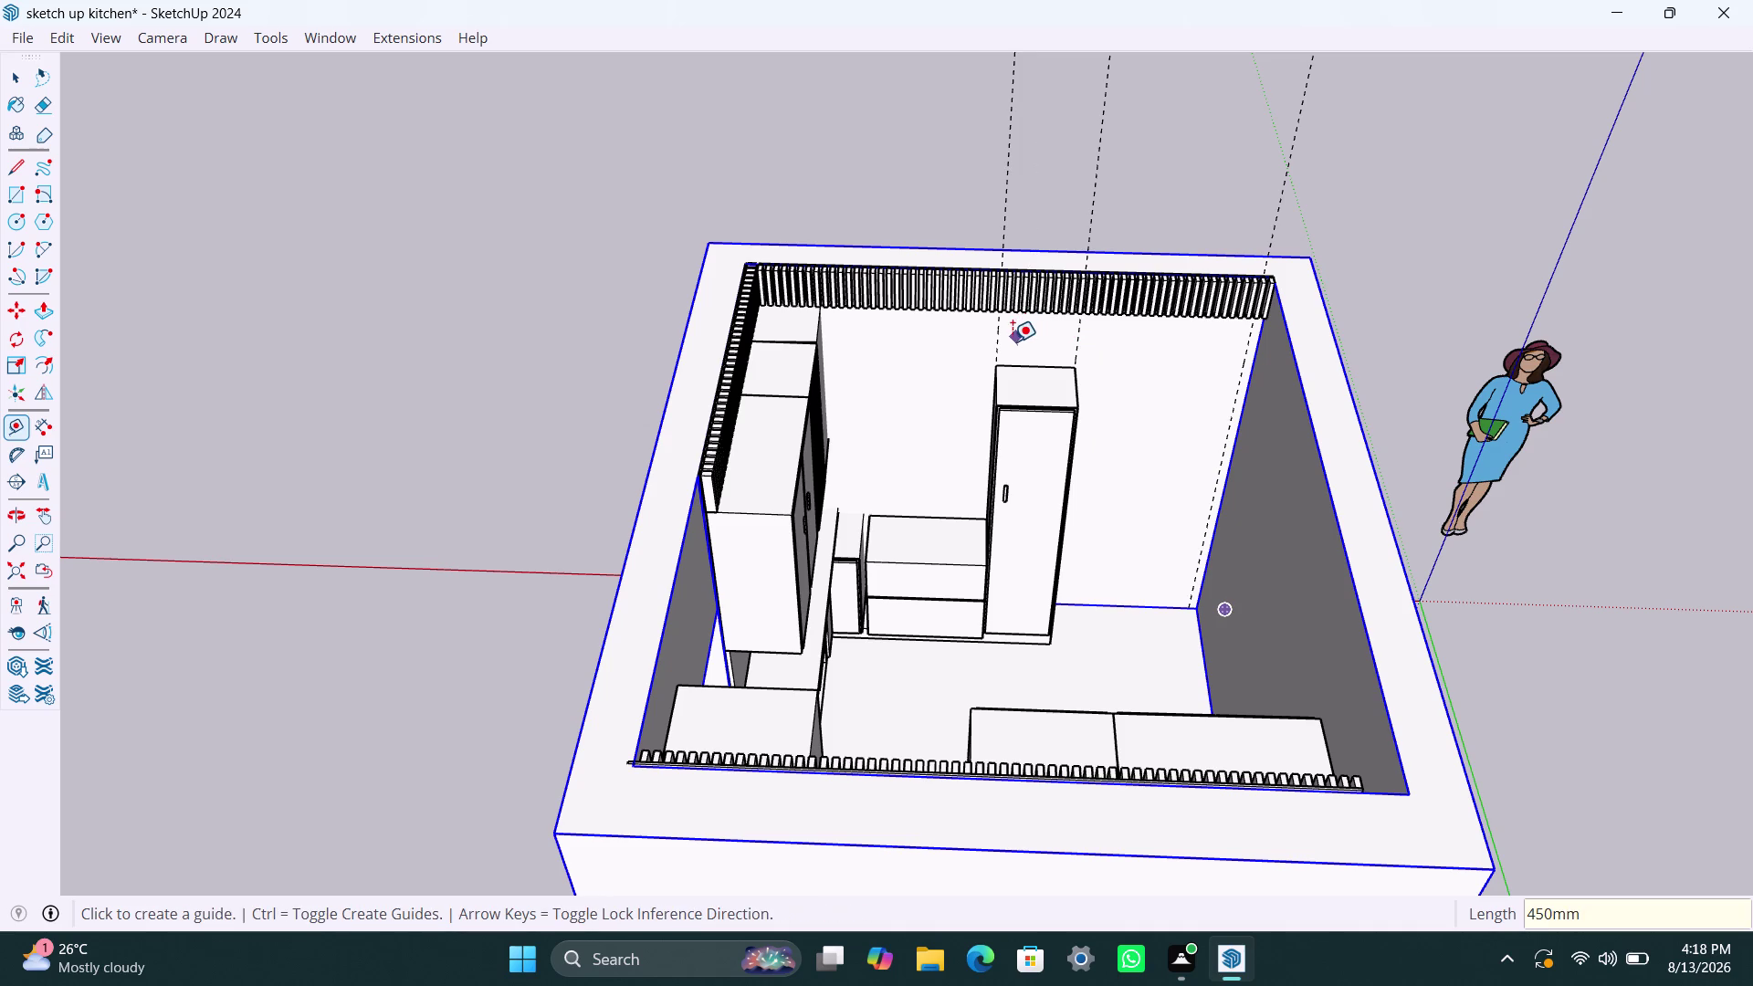
click(992, 345)
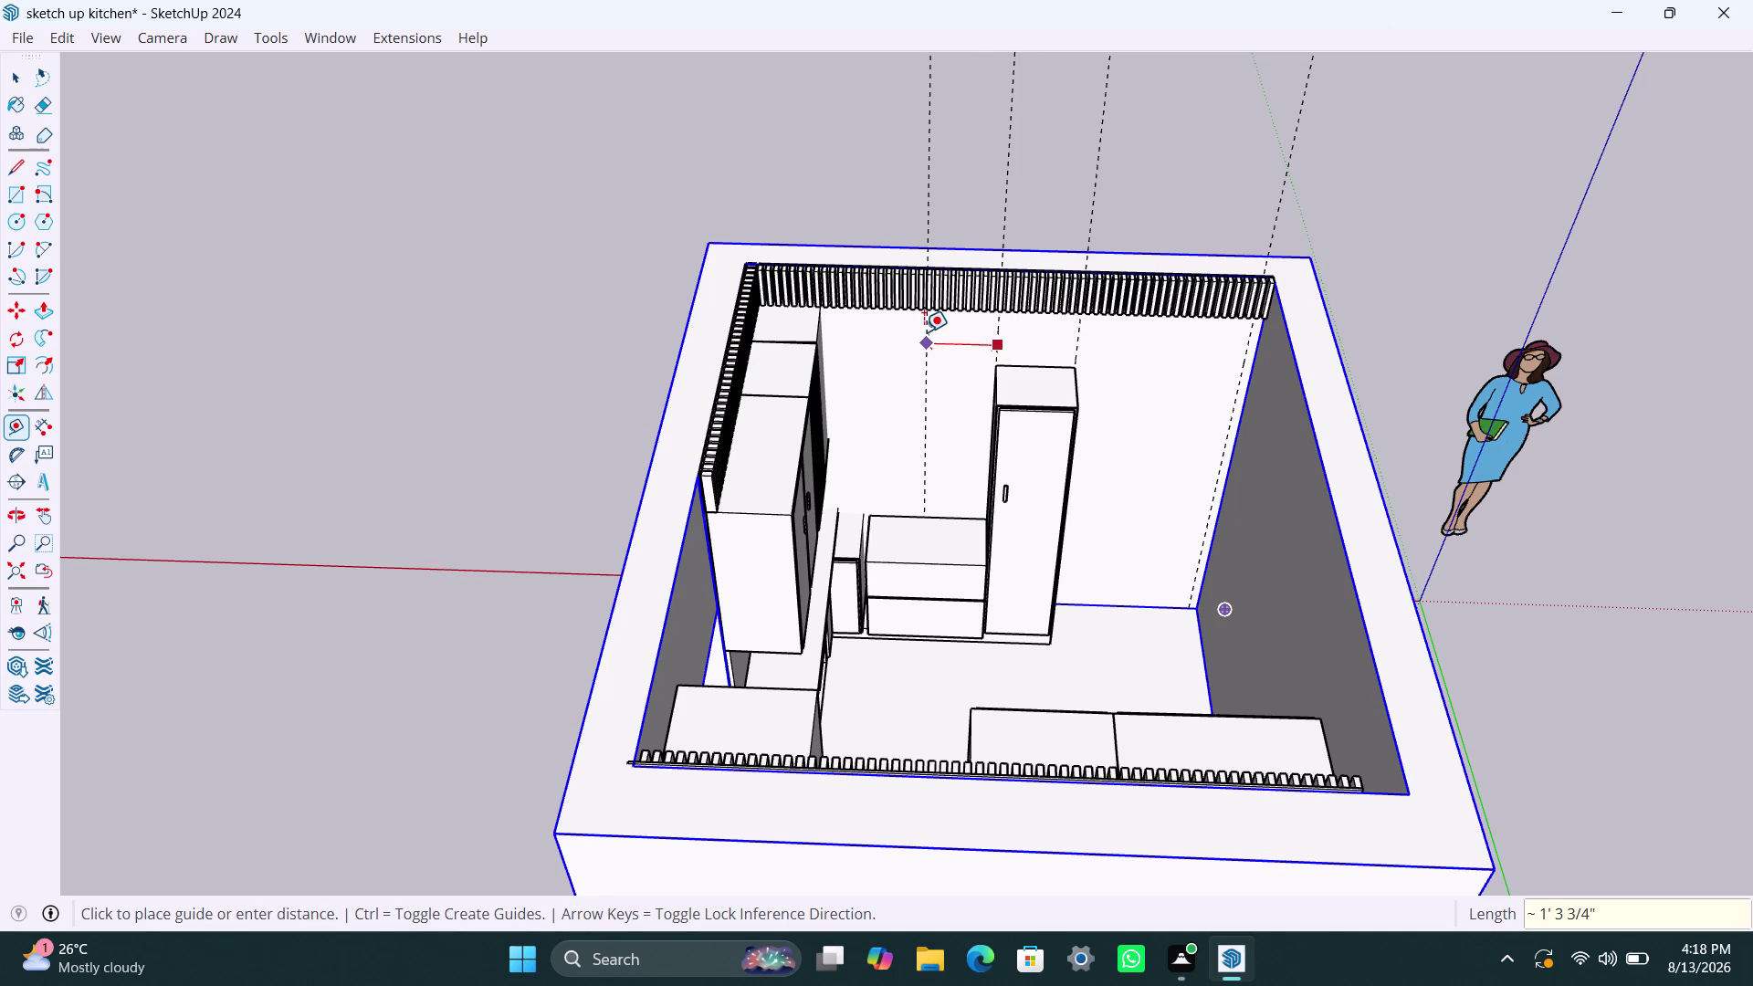
text(600mm)
key(Return)
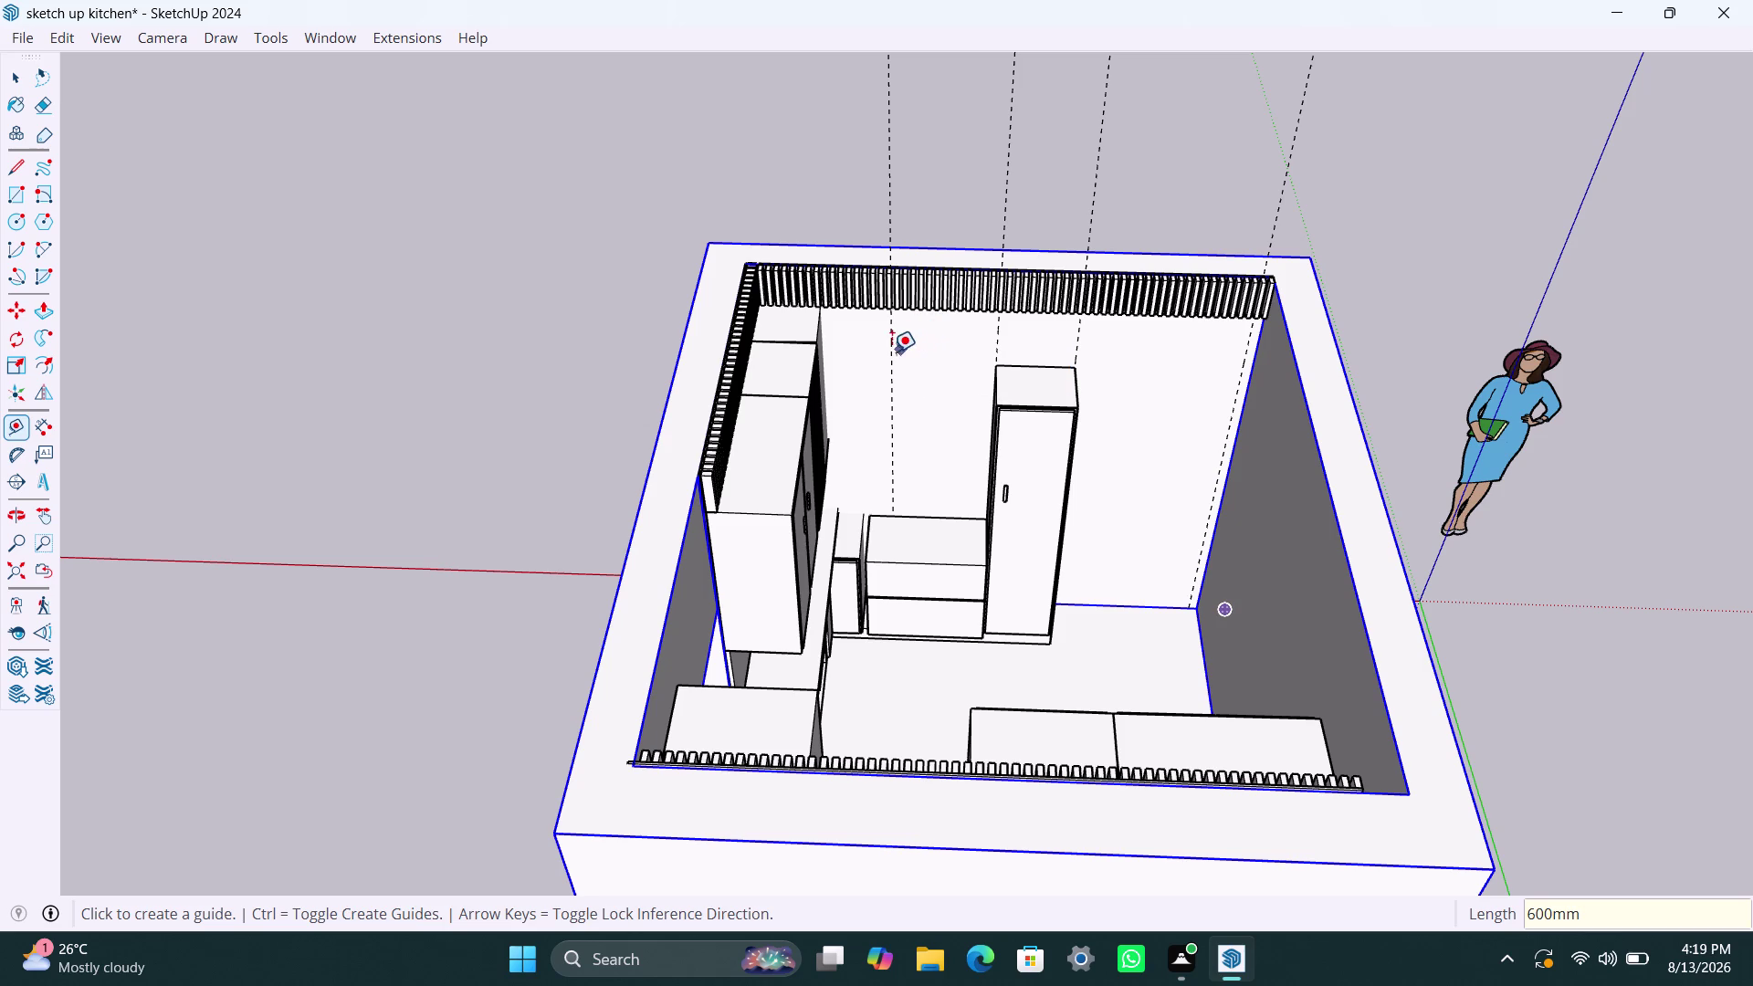
click(892, 347)
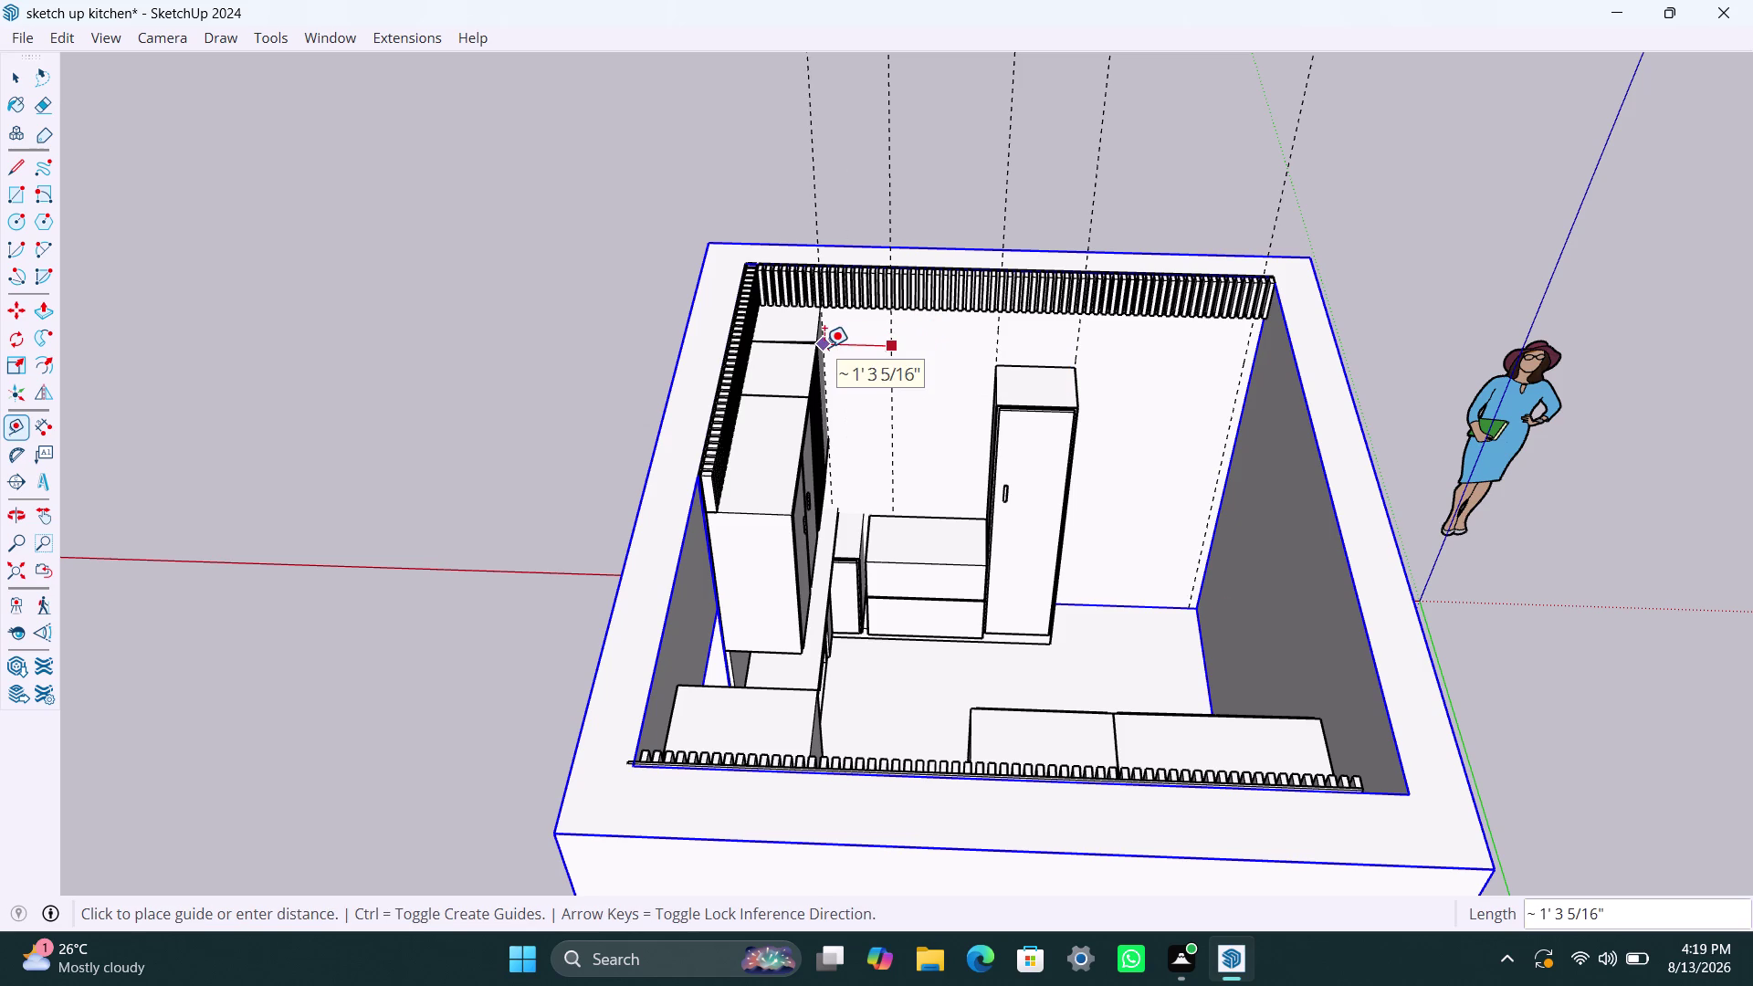
text(440mm)
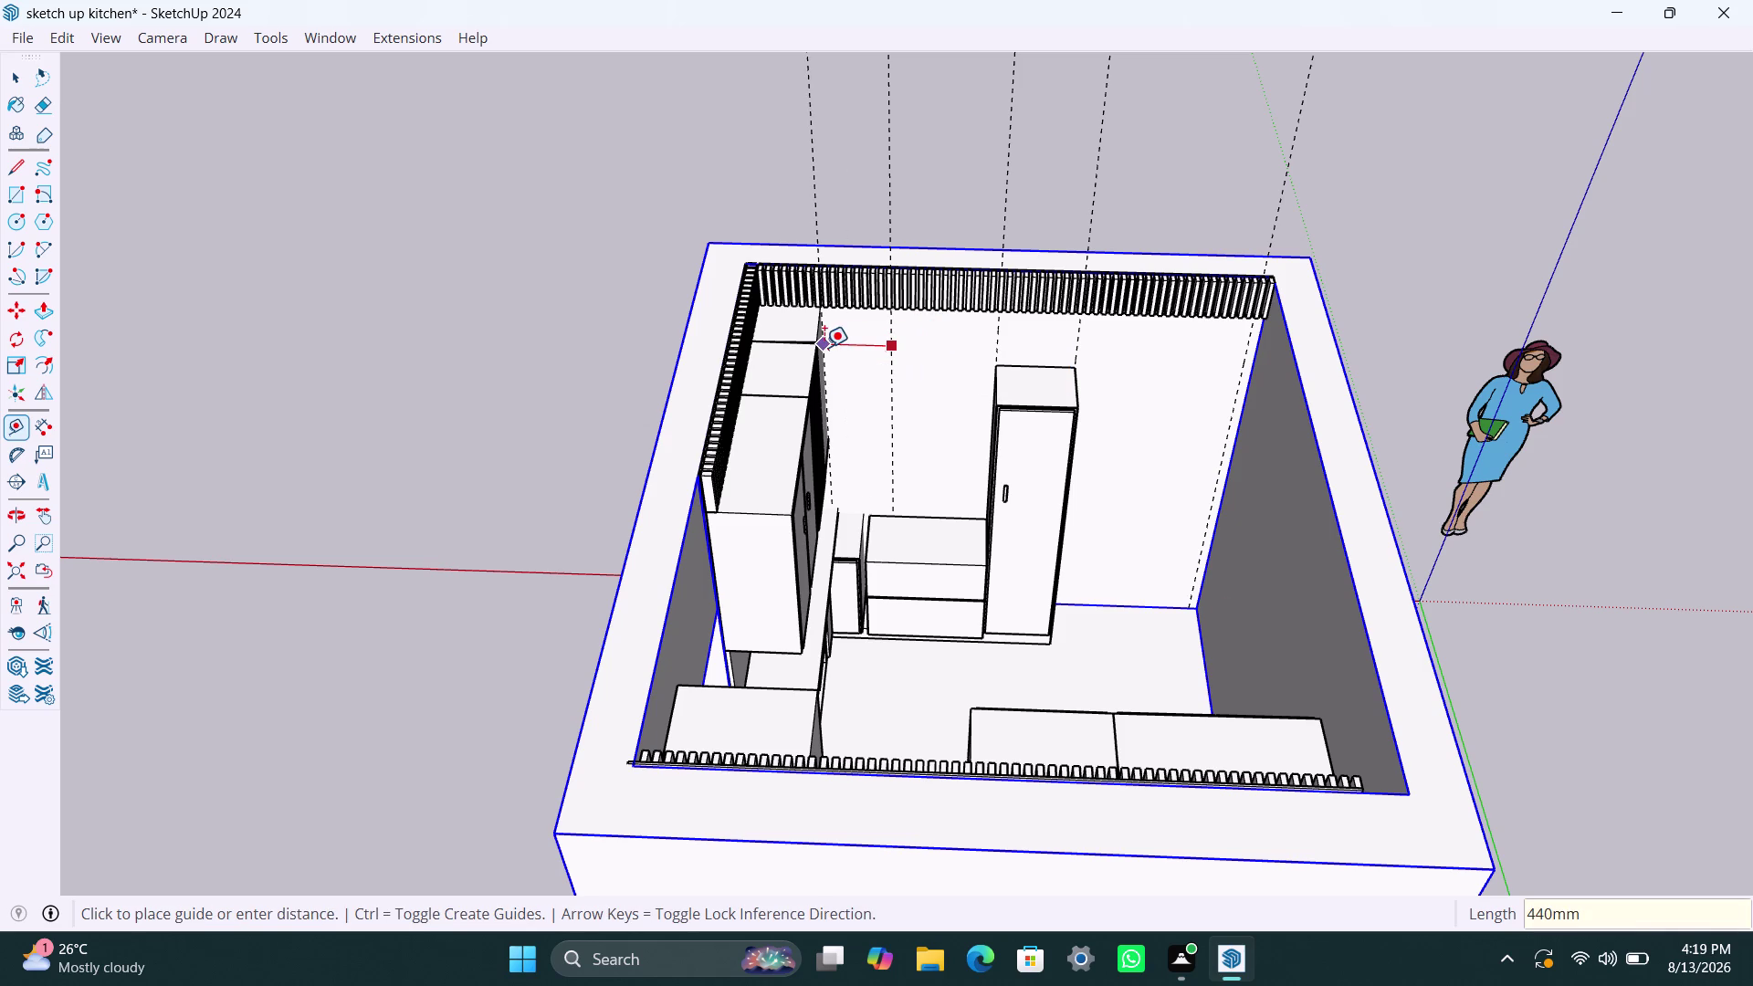
key(Return)
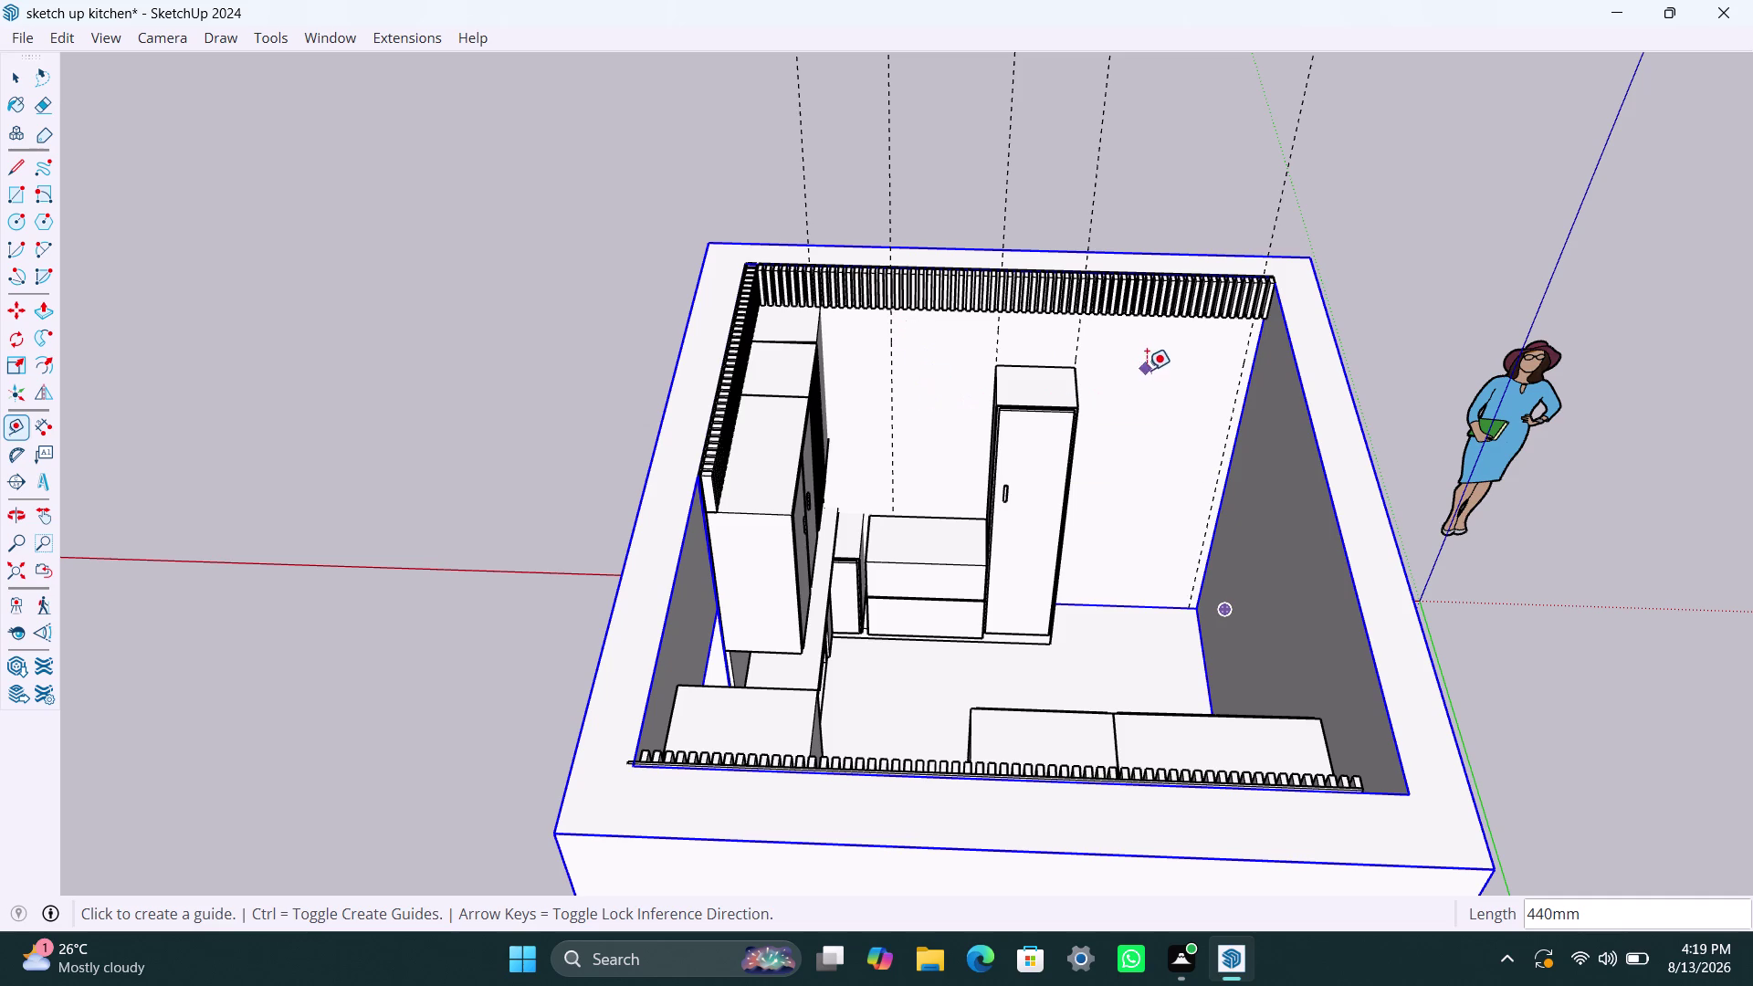
Zoom in on the back wall and place a guide 390 mm below its top edge.
middle_drag(1140, 398, 1169, 263)
middle_drag(1130, 312, 1127, 24)
scroll(up, 3)
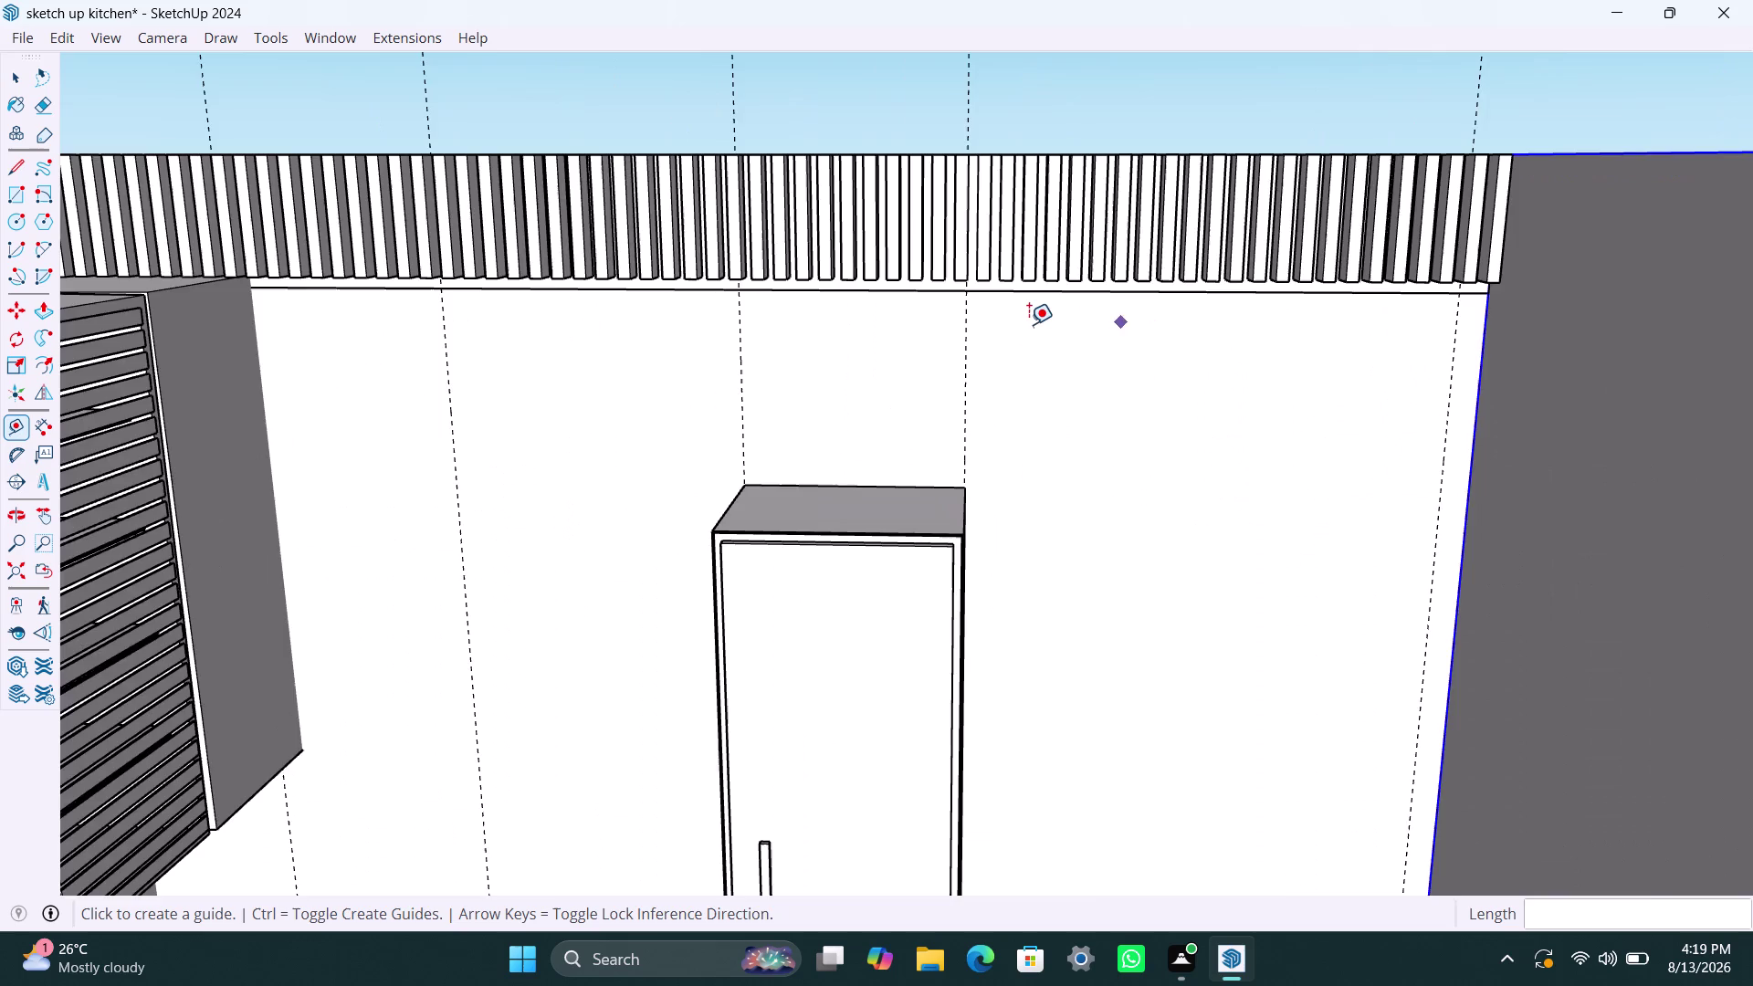
scroll(up, 3)
middle_drag(981, 320, 979, 245)
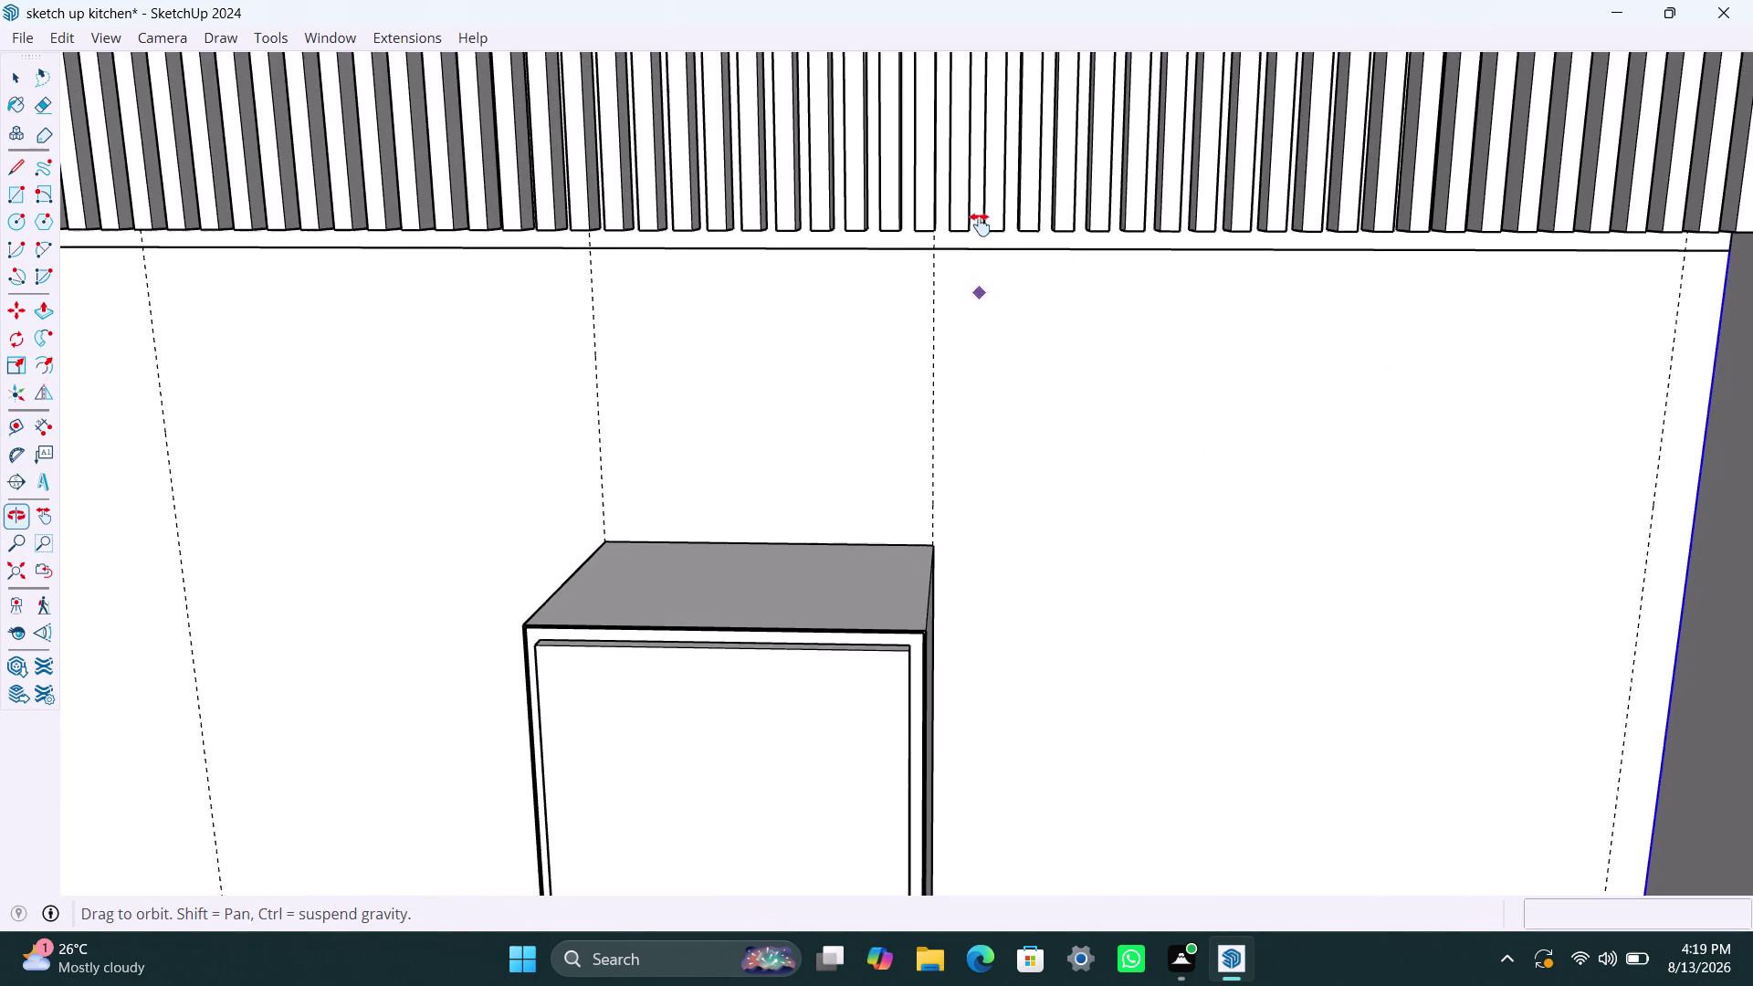
middle_drag(979, 245, 981, 169)
scroll(up, 3)
middle_drag(964, 285, 983, 94)
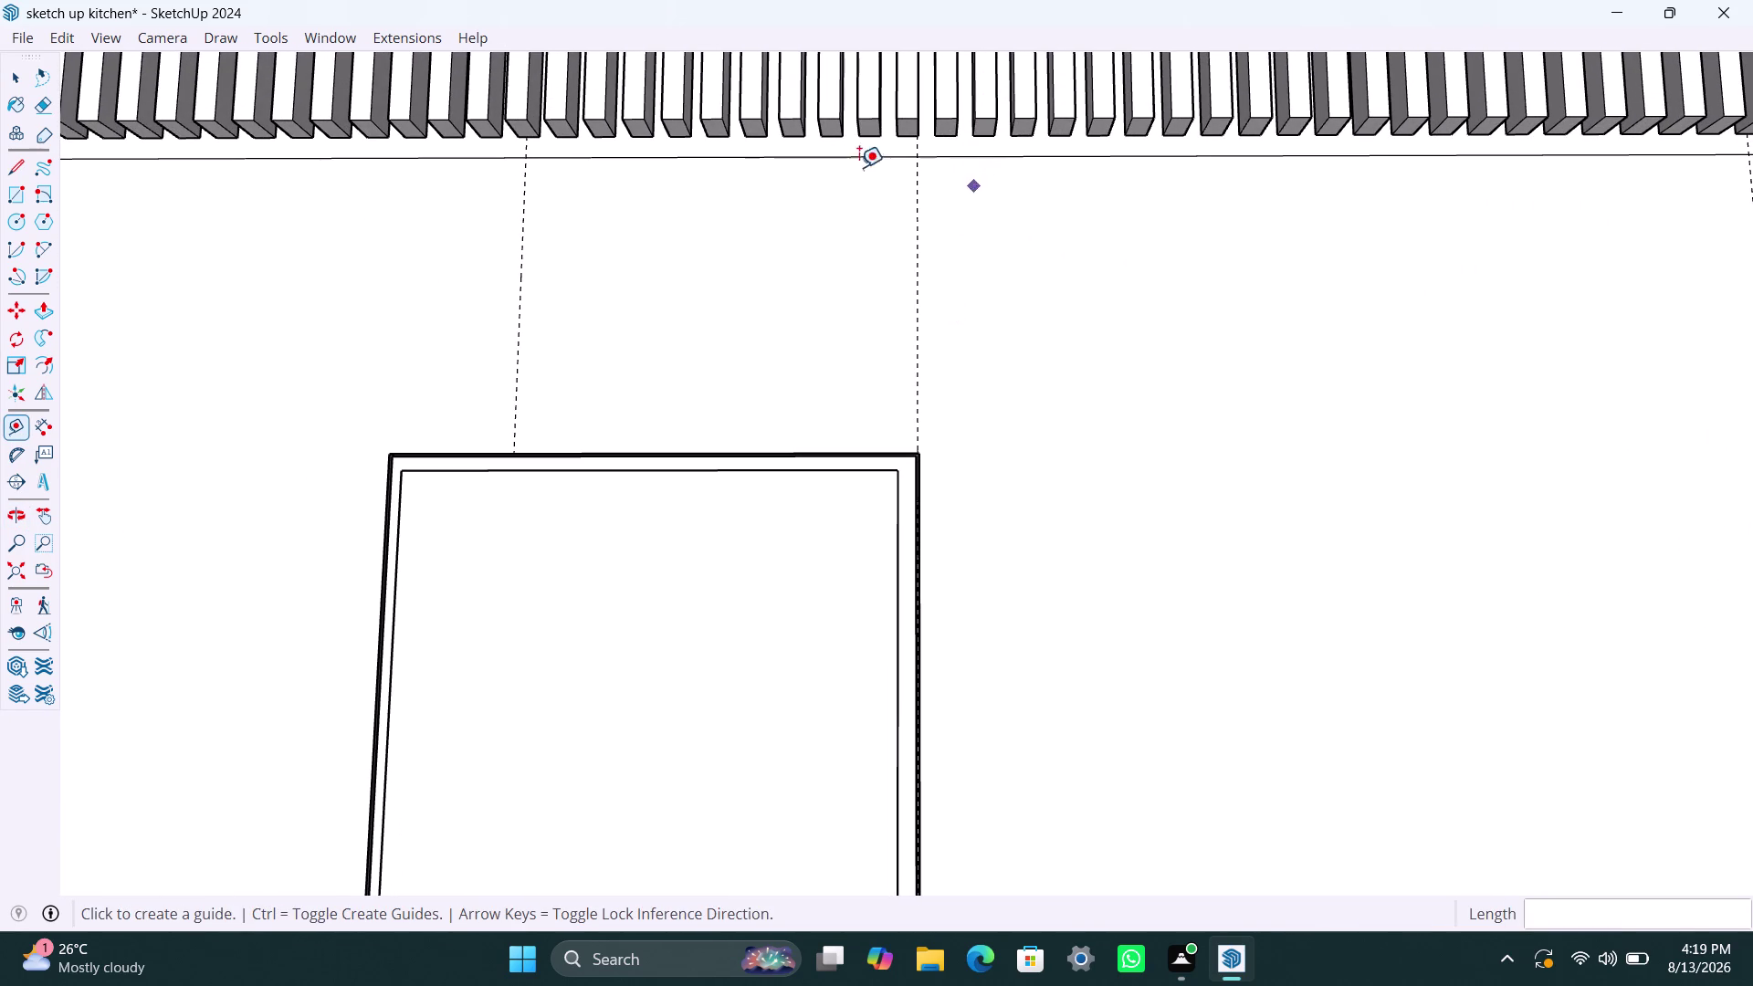
click(649, 156)
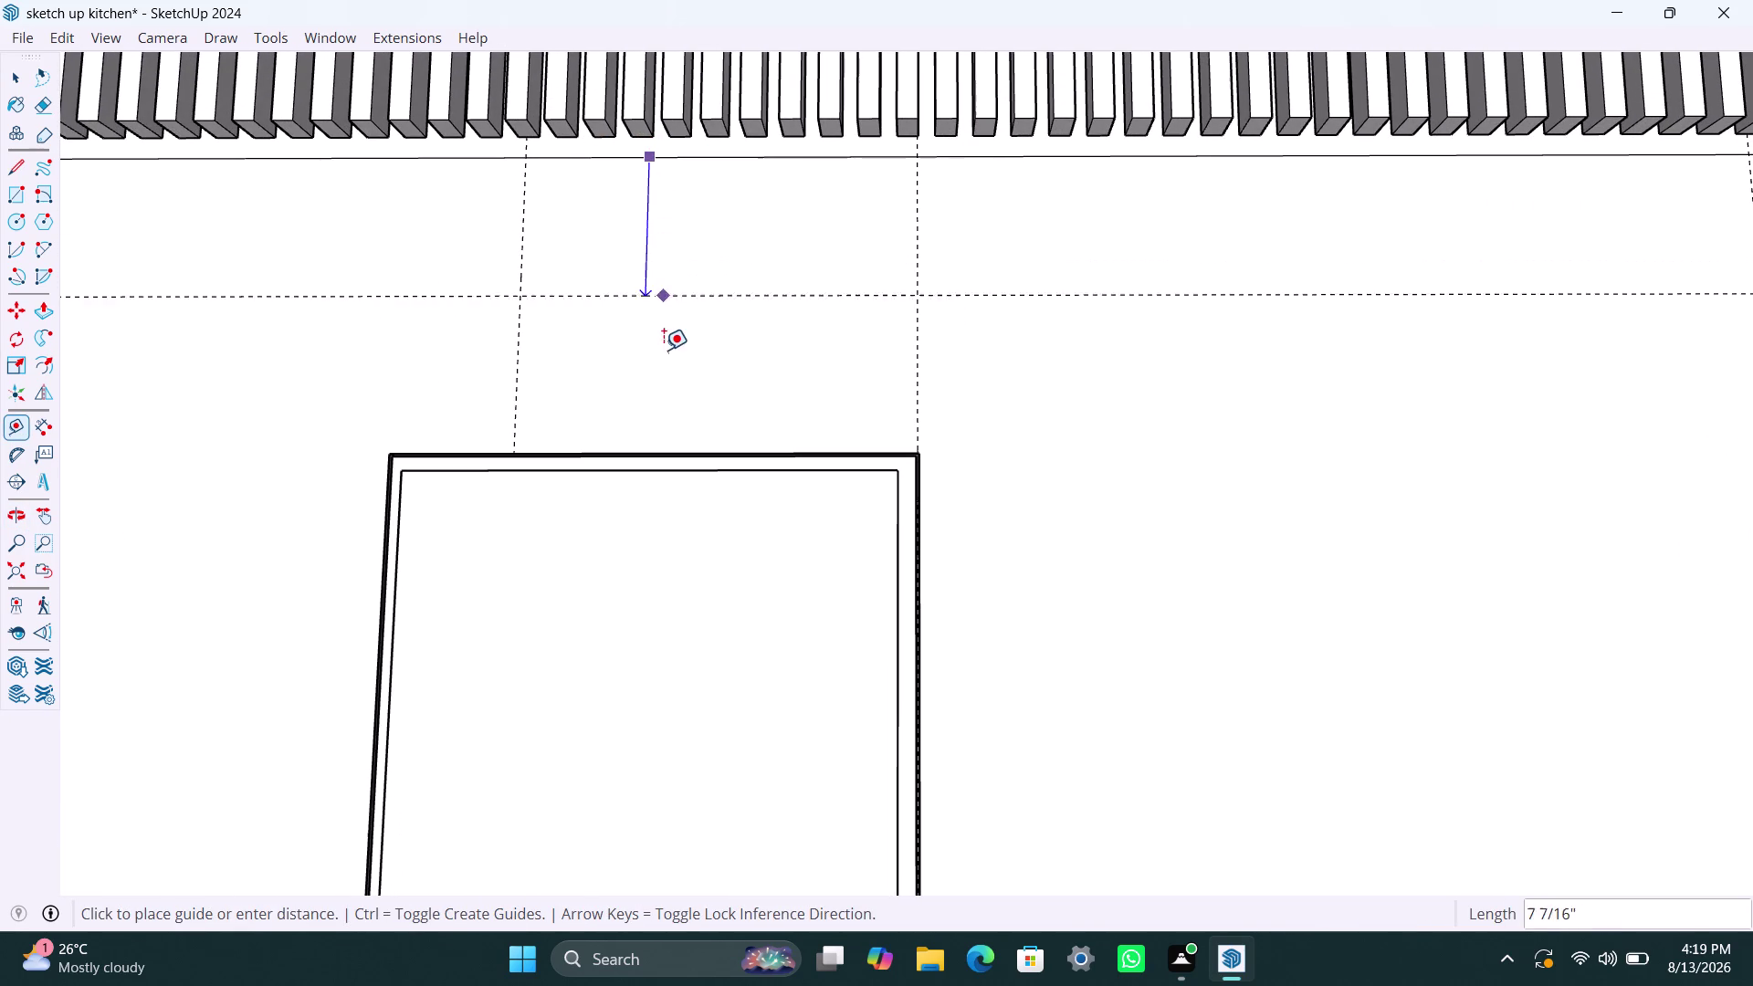
text(39)
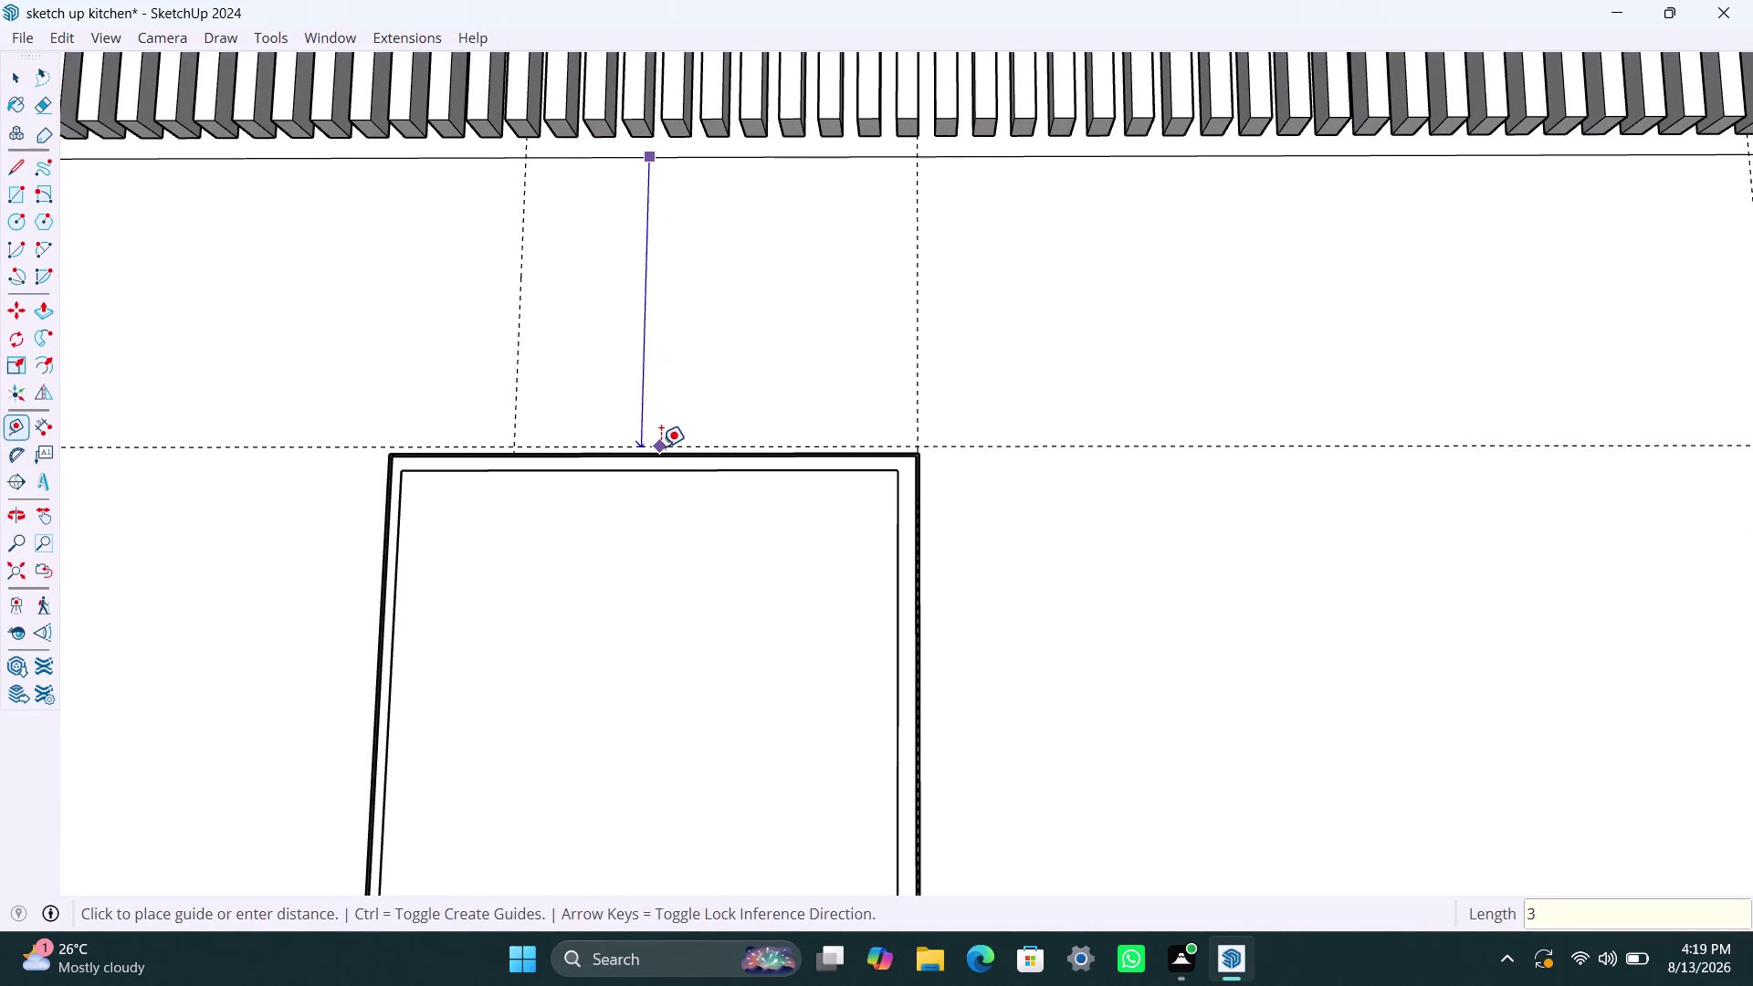
text(0mm)
key(Return)
Zoom and orbit back out to the overall kitchen view.
scroll(down, 3)
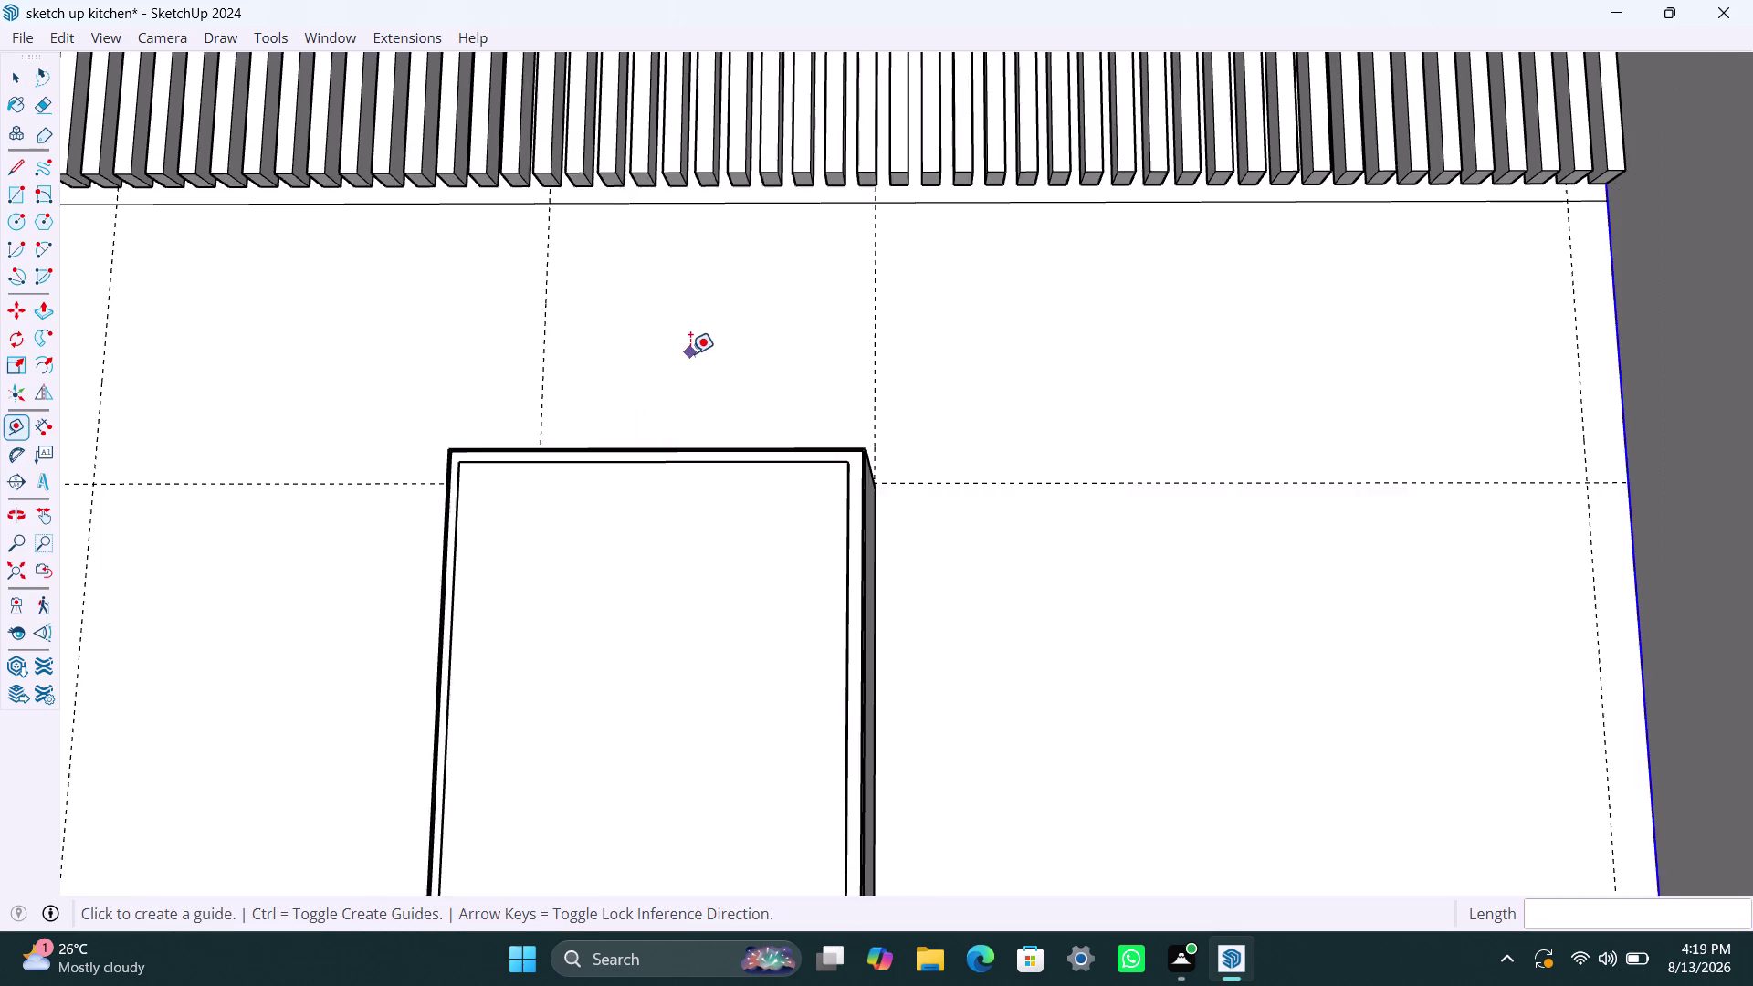
scroll(down, 3)
middle_drag(777, 379, 849, 919)
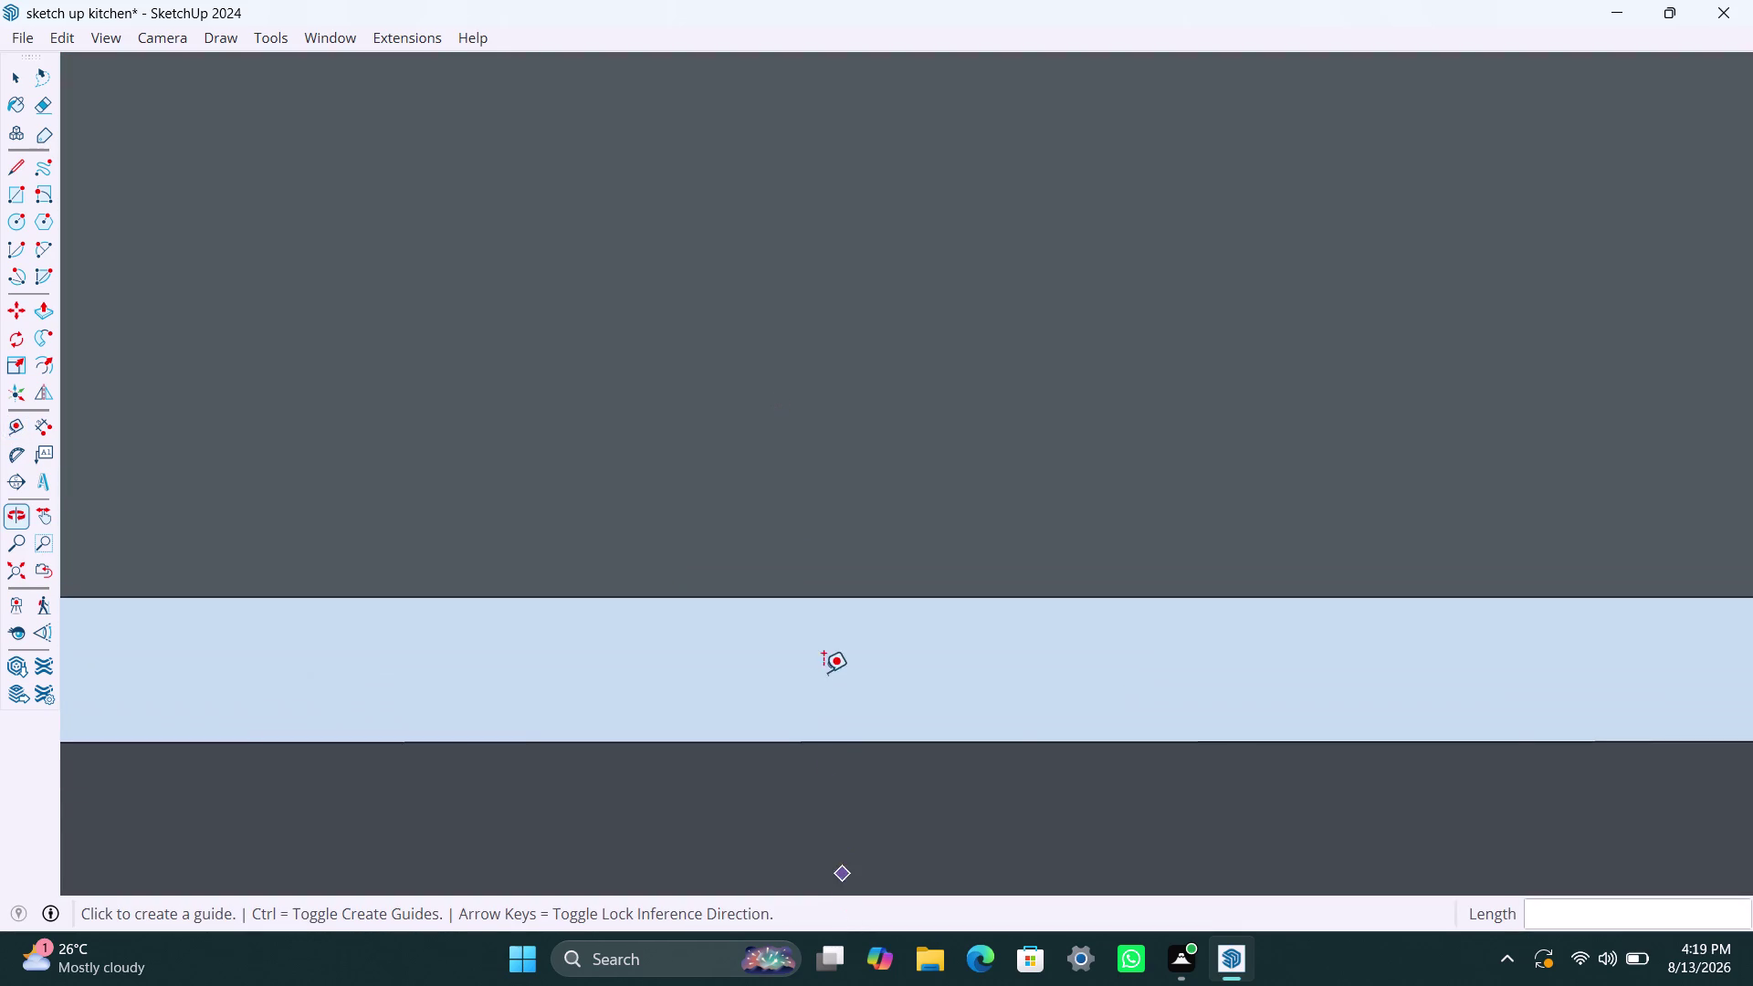
scroll(down, 3)
click(20, 561)
scroll(down, 3)
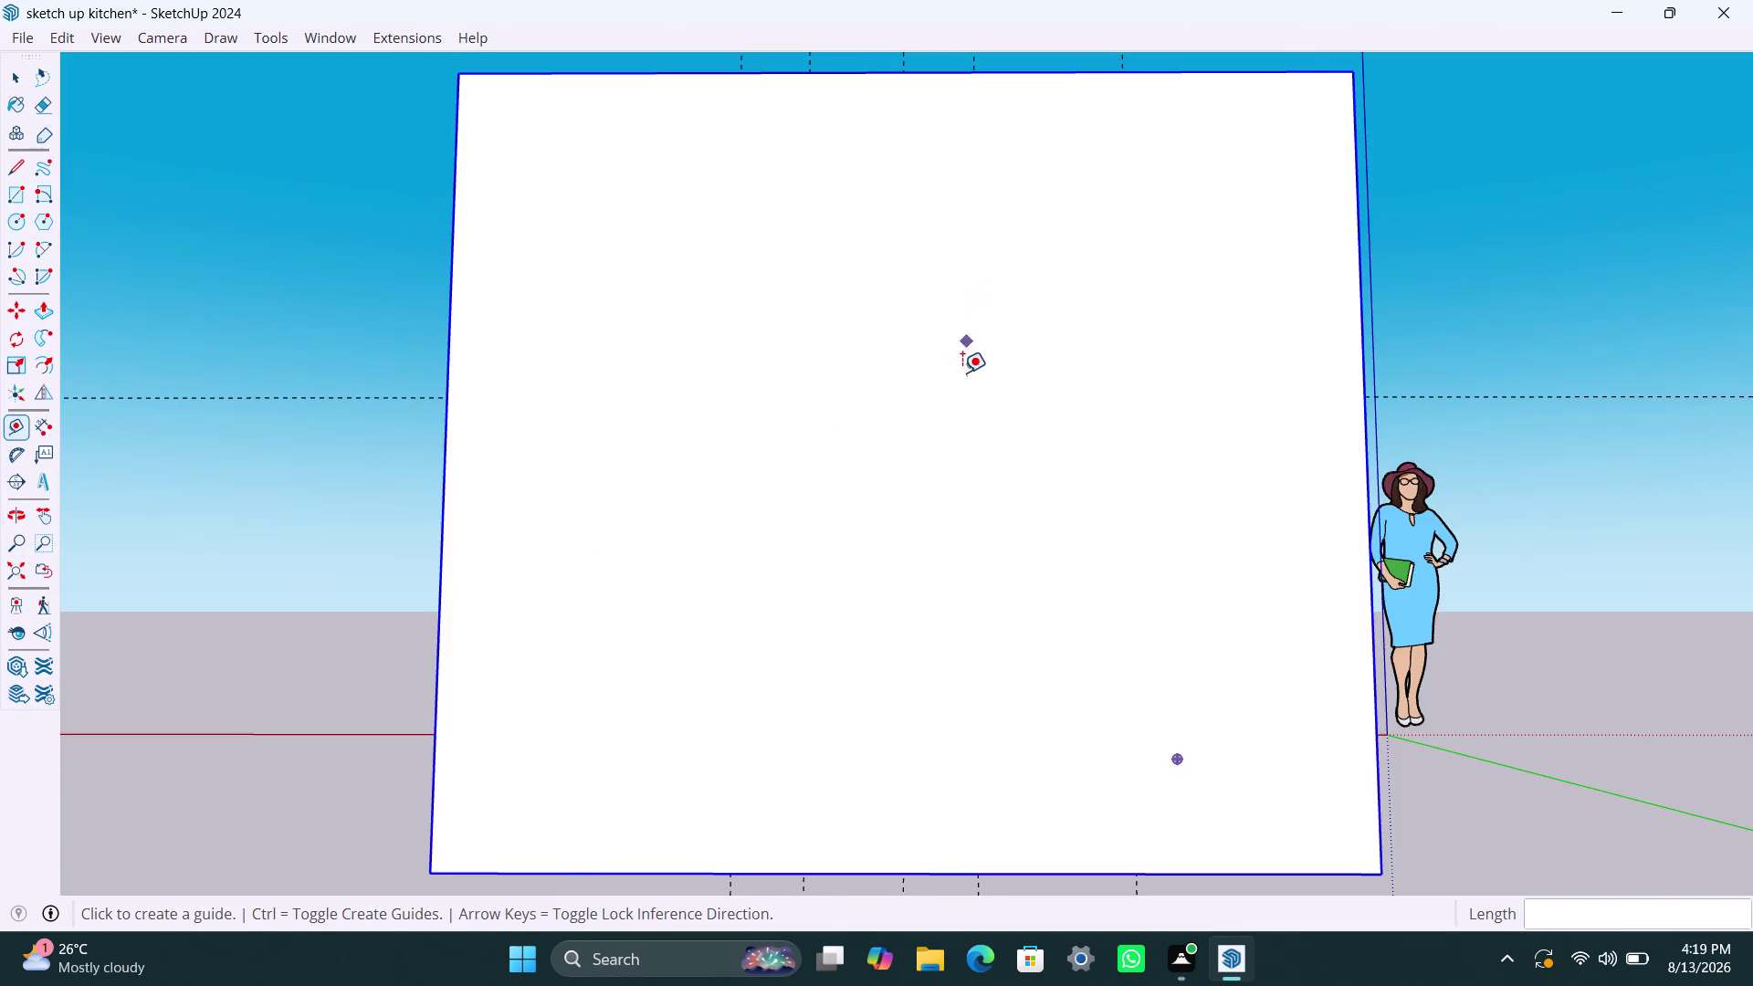
middle_drag(952, 340, 939, 775)
scroll(up, 3)
scroll(up, 3)
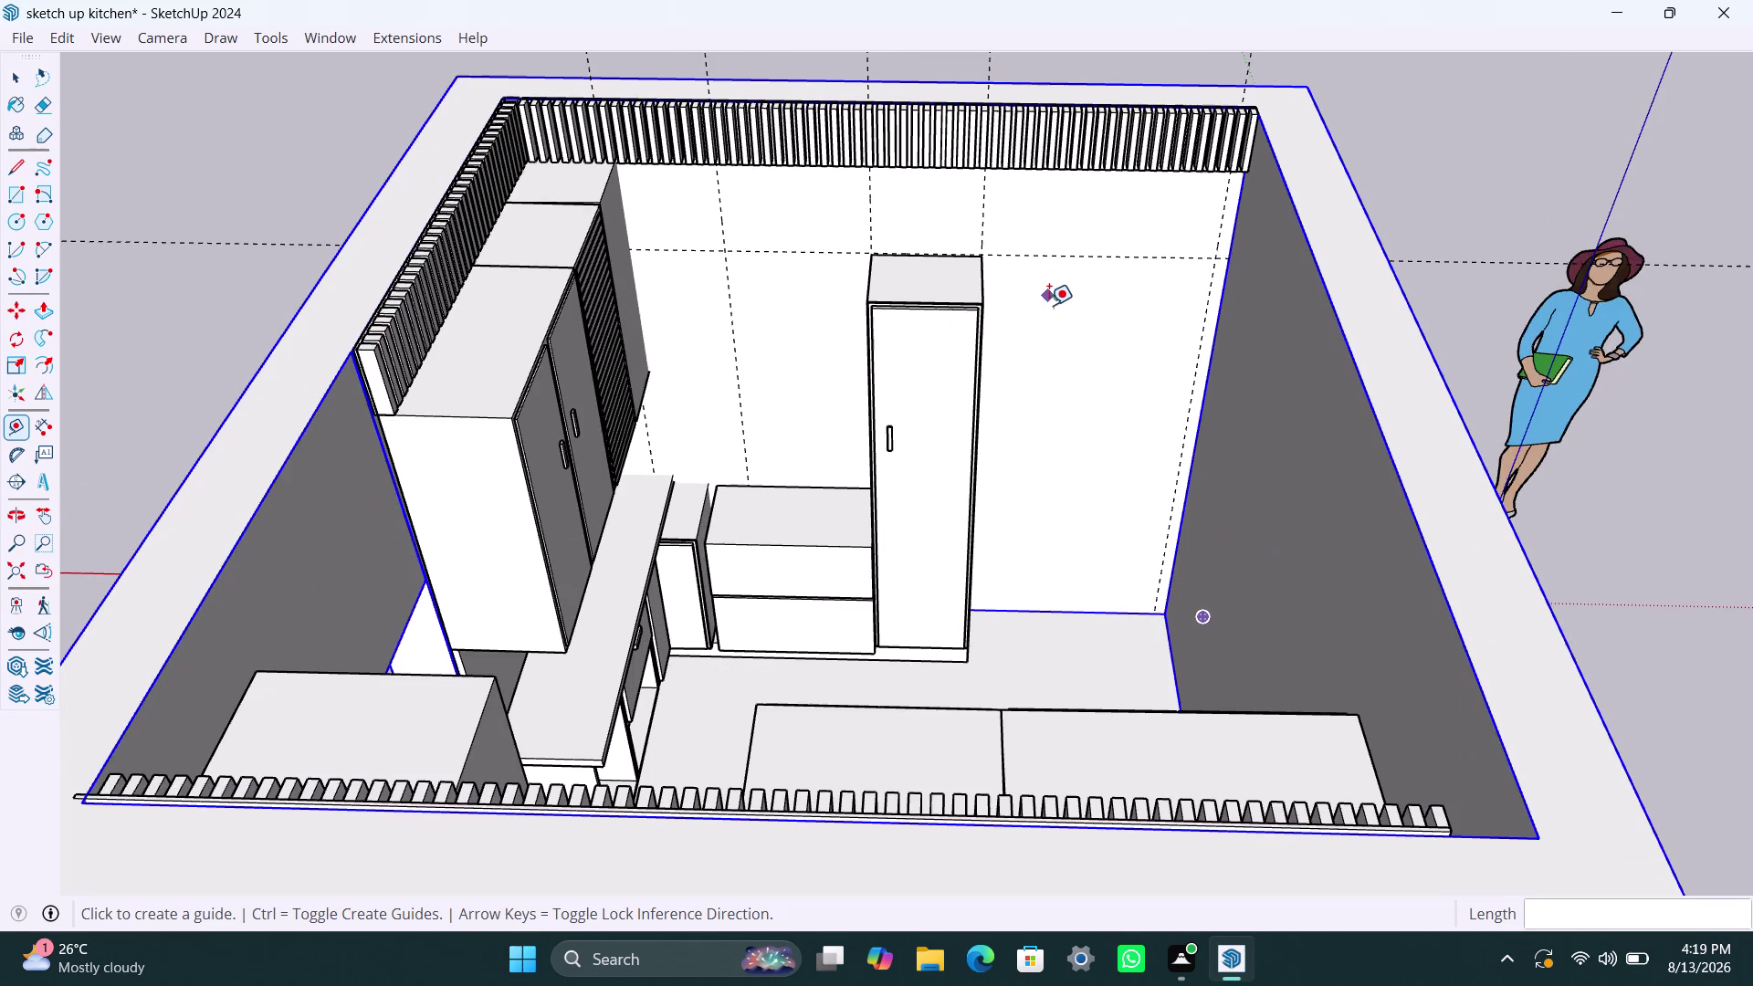
middle_drag(1052, 311, 1059, 325)
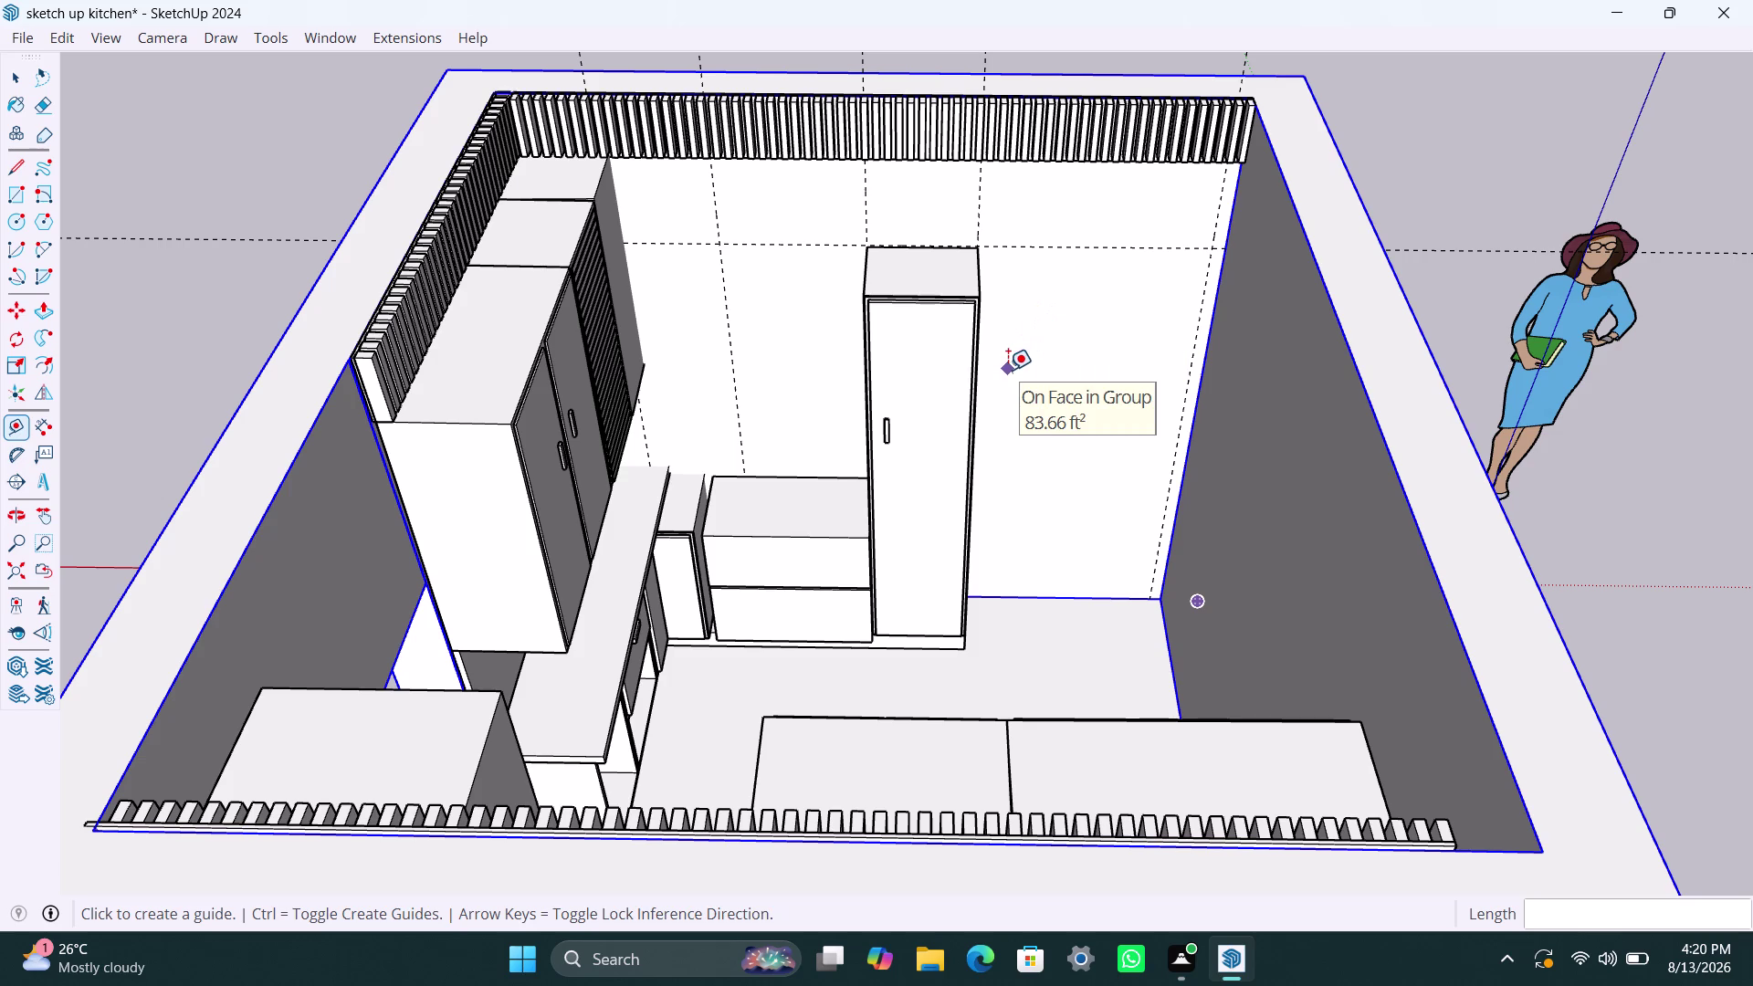
Cancel the Tape Measure, return to the Select tool, and zoom out over the kitchen.
key(Escape)
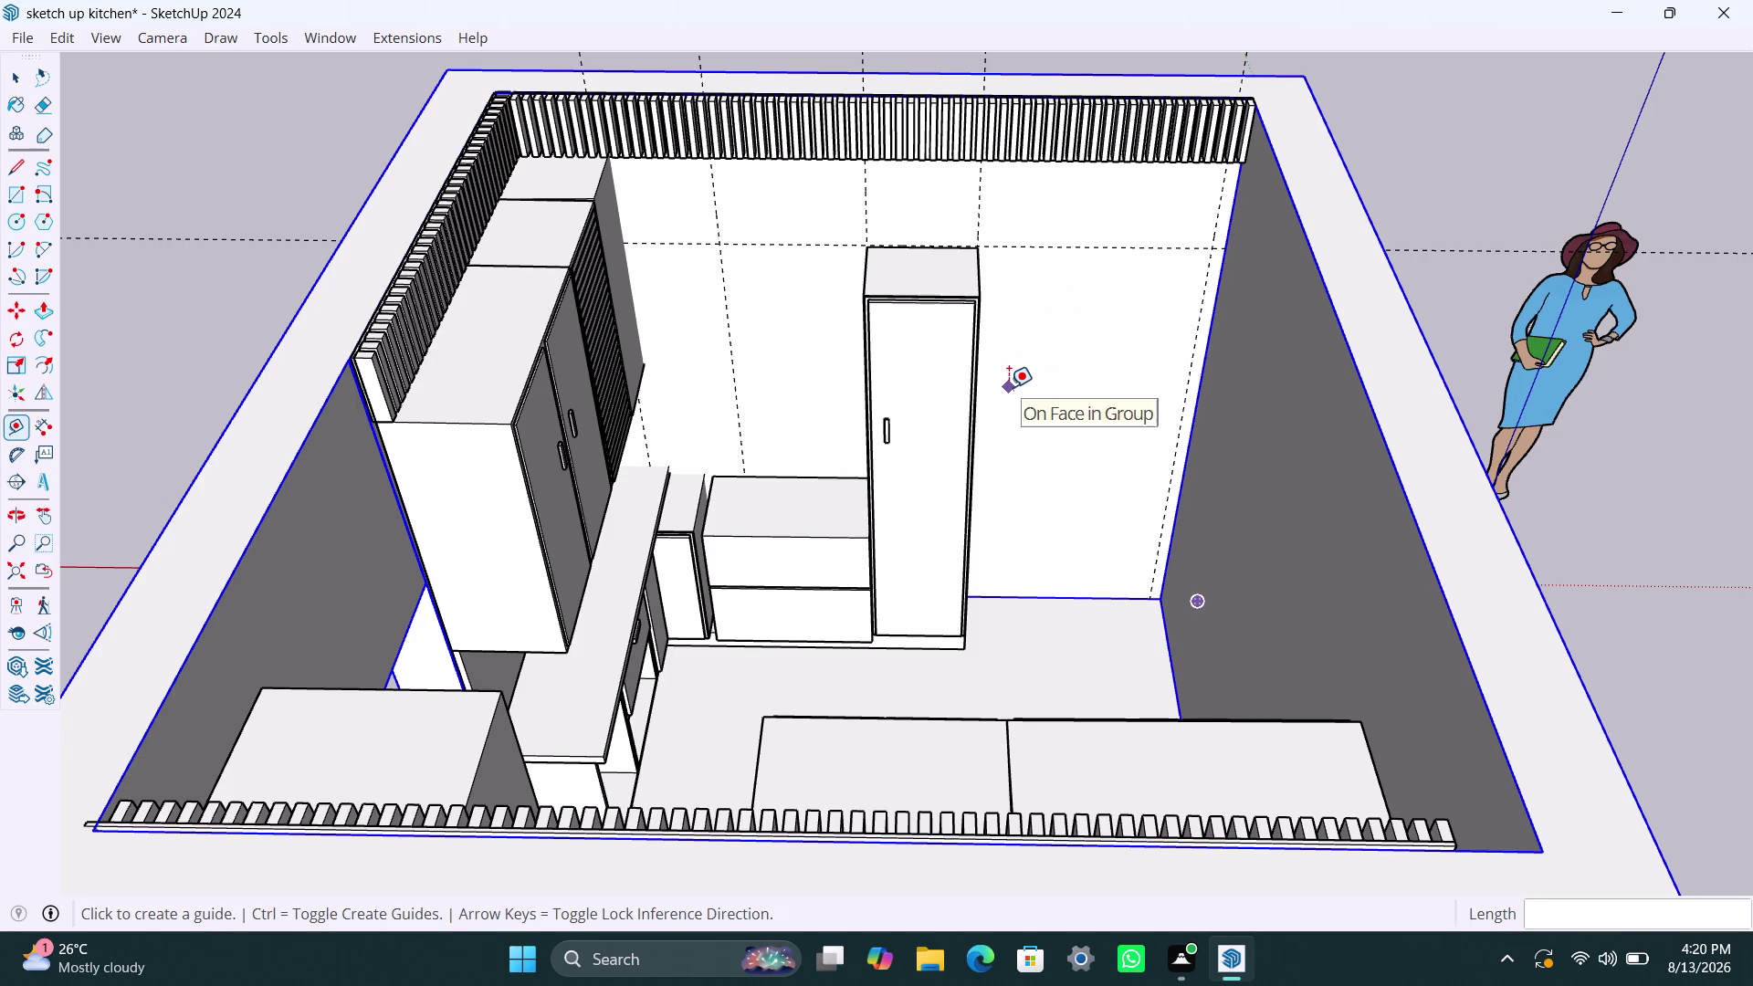
key(space)
key(space)
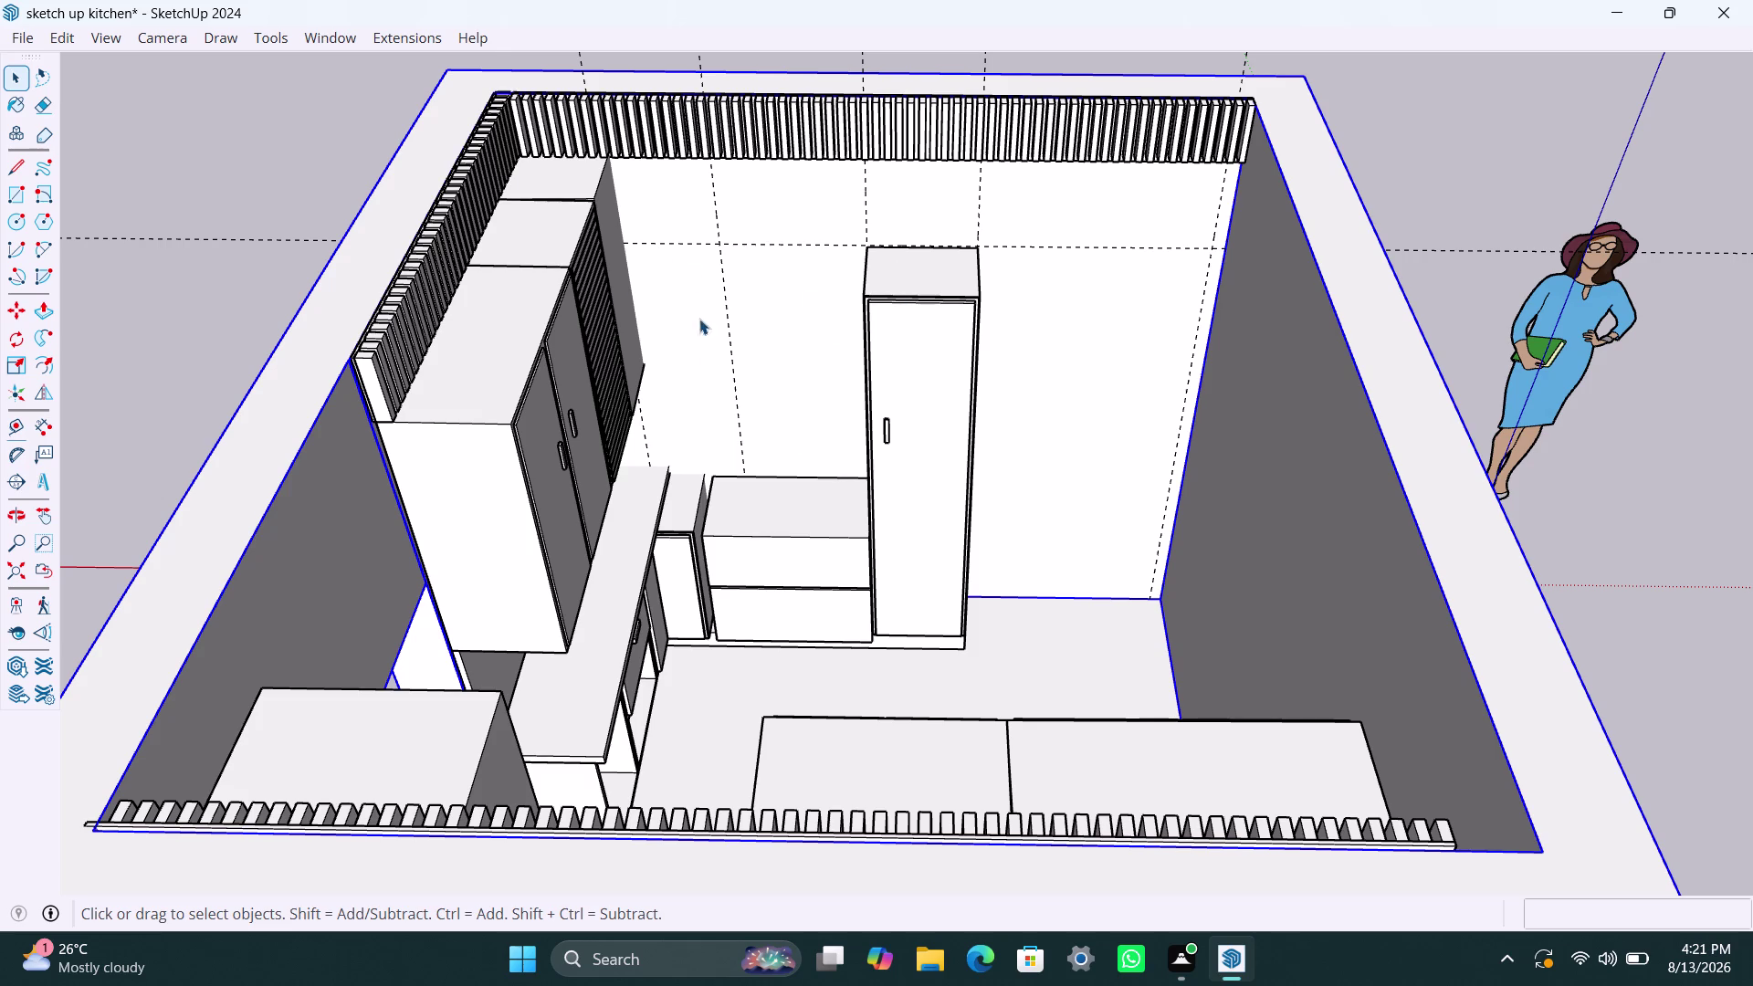
scroll(down, 3)
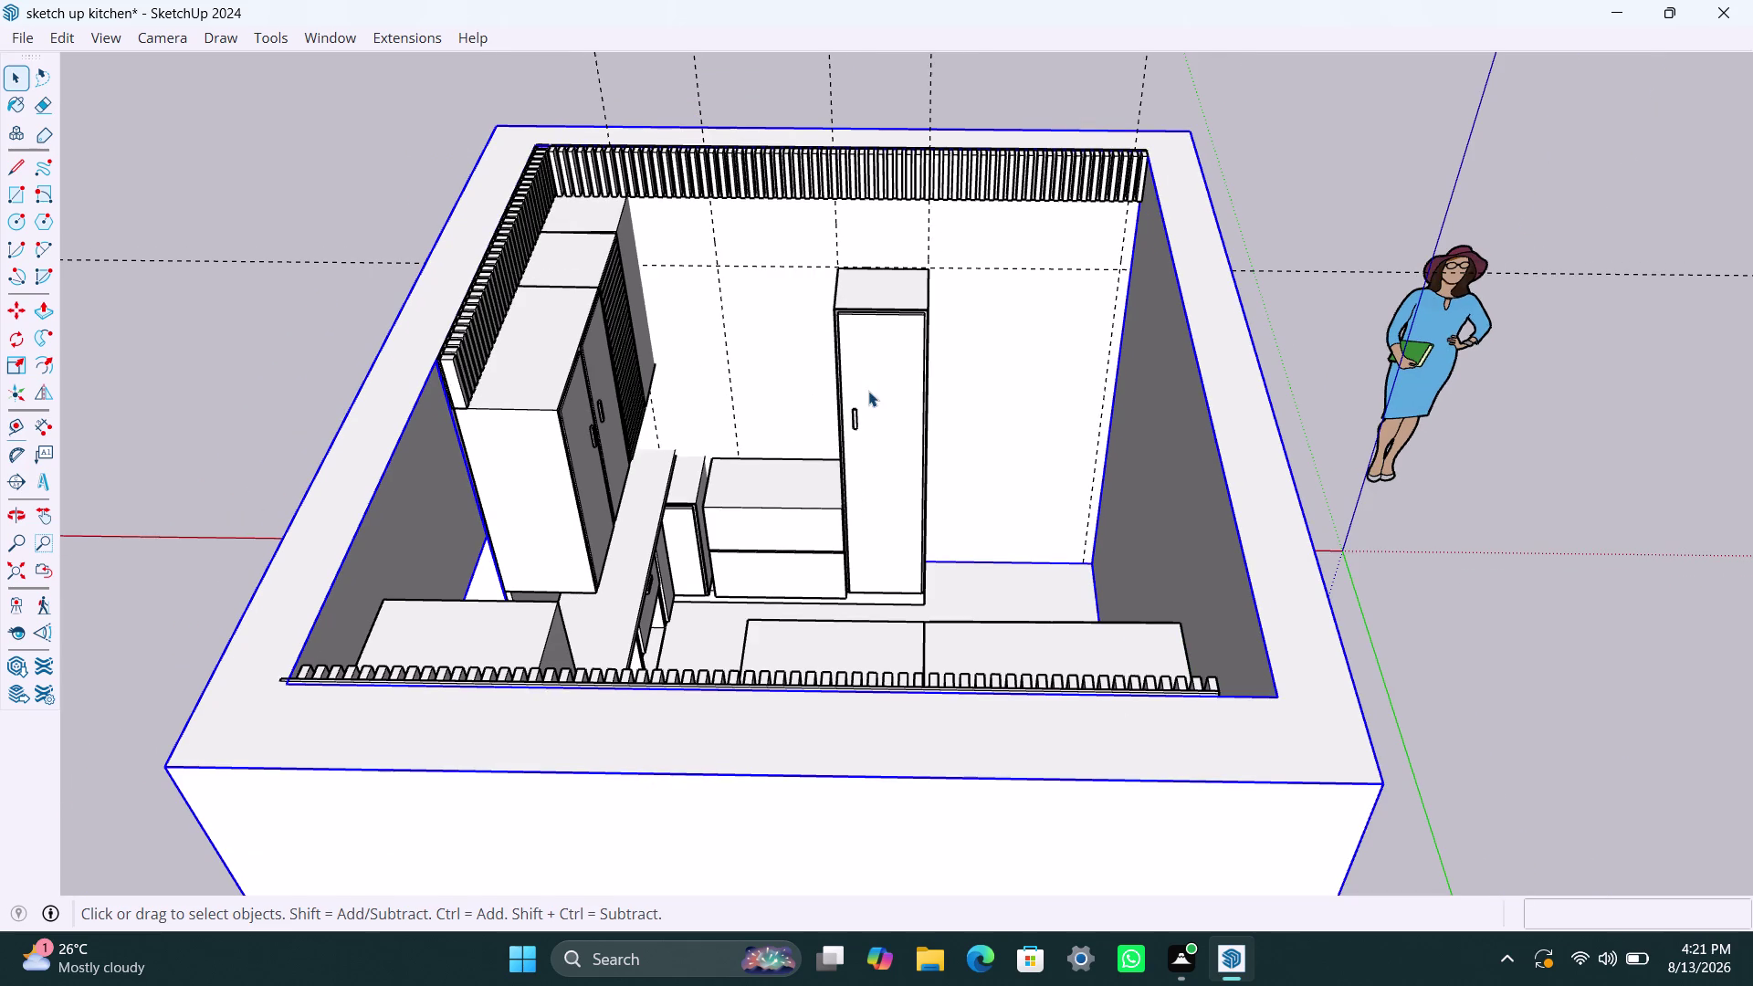